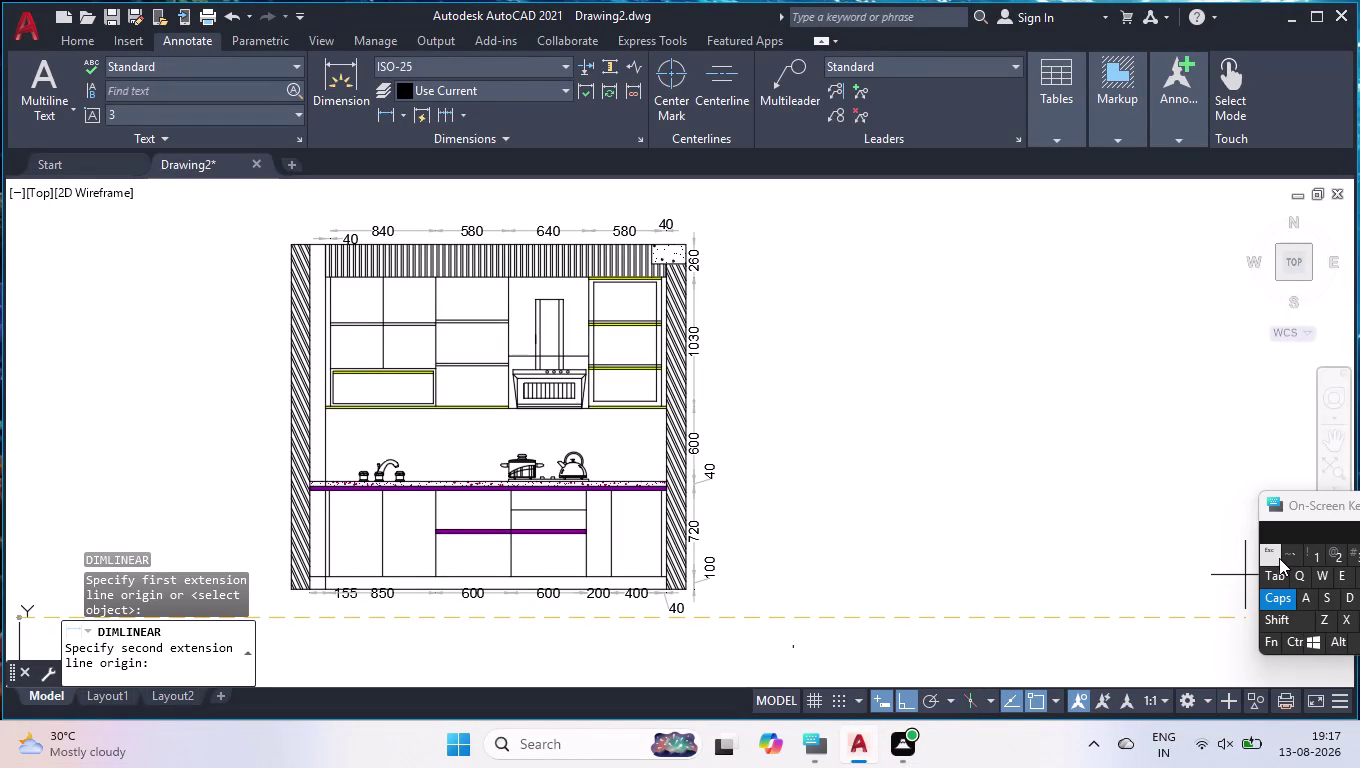
Cancel the pending dimension and start a linear dimension at the left wall's top corner.
key(Escape)
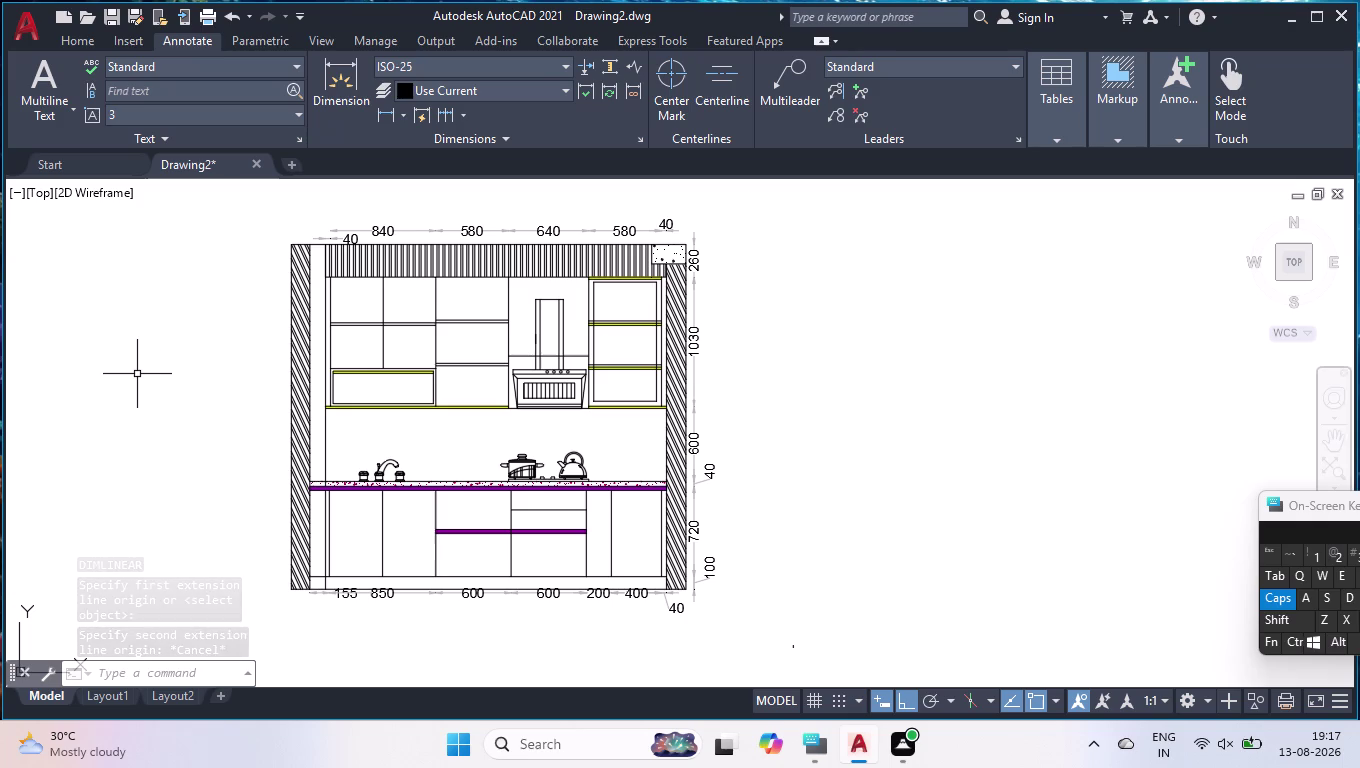
scroll(up, 3)
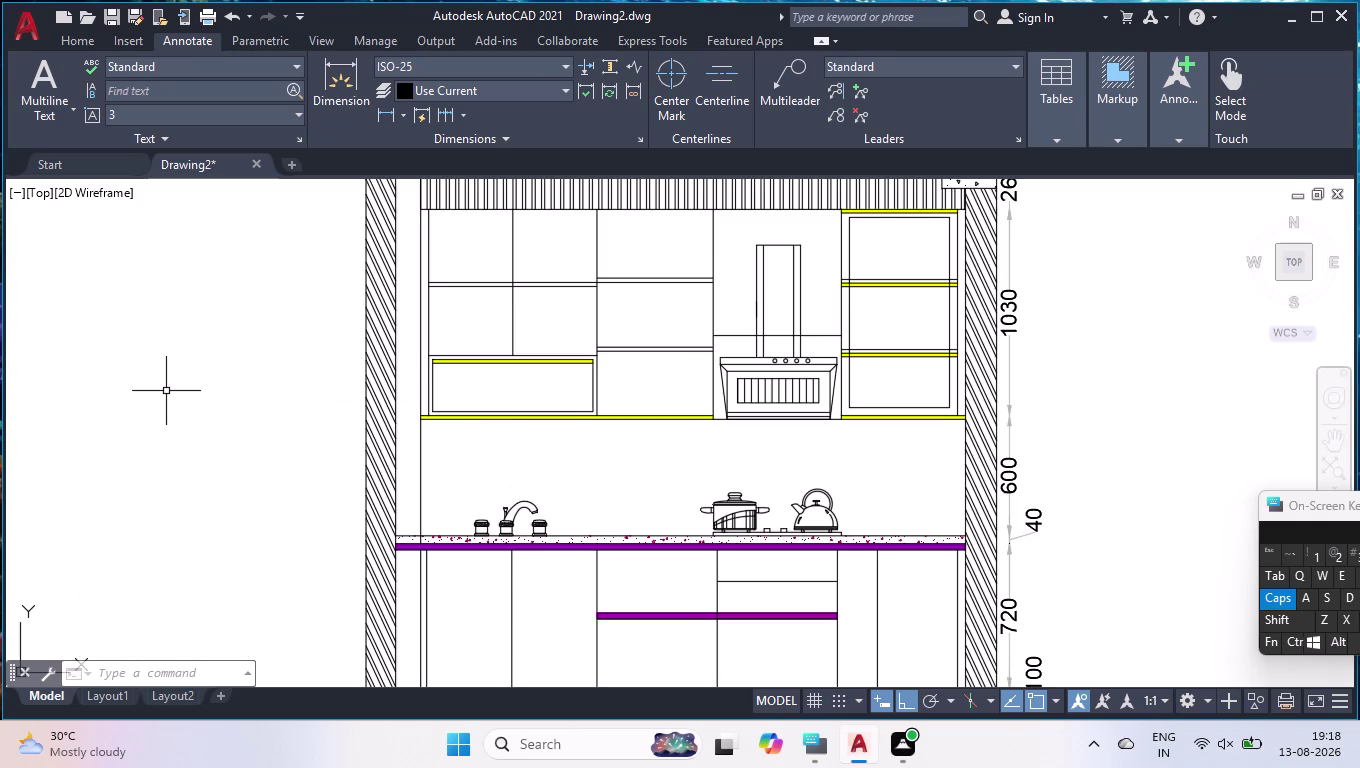
scroll(down, 3)
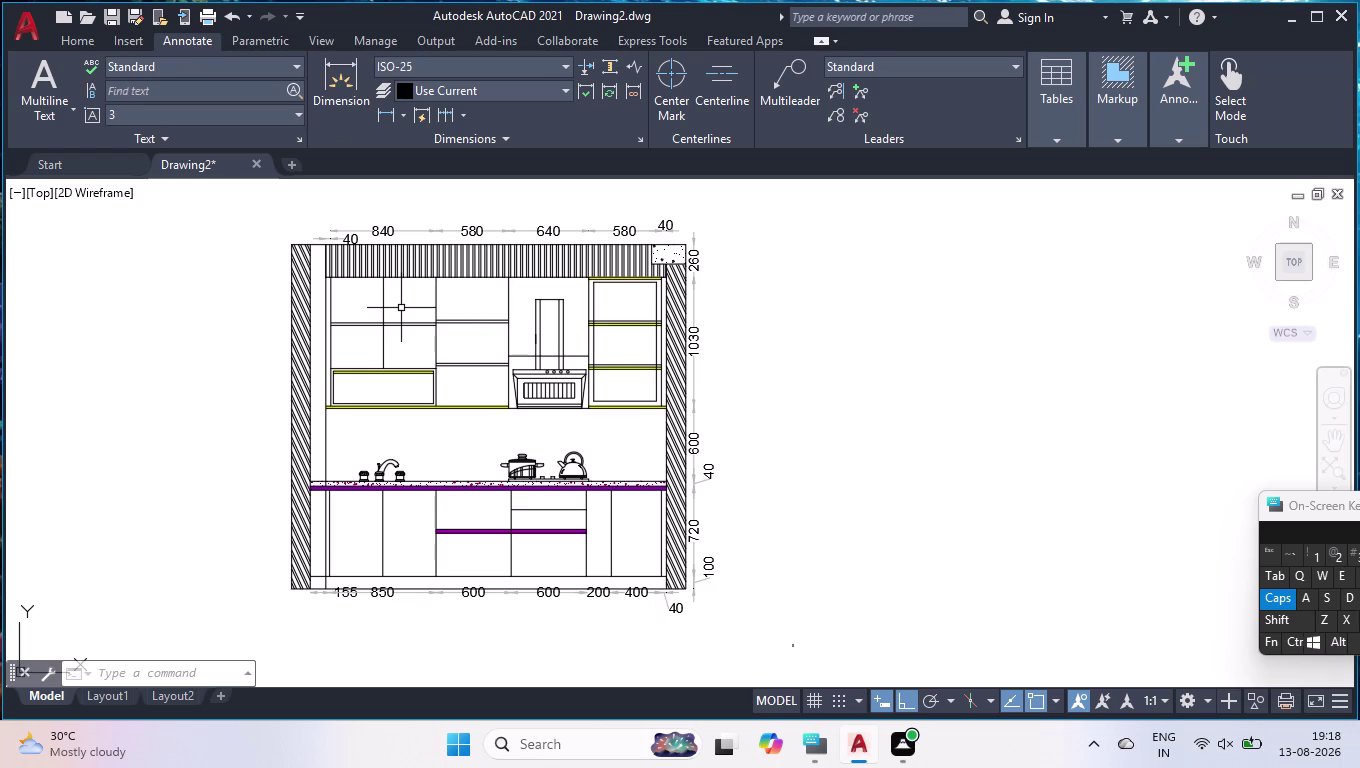
text(D)
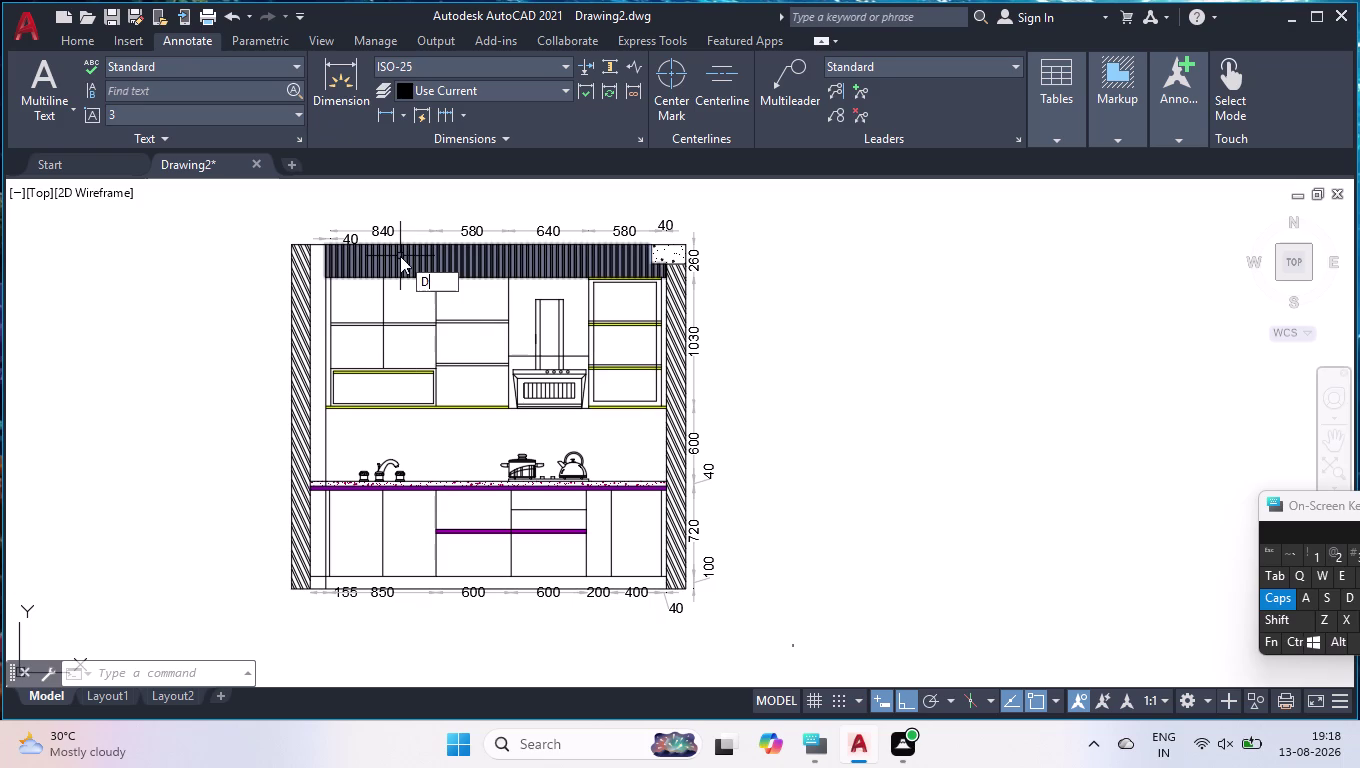
text(L)
key(i)
key(Return)
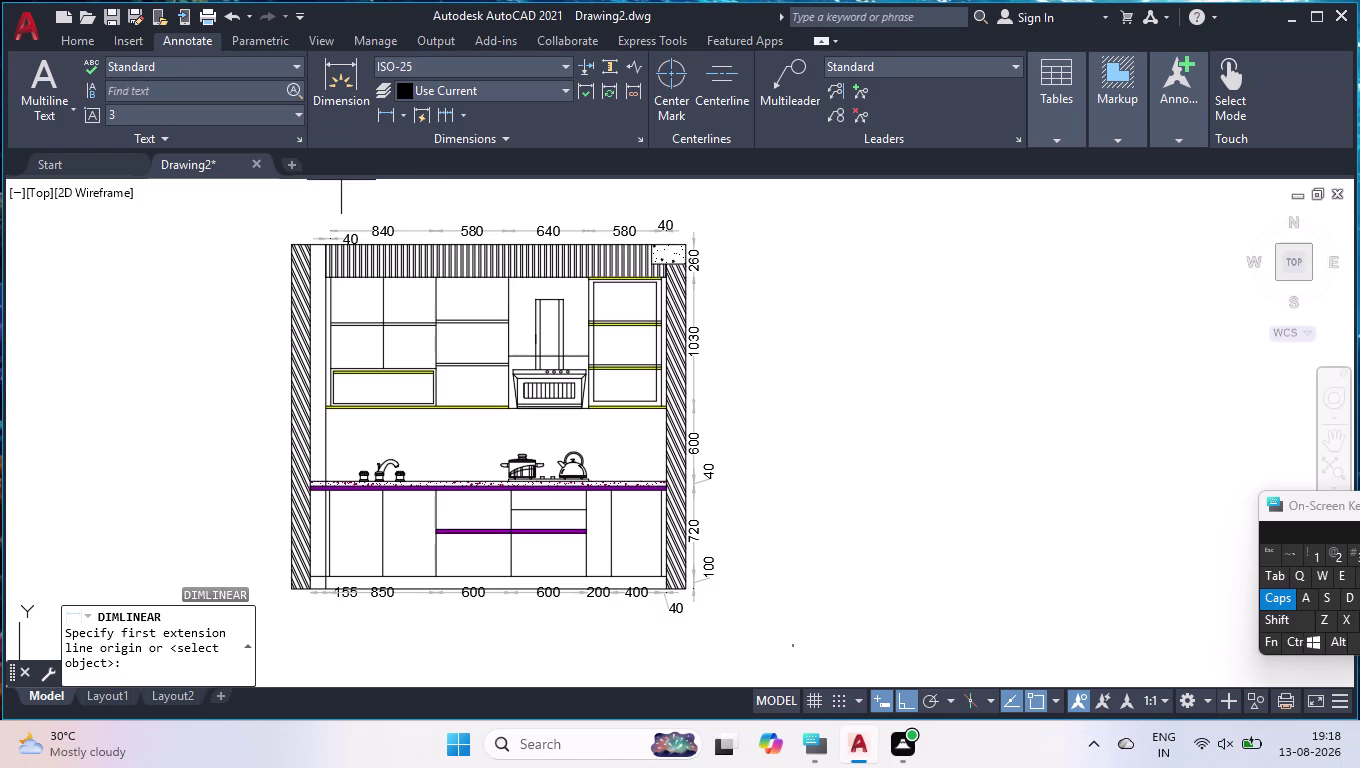
scroll(up, 3)
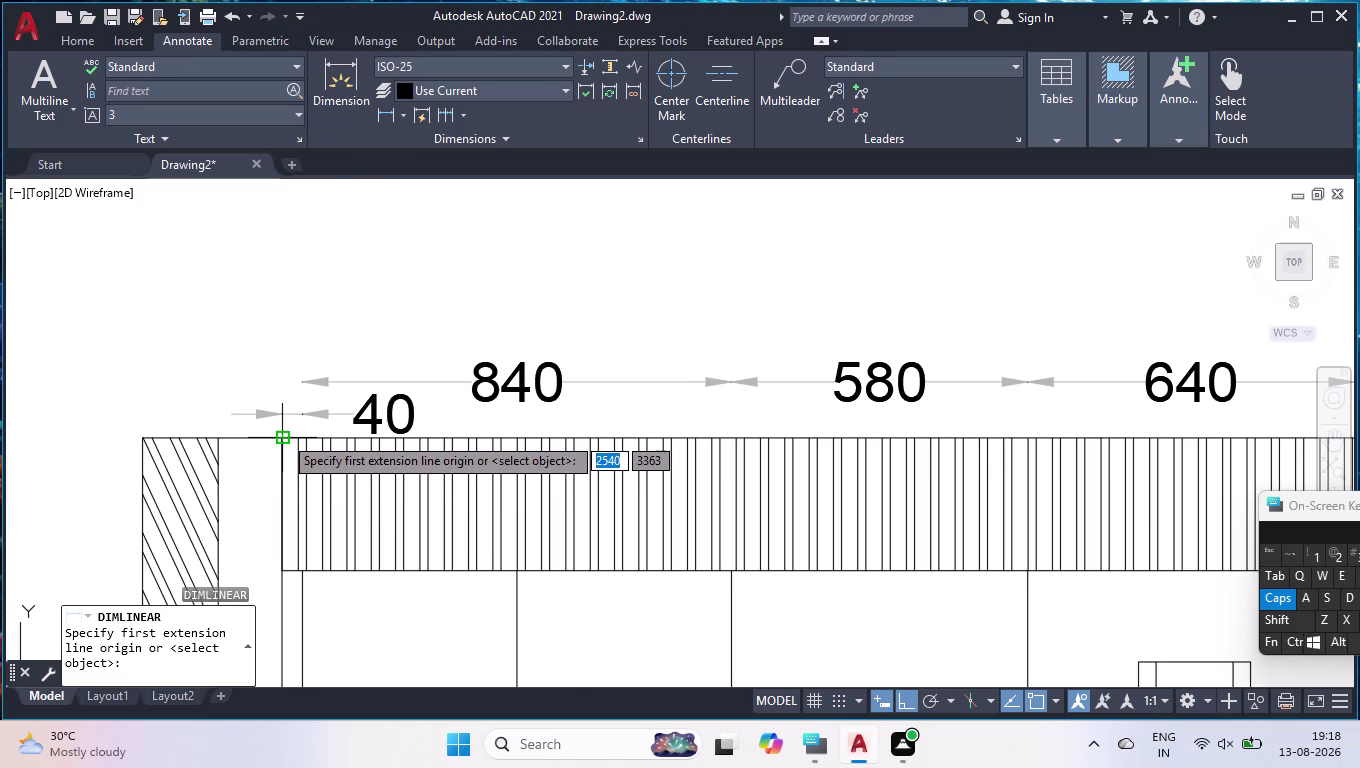
click(283, 435)
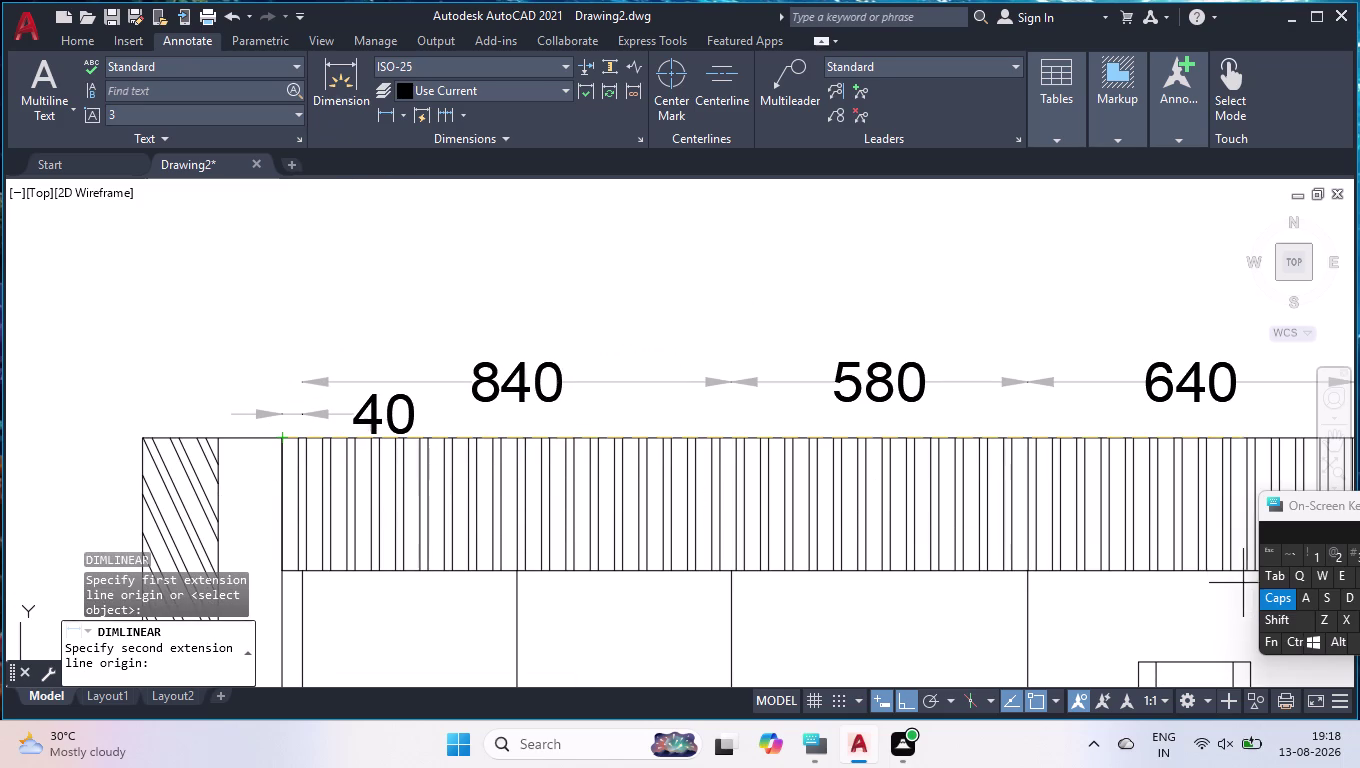
Finish at the top-right end and place the 2720 width above the segment dimensions.
scroll(down, 3)
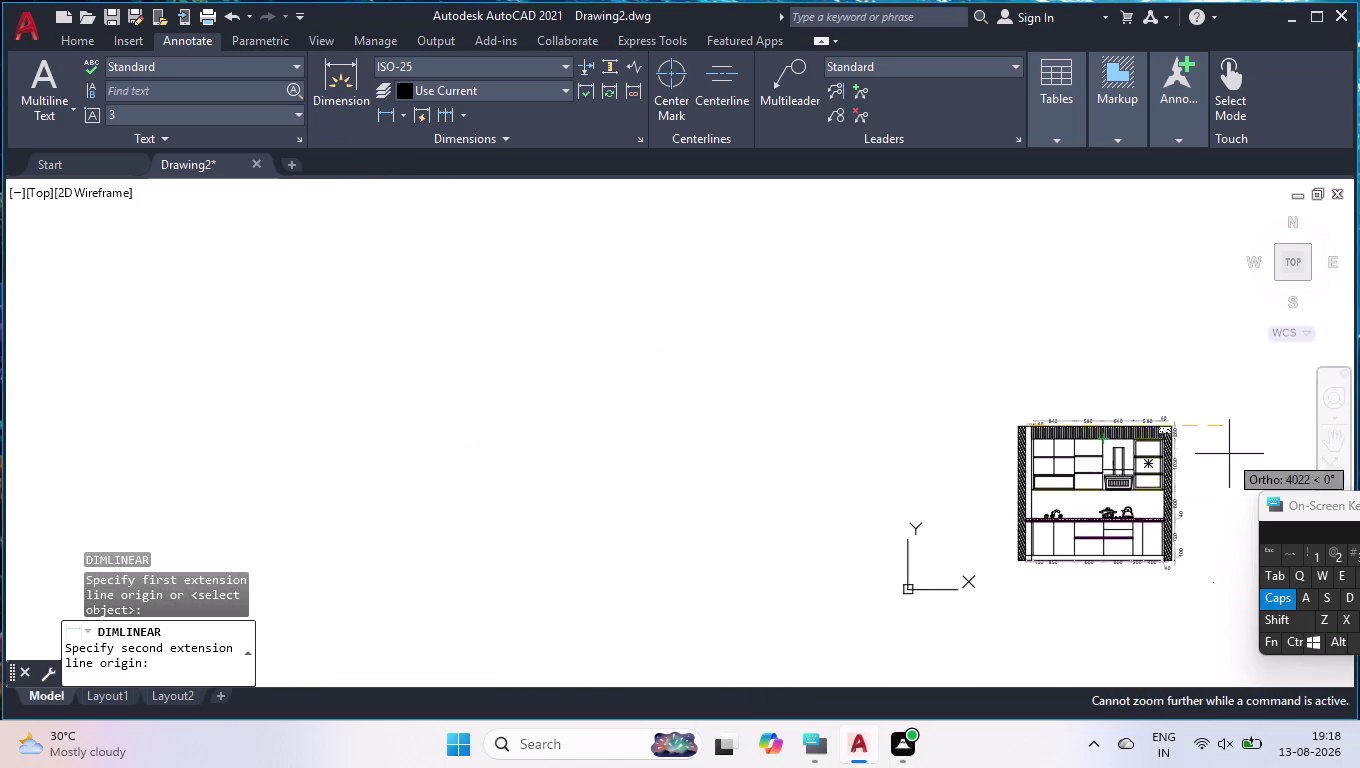
scroll(up, 3)
scroll(up, 3)
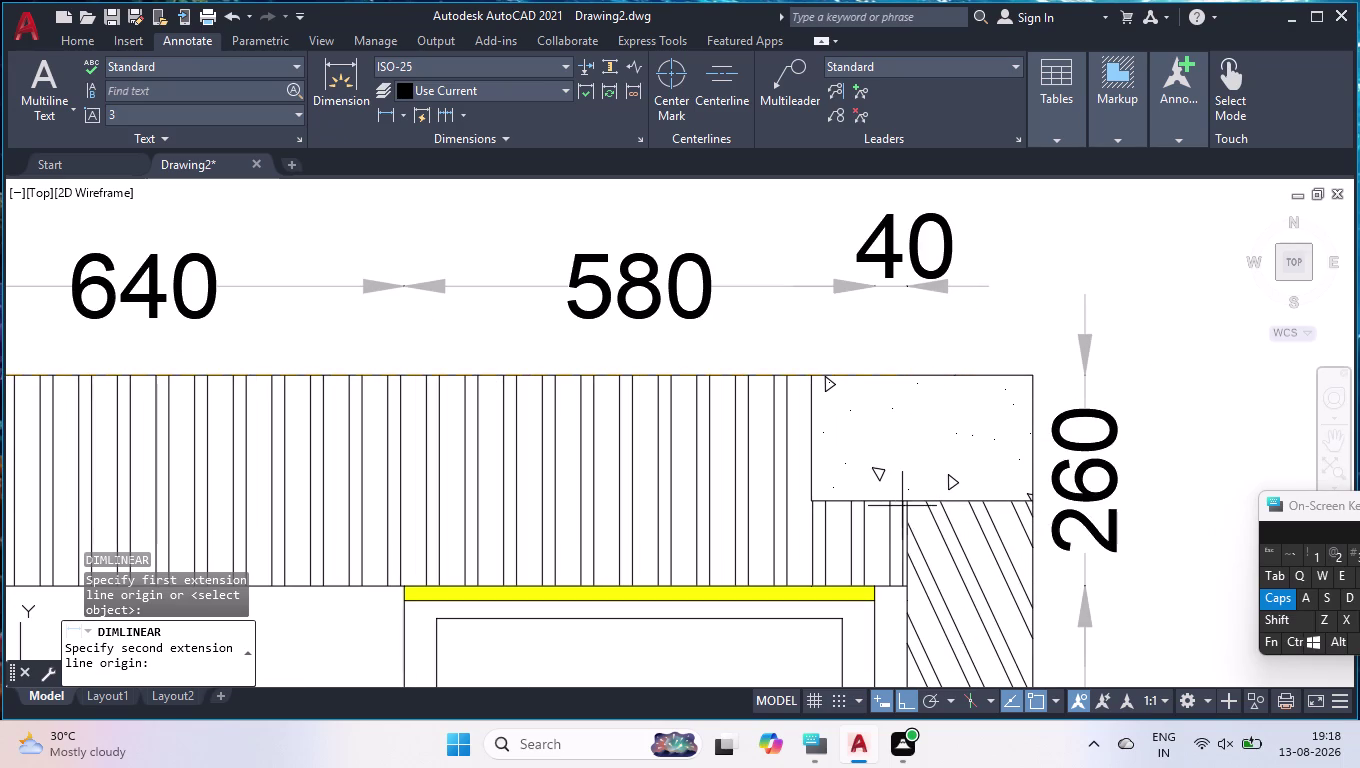
click(901, 501)
scroll(down, 3)
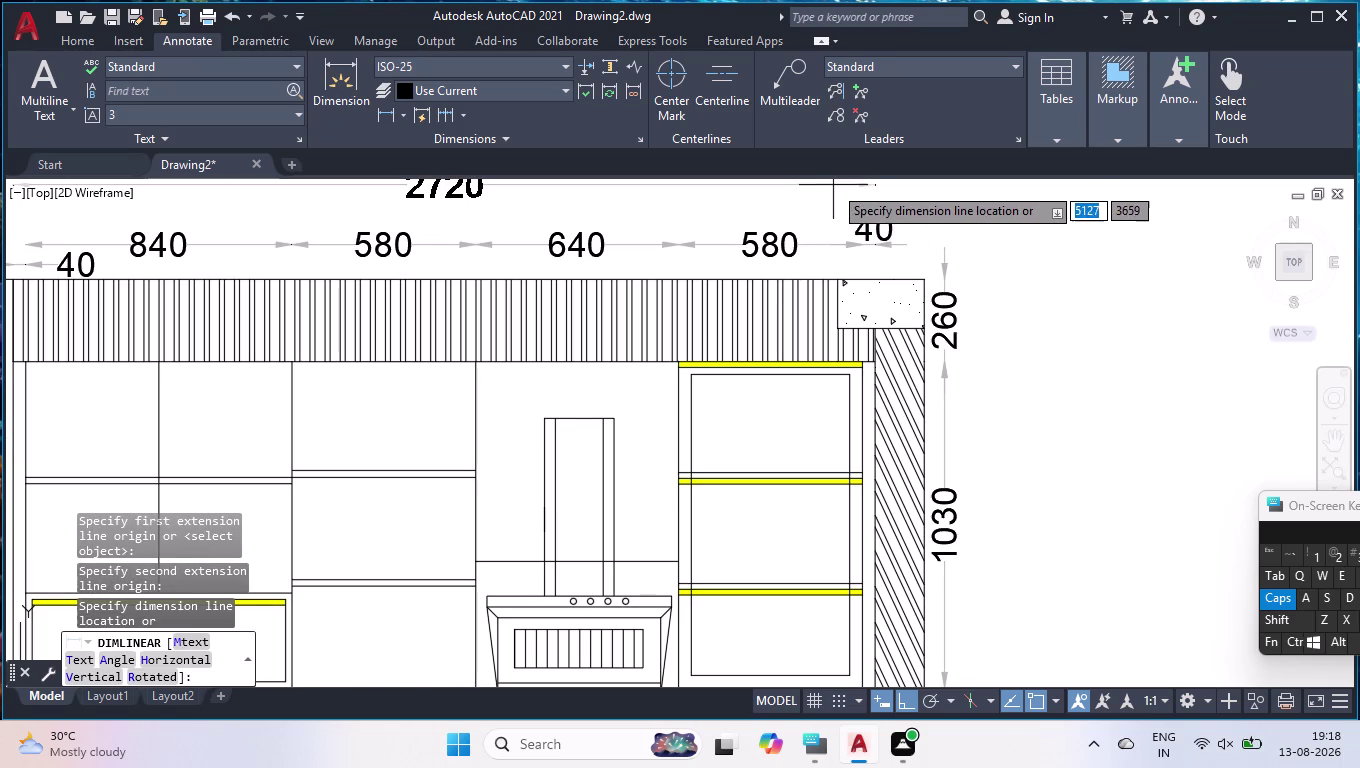
click(828, 202)
scroll(down, 3)
scroll(up, 3)
key(space)
key(space)
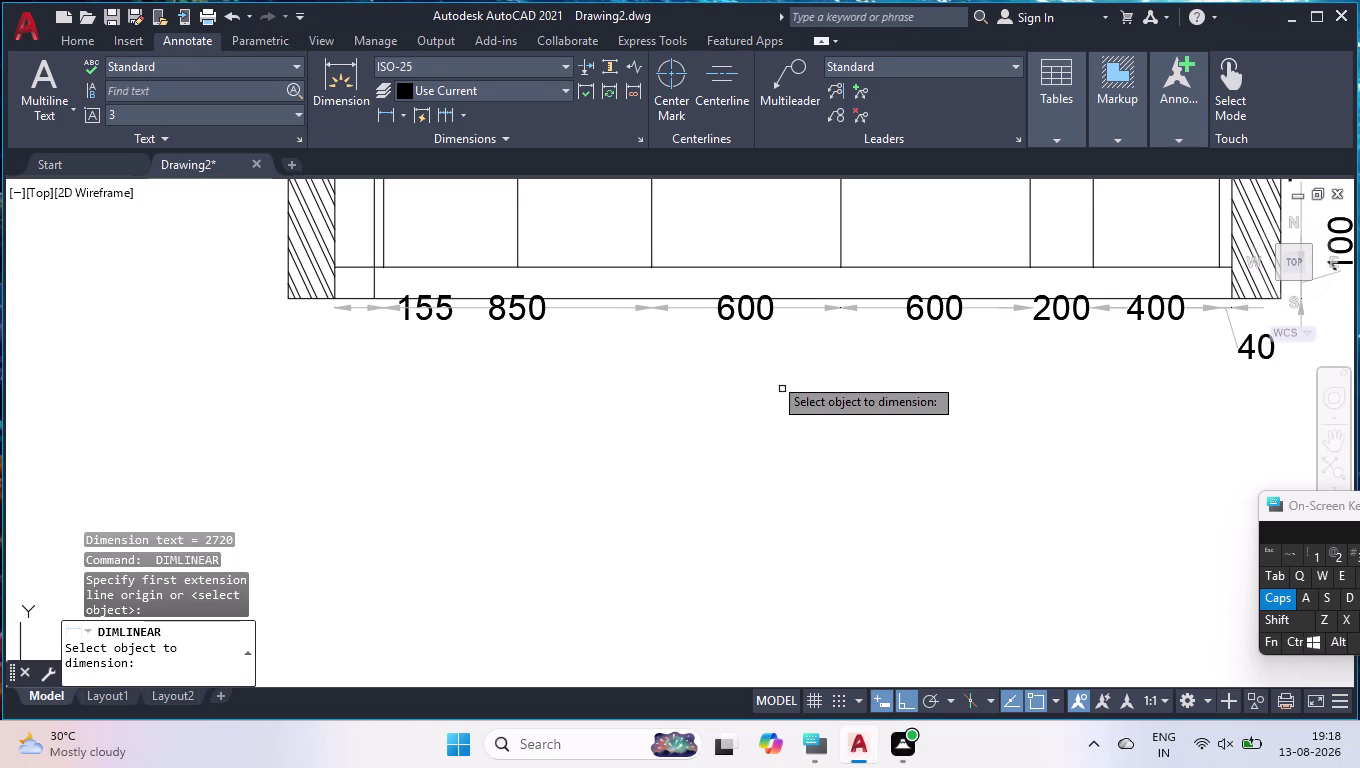
Dimension the 860 floor-to-countertop height on the right side.
key(space)
key(space)
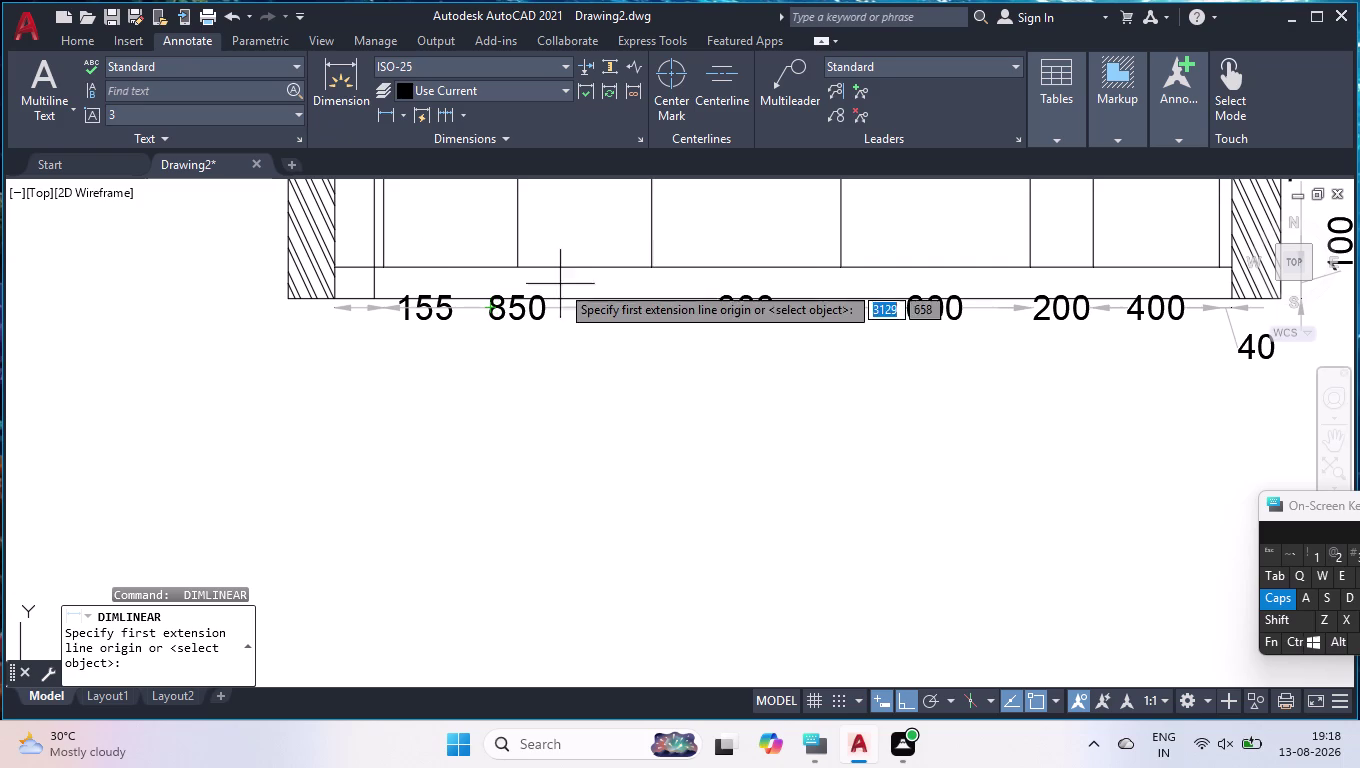
scroll(down, 3)
scroll(up, 3)
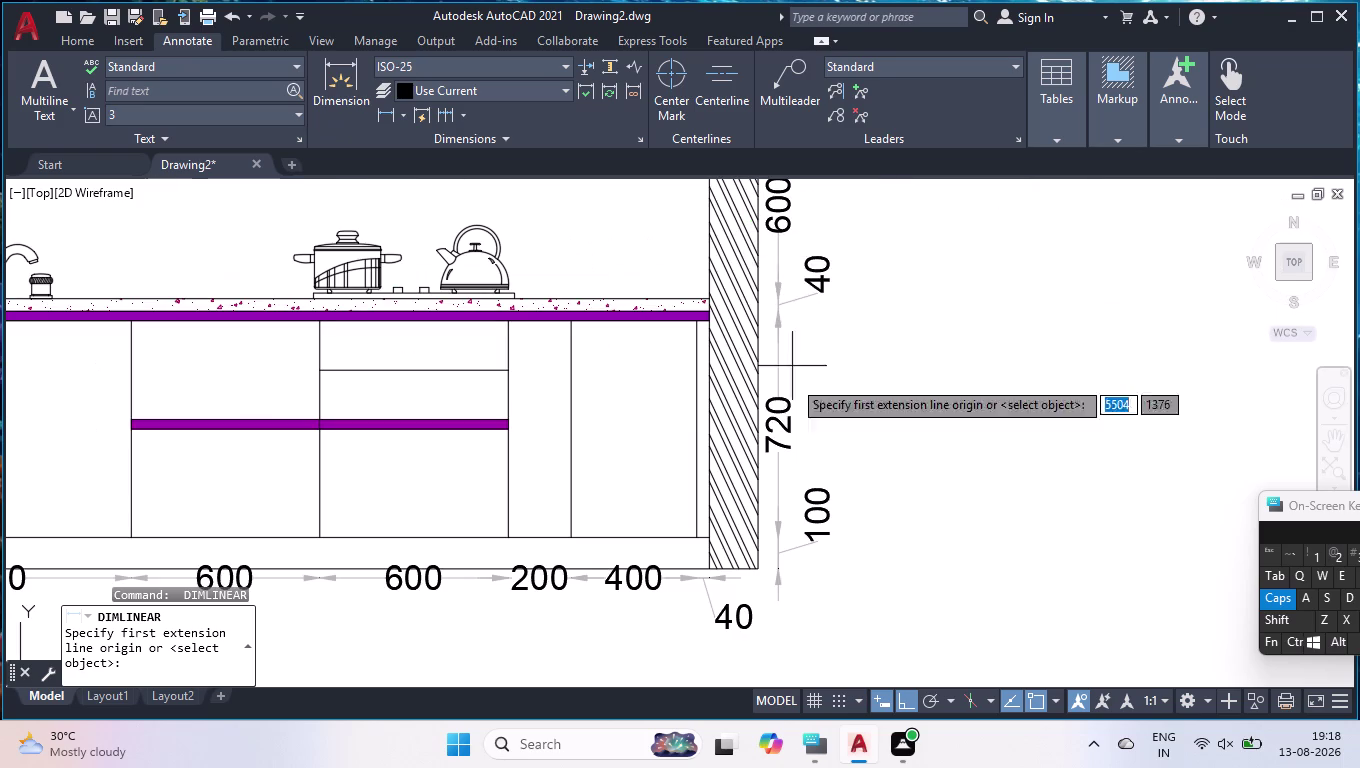
click(761, 570)
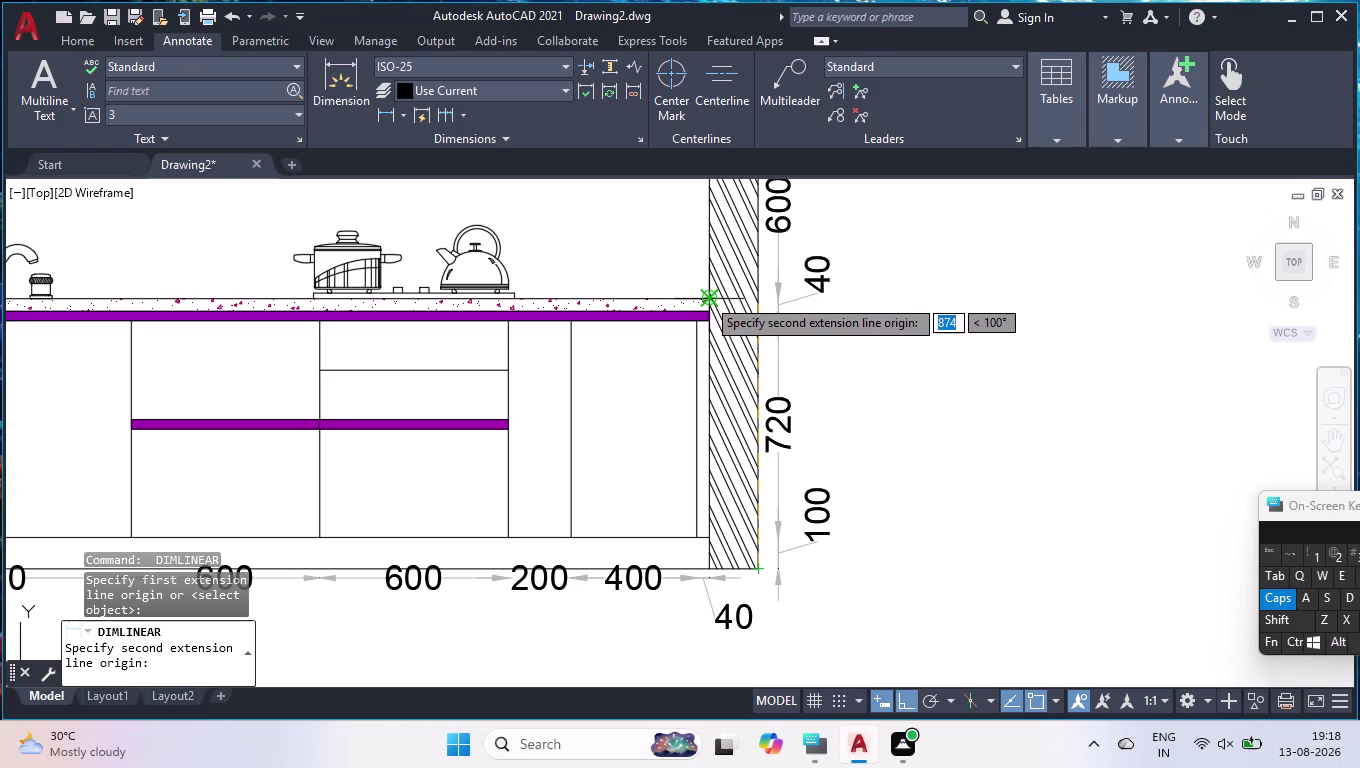
click(706, 297)
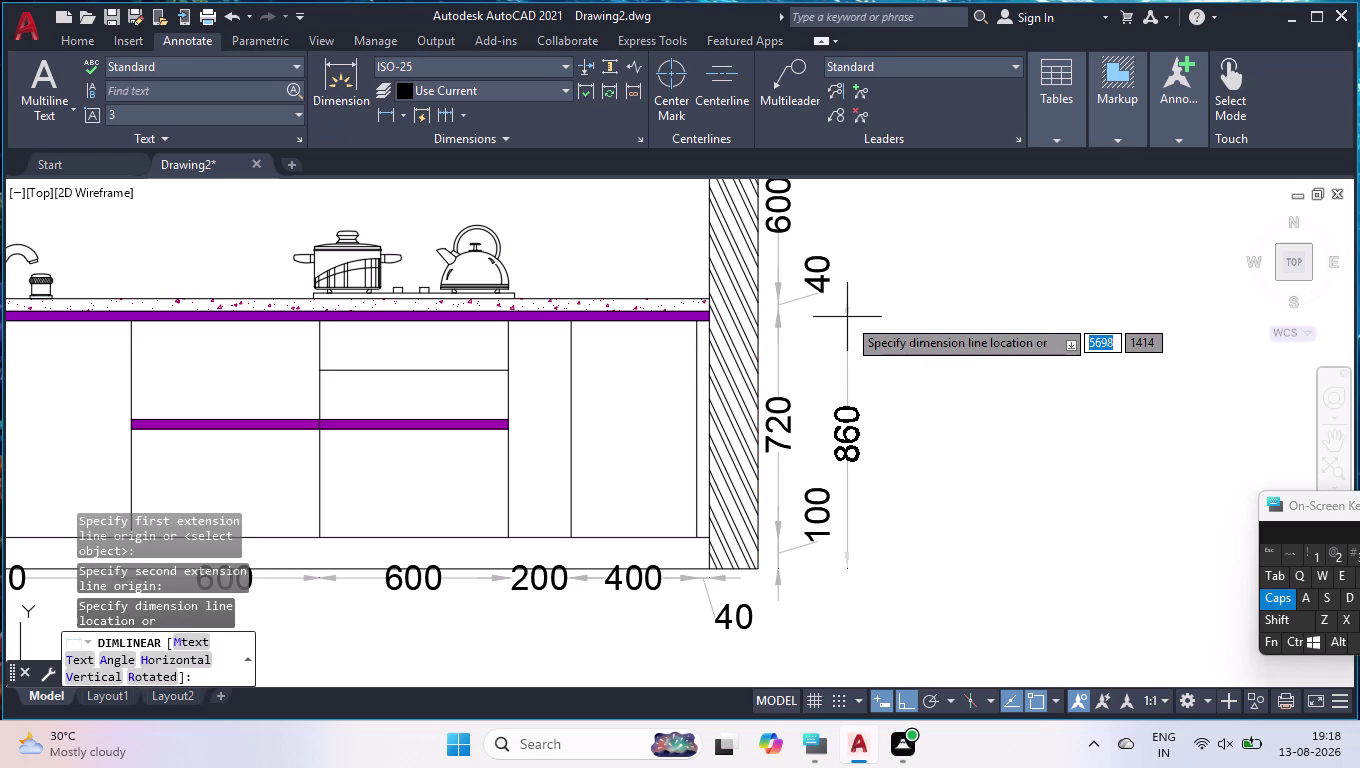
click(852, 317)
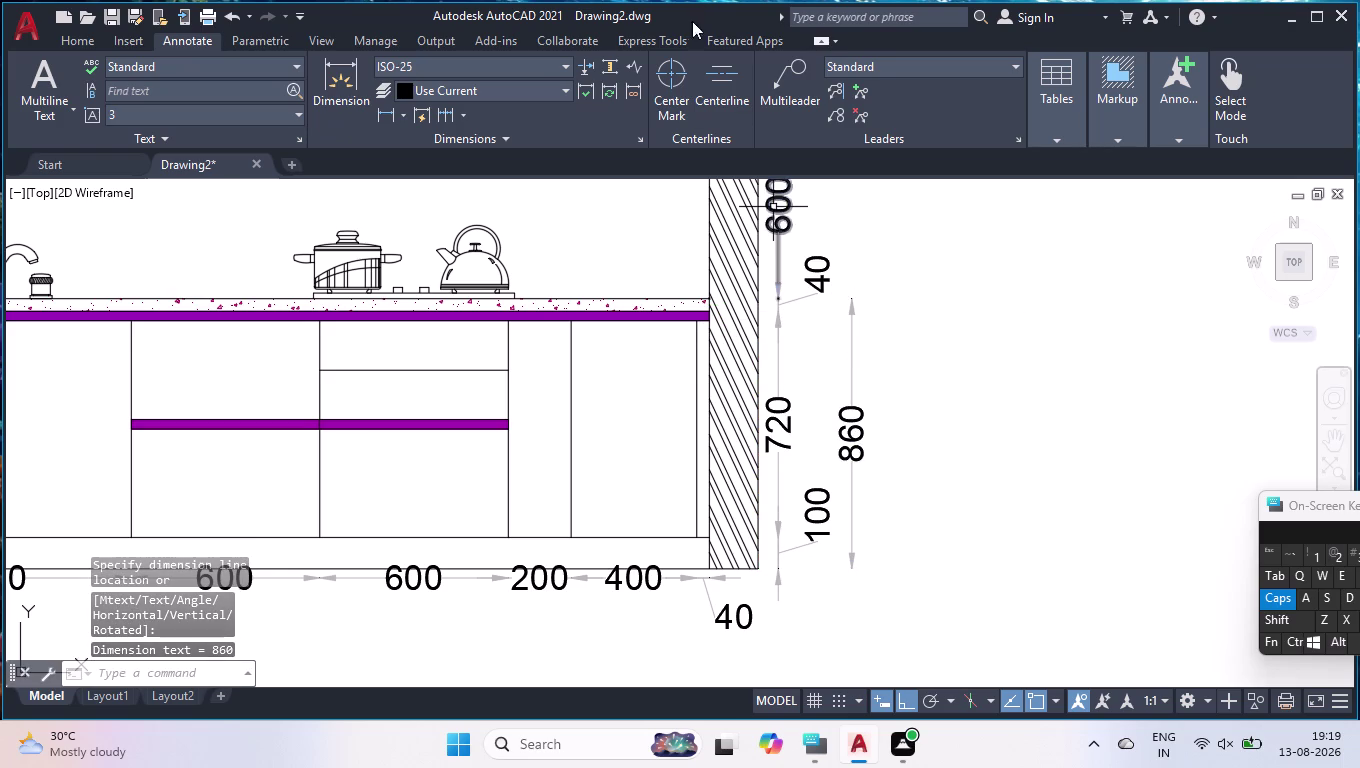
click(450, 111)
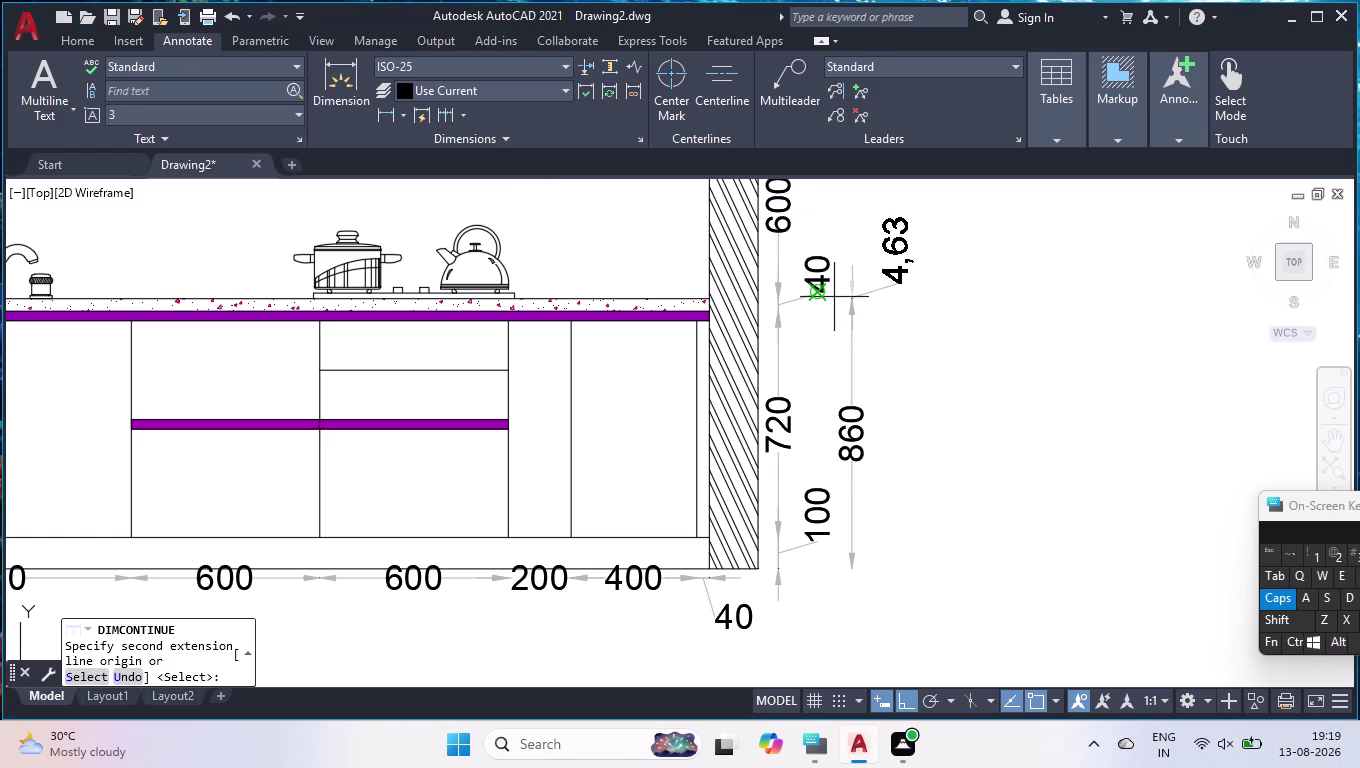
key(Return)
key(Return)
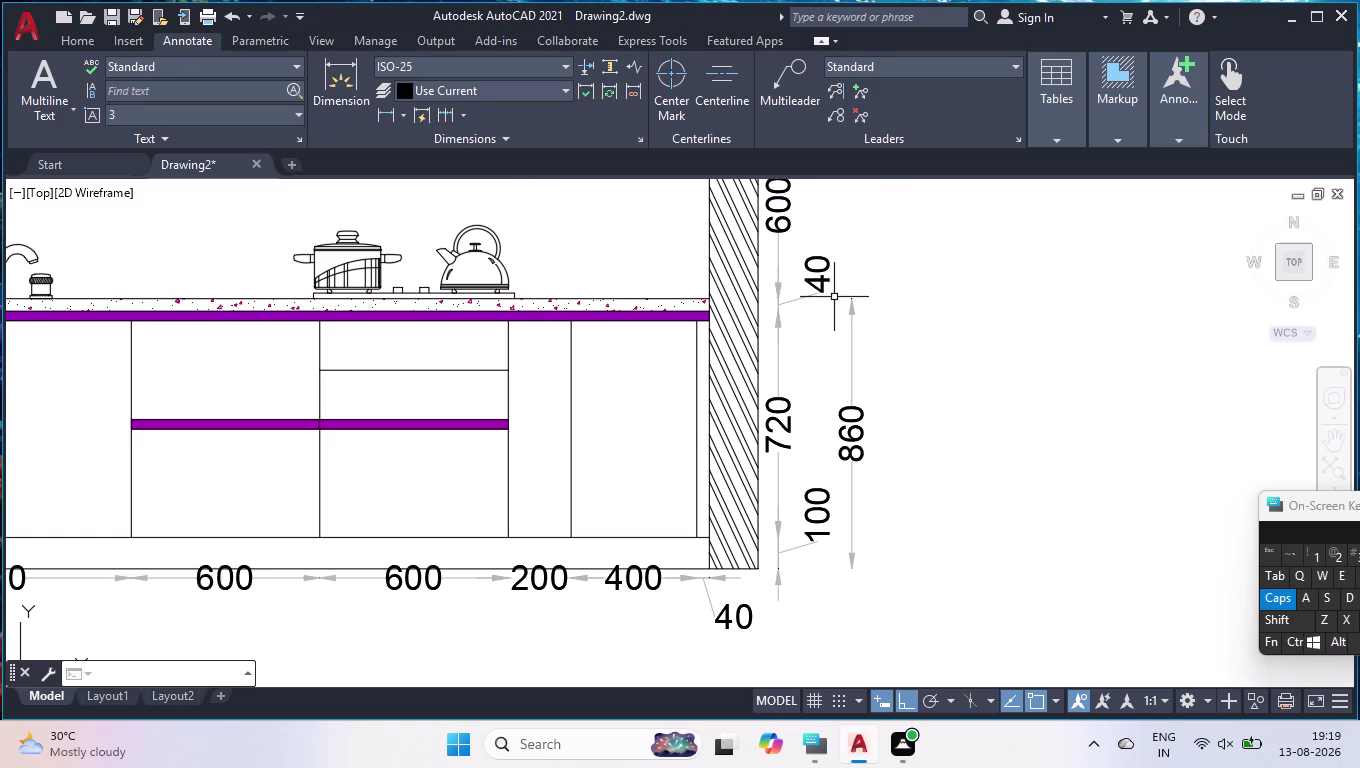
key(d)
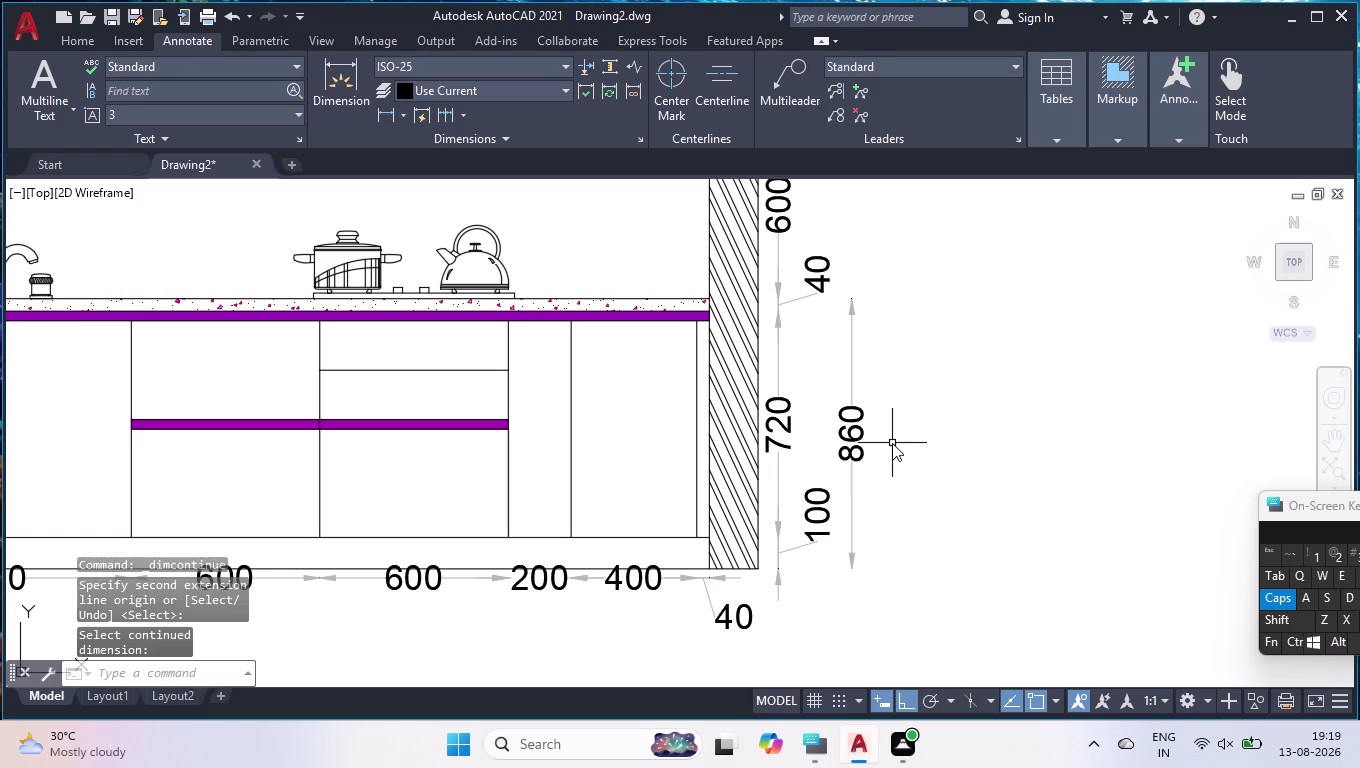
Add the 2750 overall height from the floor to the right wall's top.
text(LI)
key(Return)
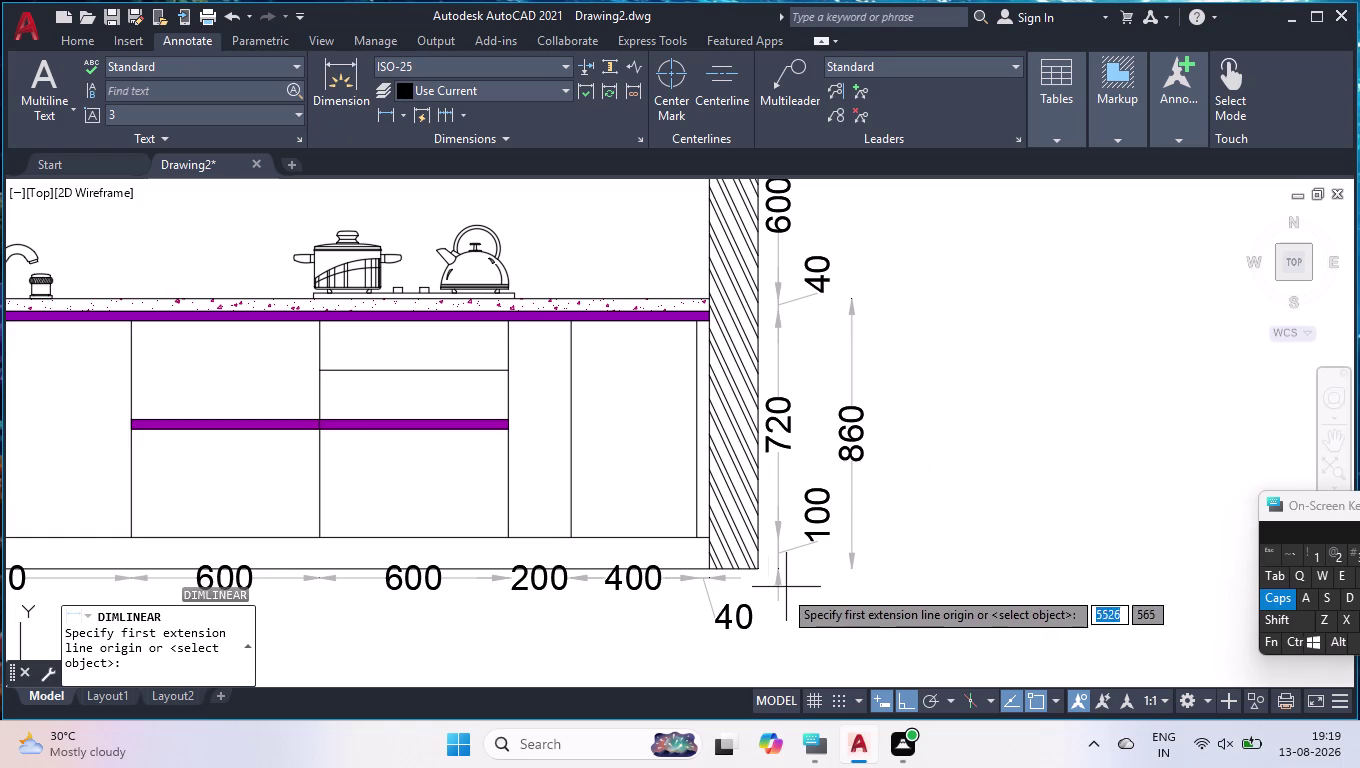
click(759, 569)
scroll(down, 3)
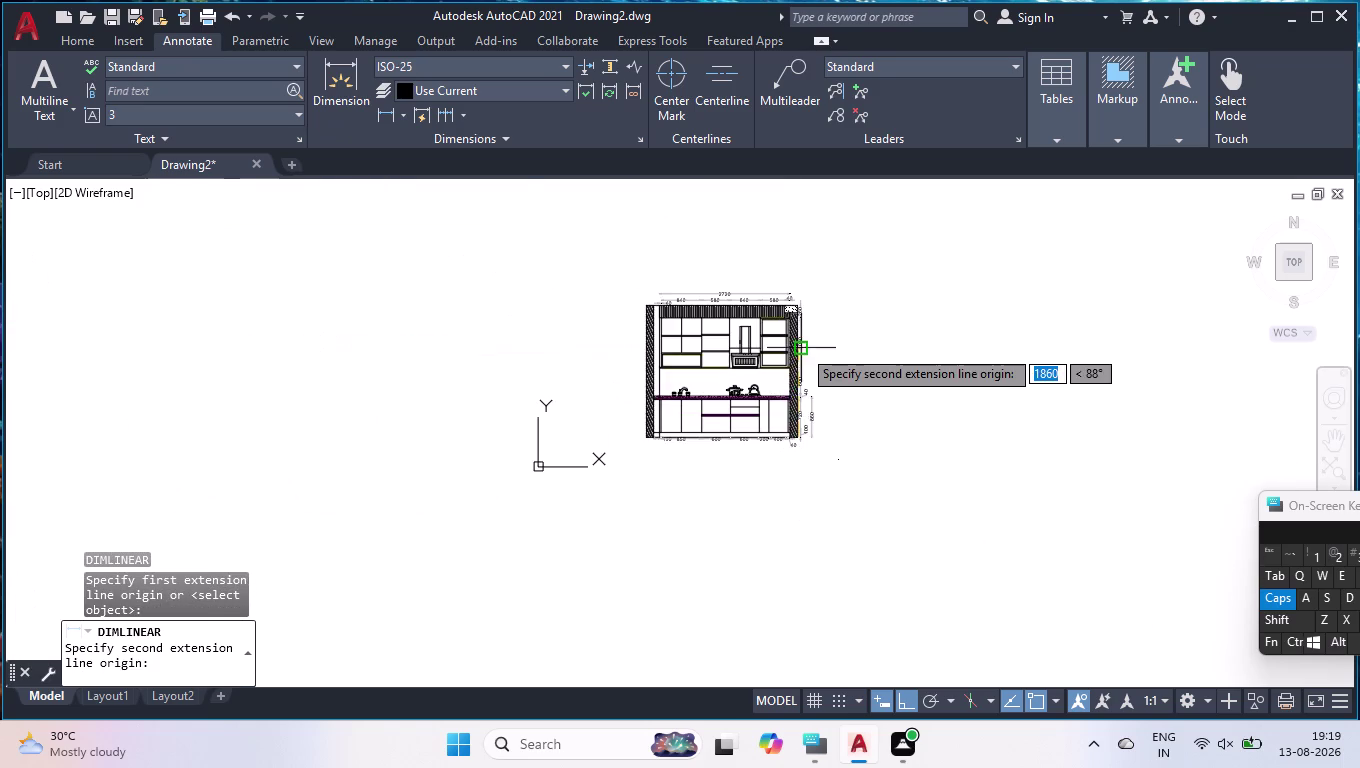
scroll(up, 3)
click(794, 205)
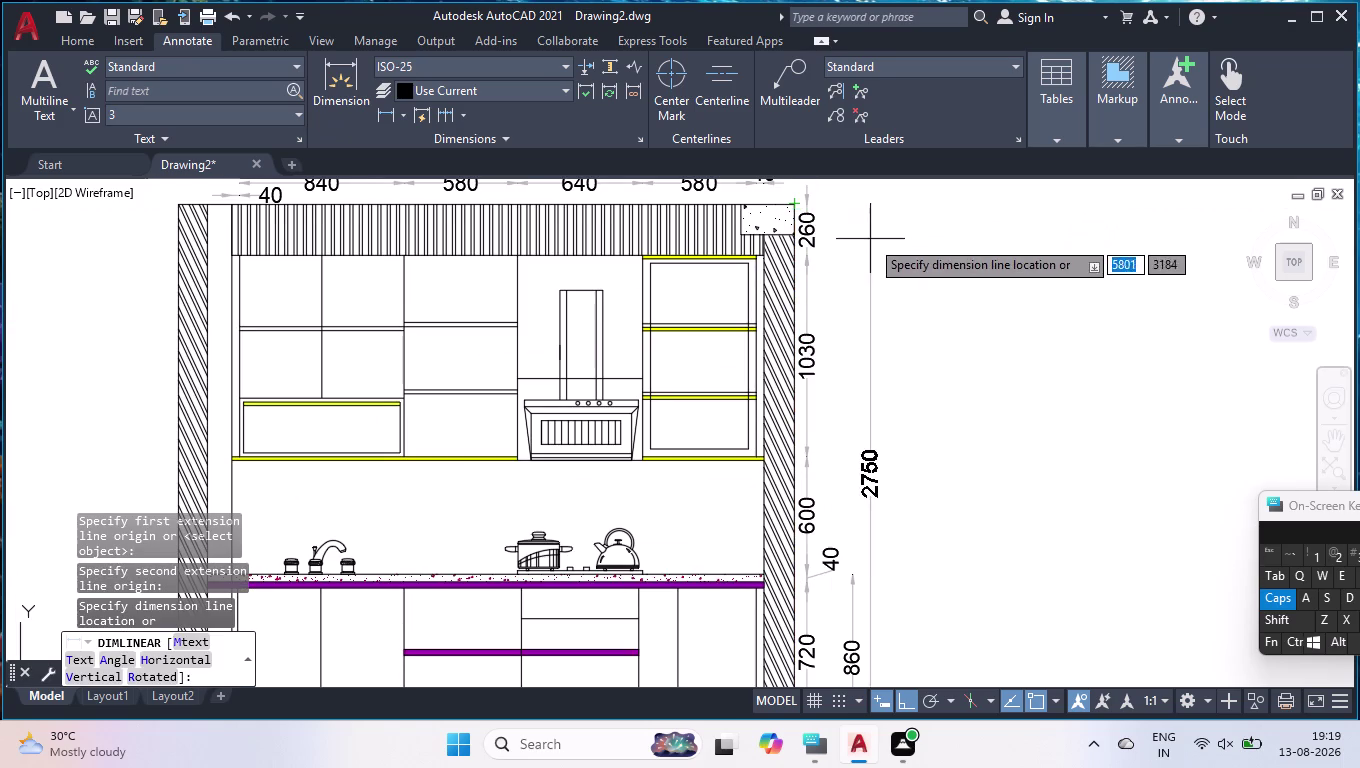
click(869, 252)
scroll(down, 3)
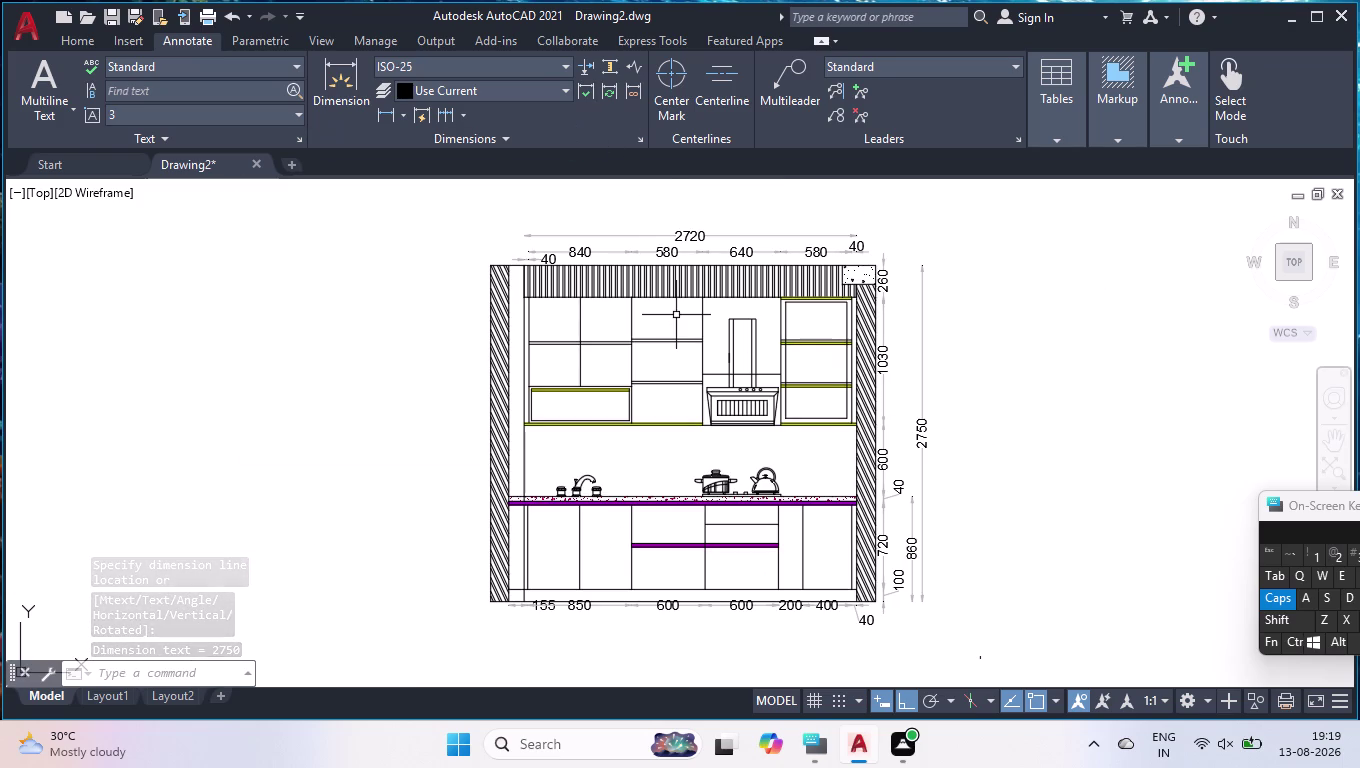
Set the ISO-25 dimension style's text color to Red and make ISO-25 current.
key(d)
key(Return)
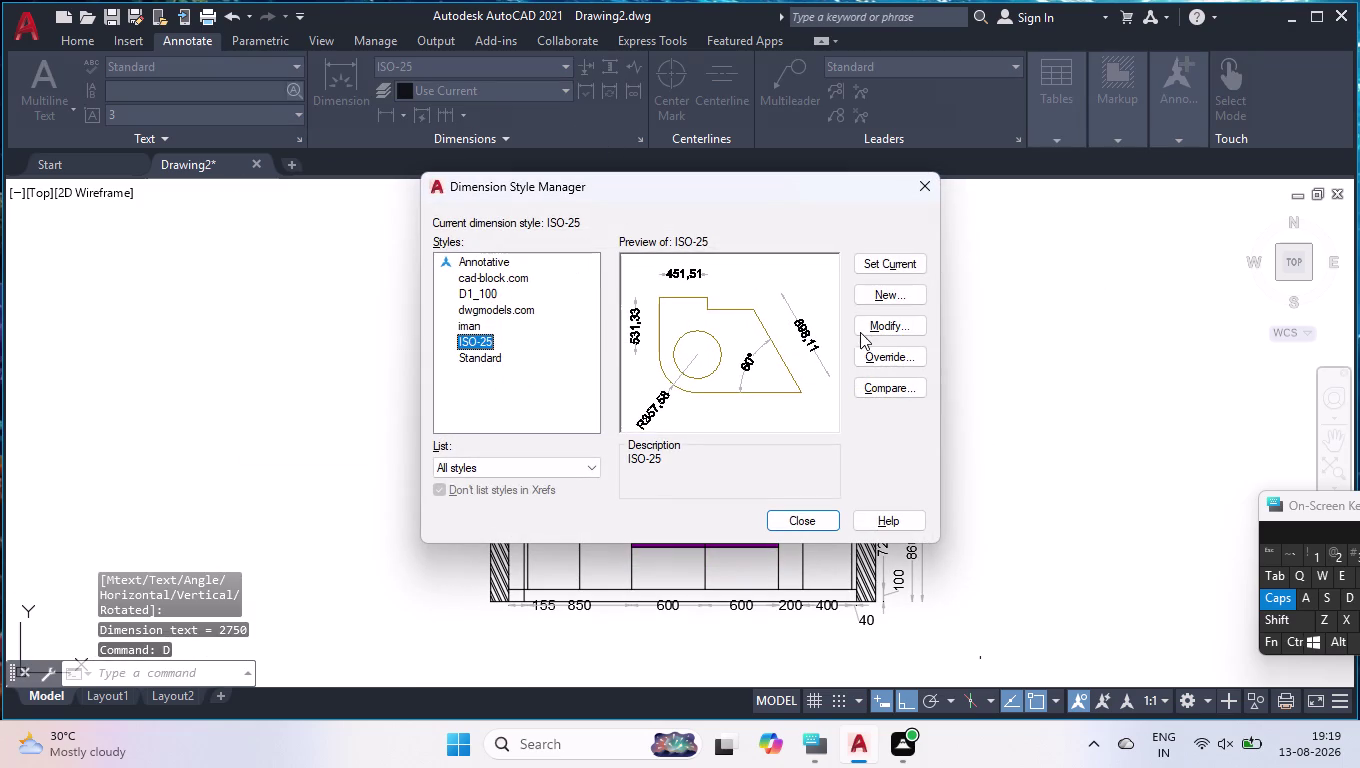
click(867, 332)
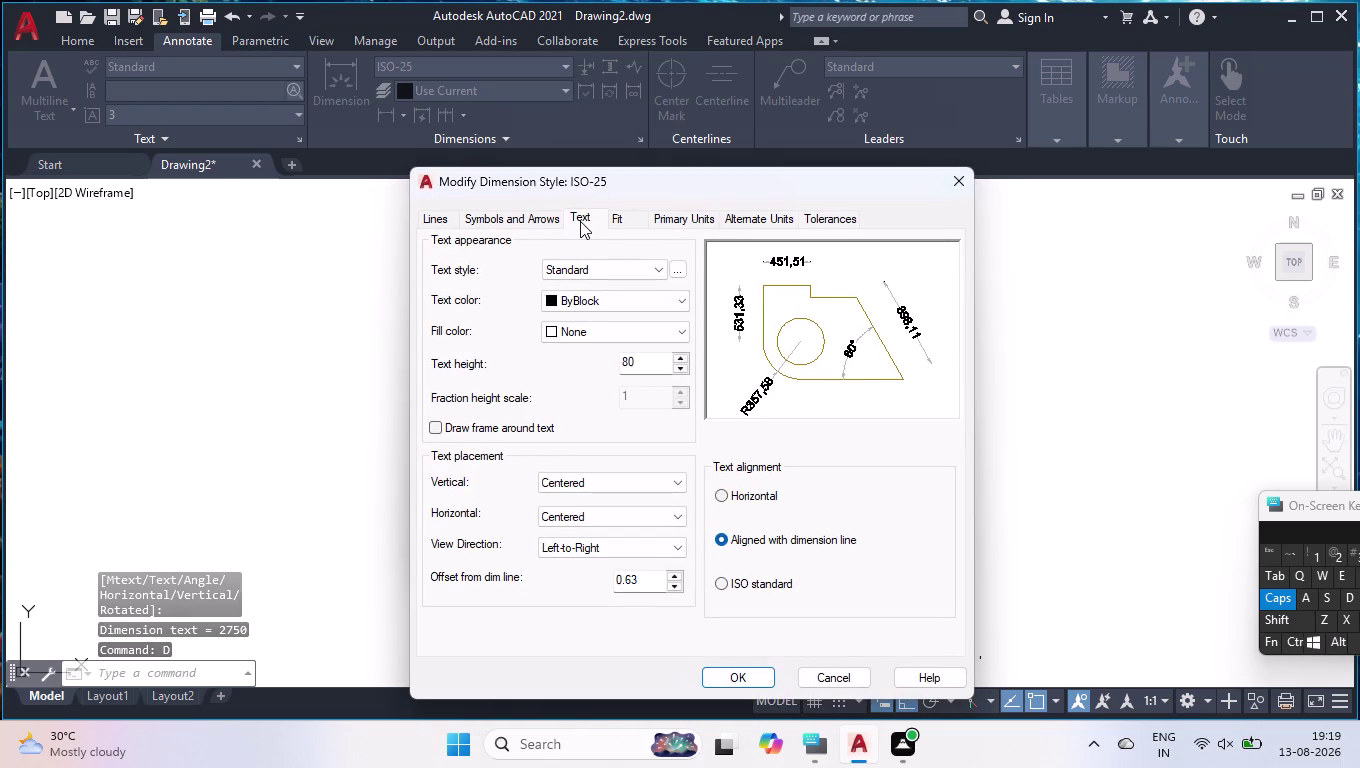
click(582, 296)
click(573, 350)
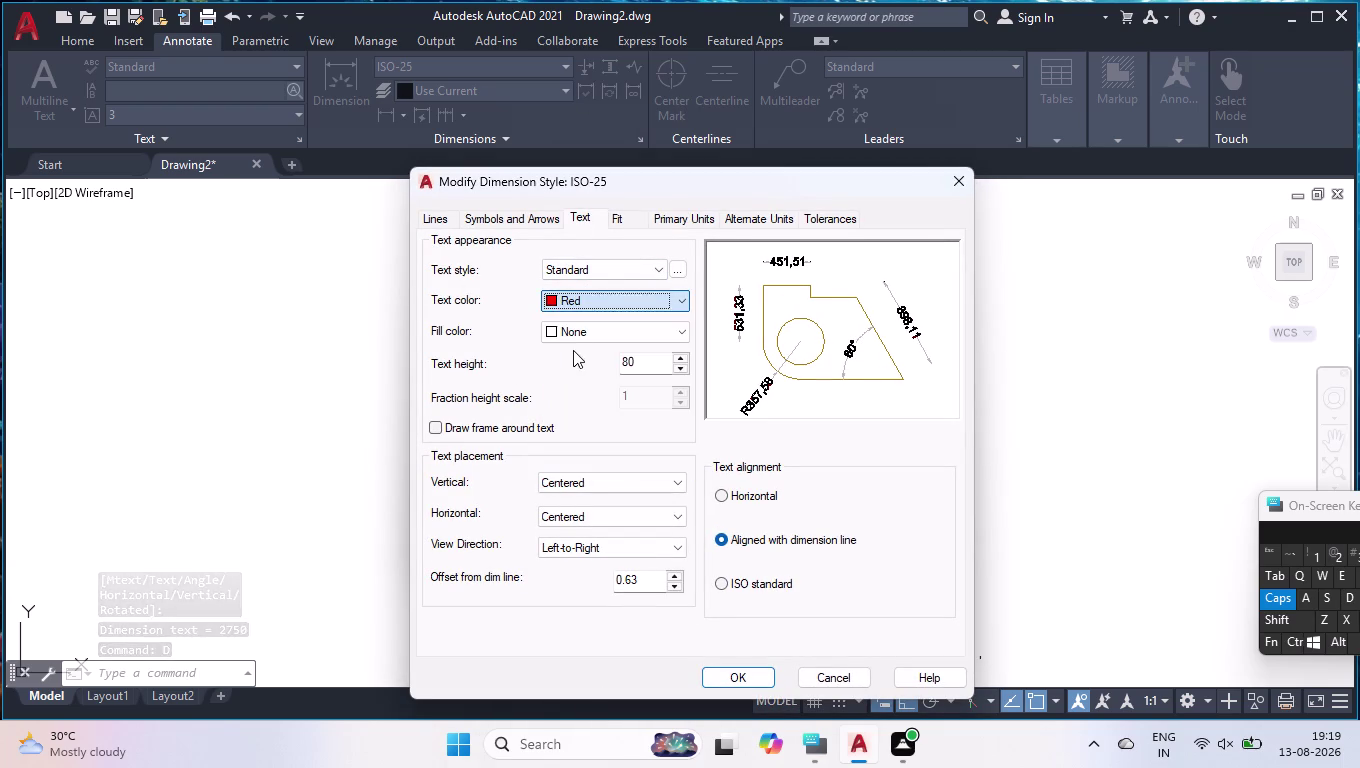
click(753, 683)
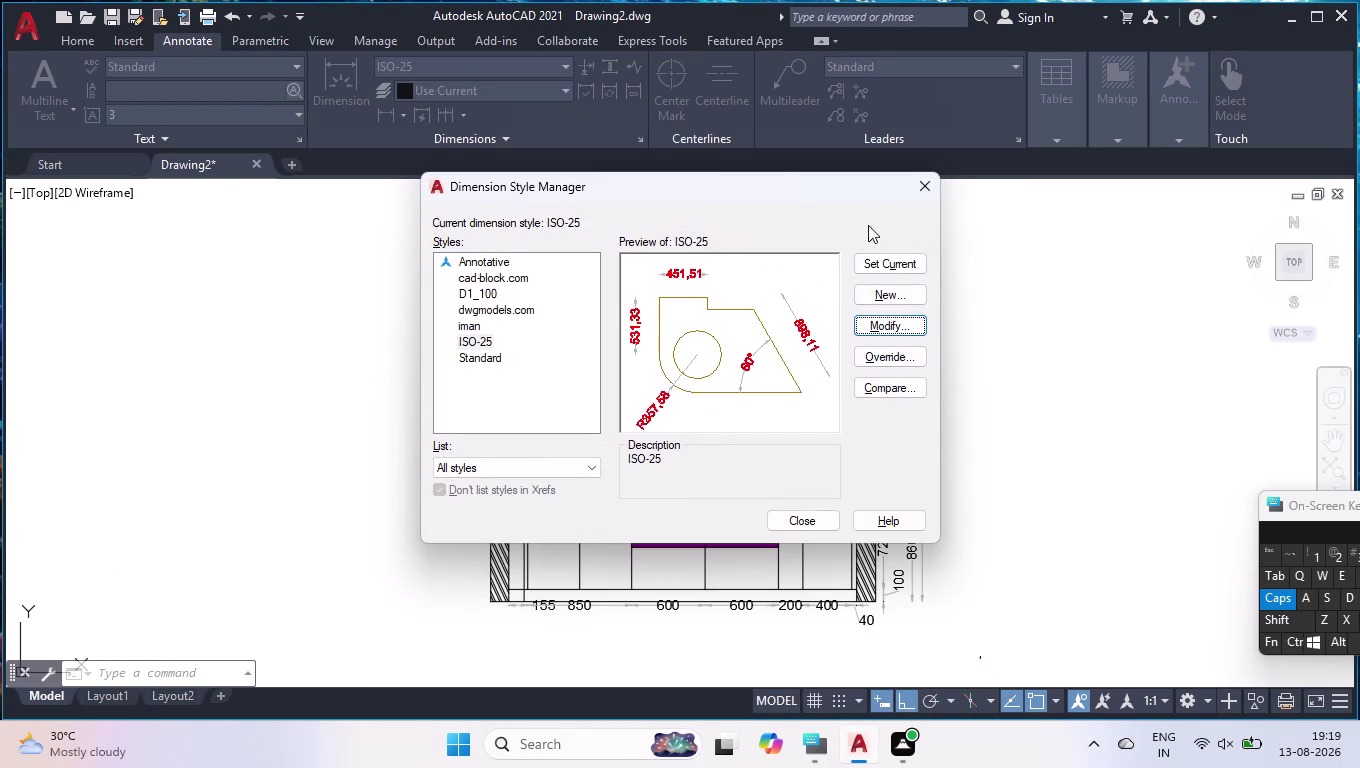
click(883, 260)
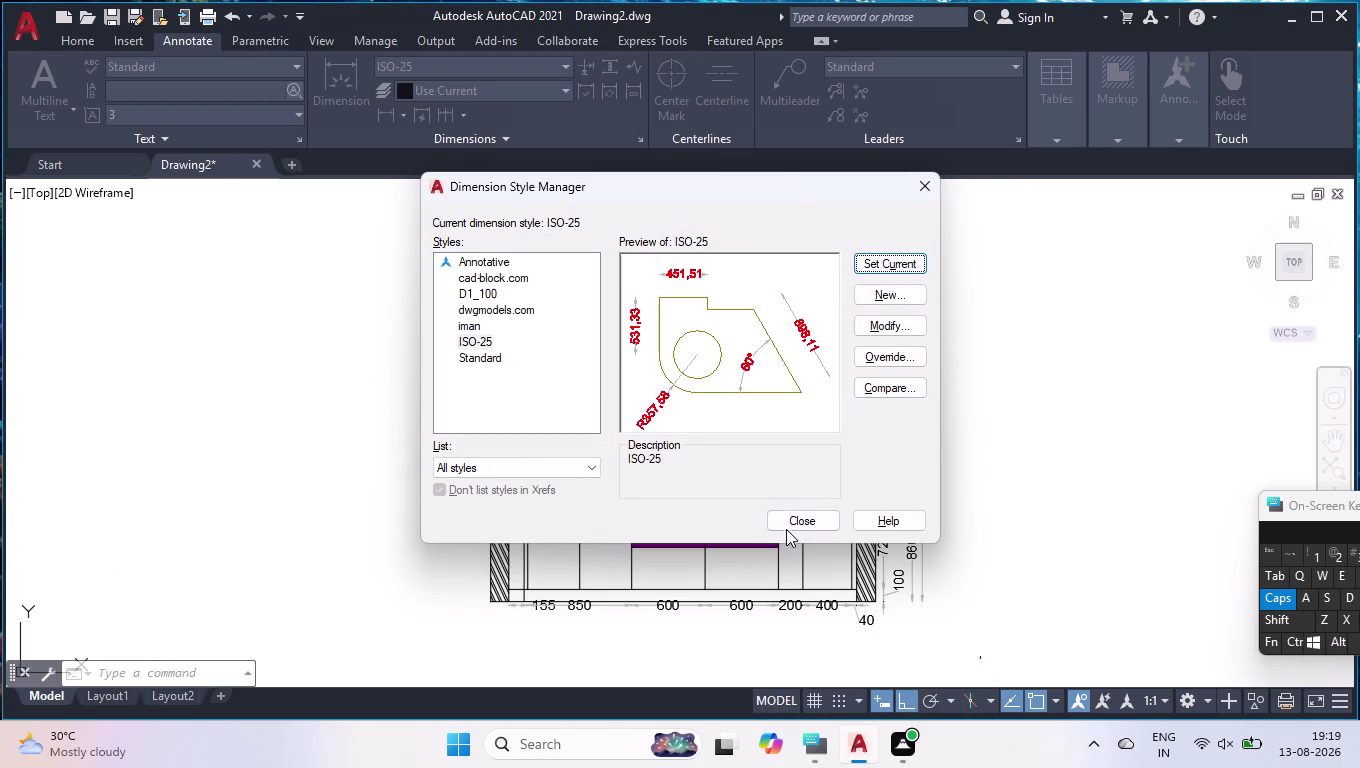
click(788, 525)
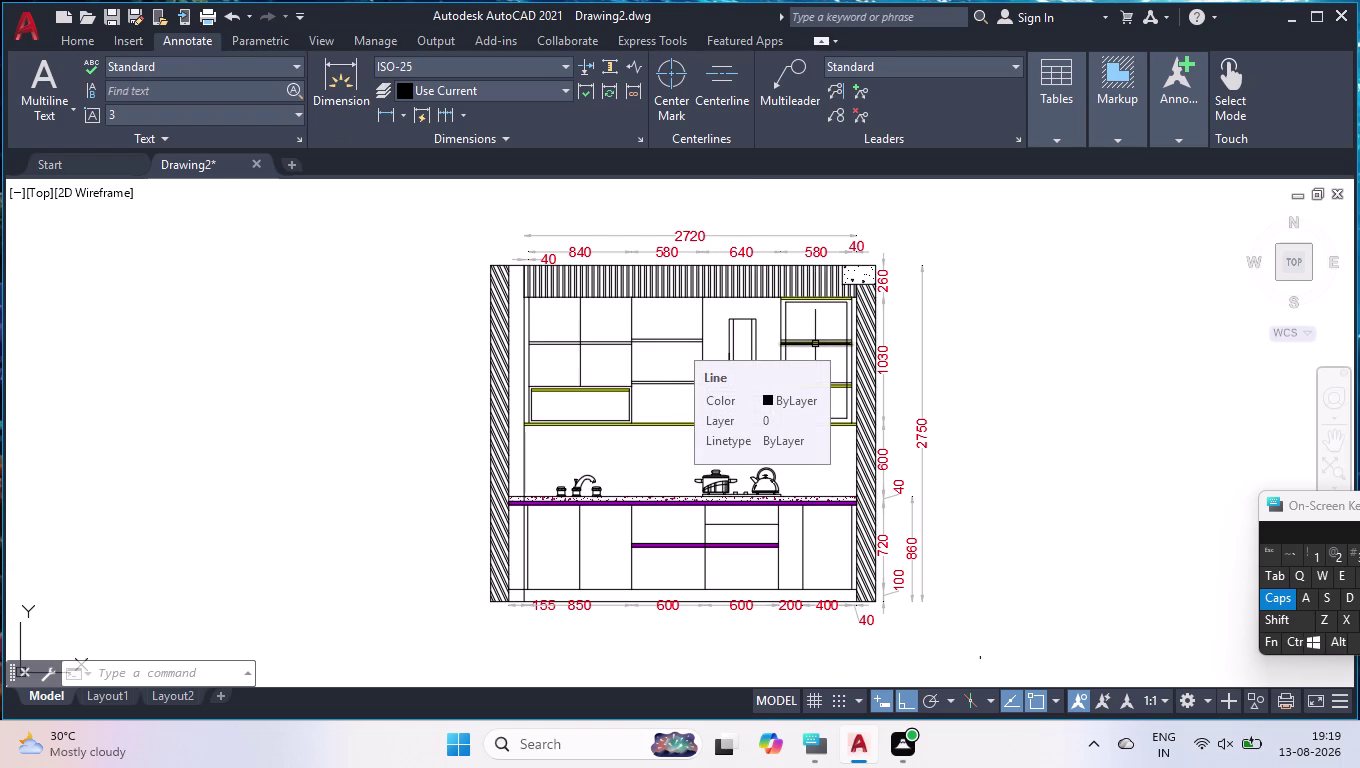
Dimension the wall cabinets' left height at 1030.
scroll(up, 3)
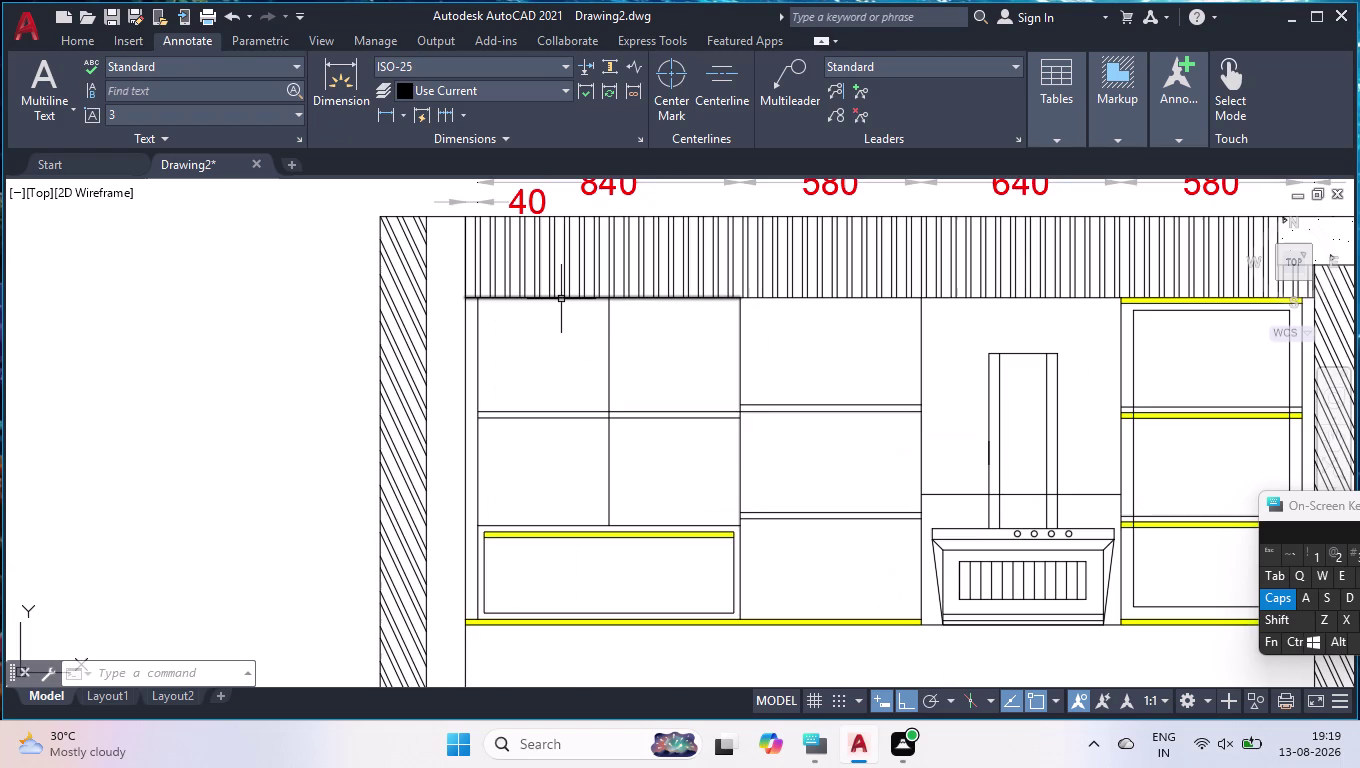
text(DLI)
key(Return)
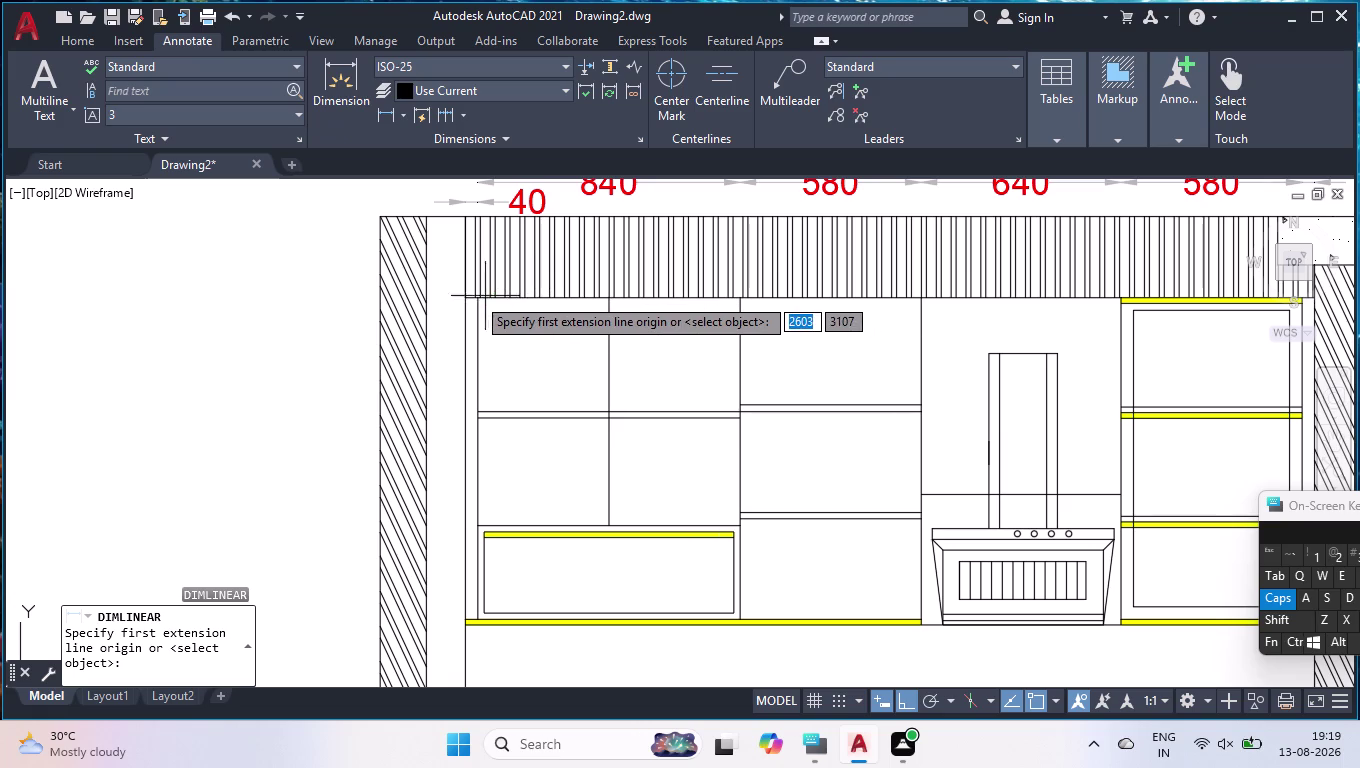
click(467, 298)
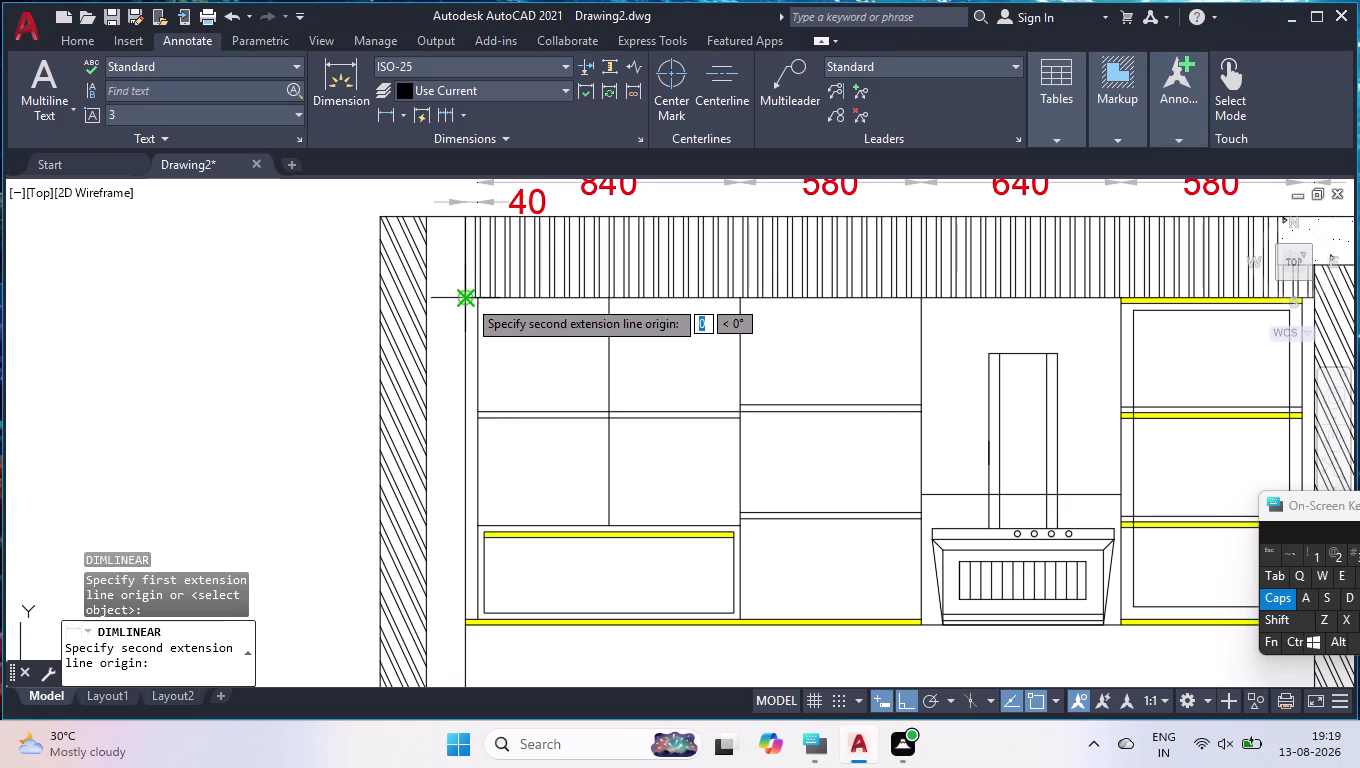
click(464, 616)
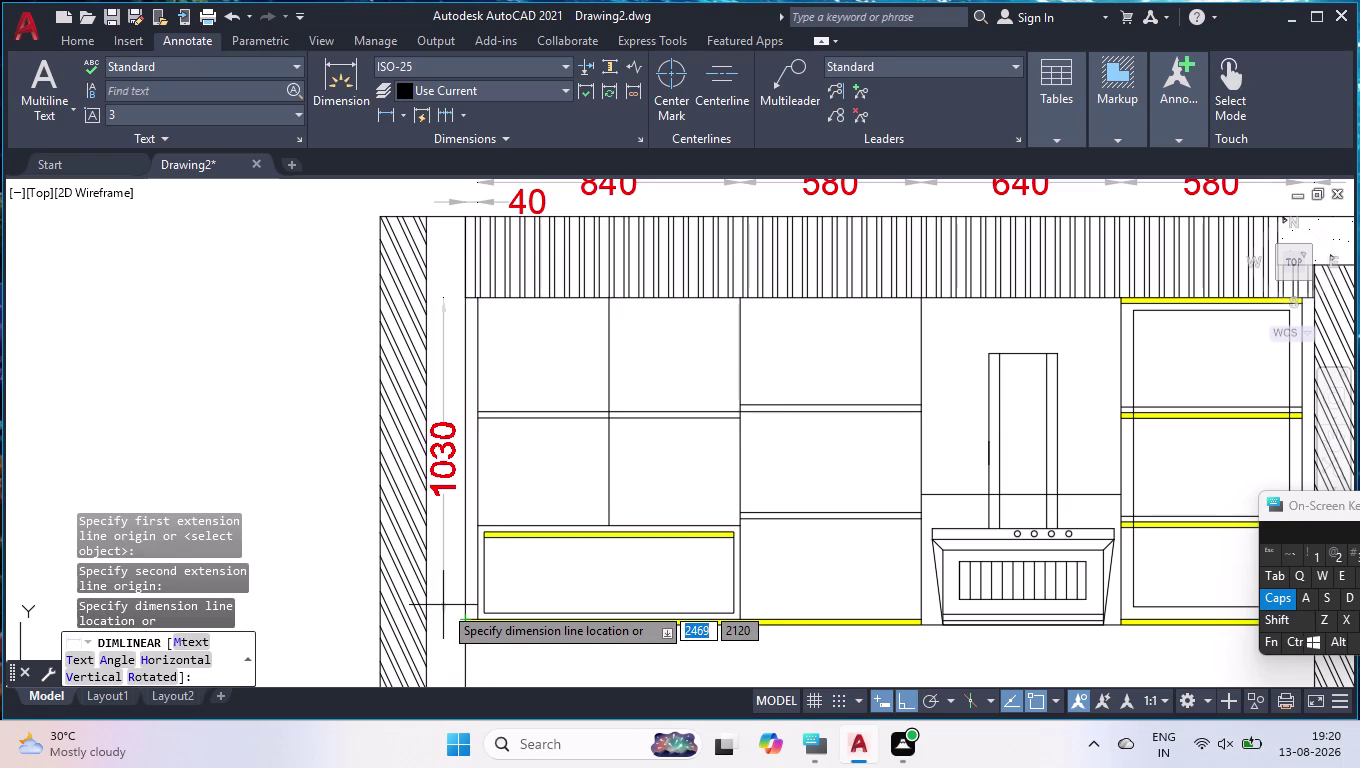
click(443, 605)
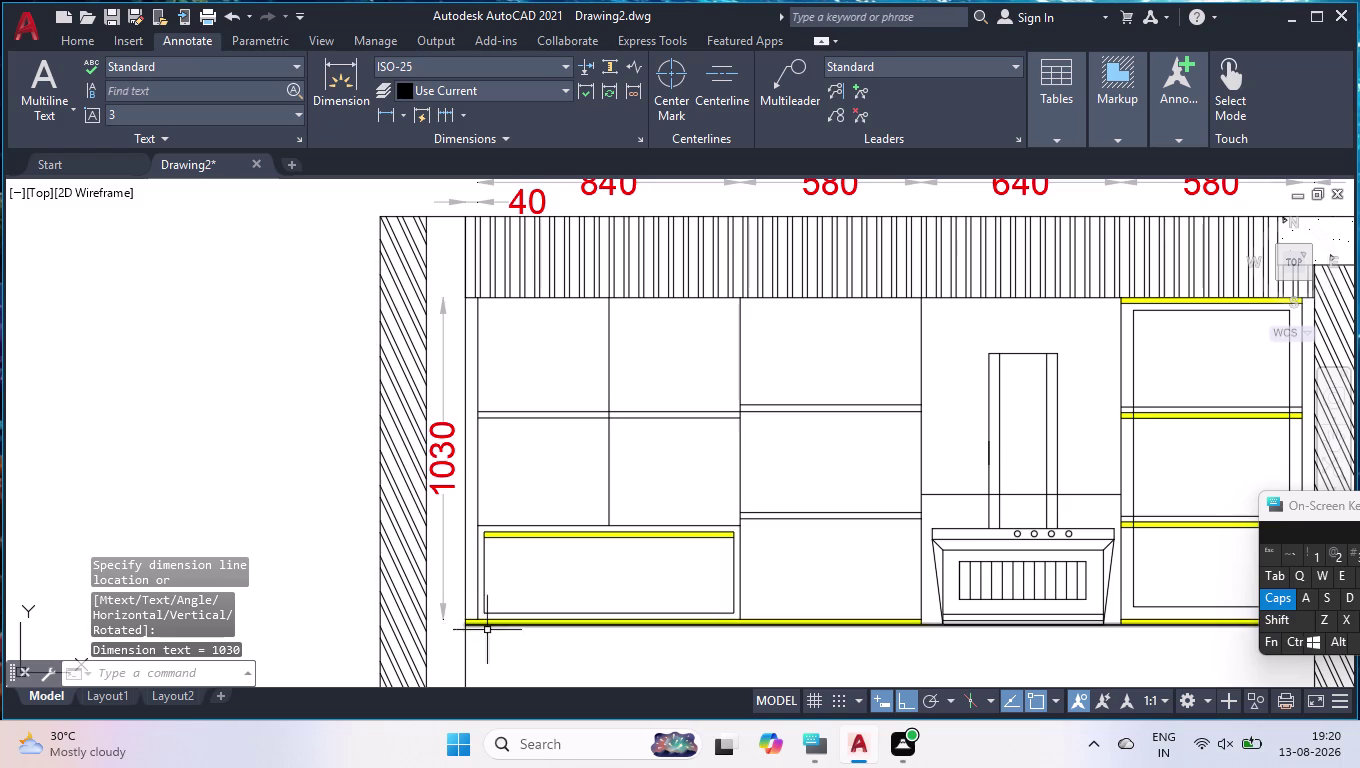
Add the 40 dimension from the wall corner to the cabinet's left edge.
key(space)
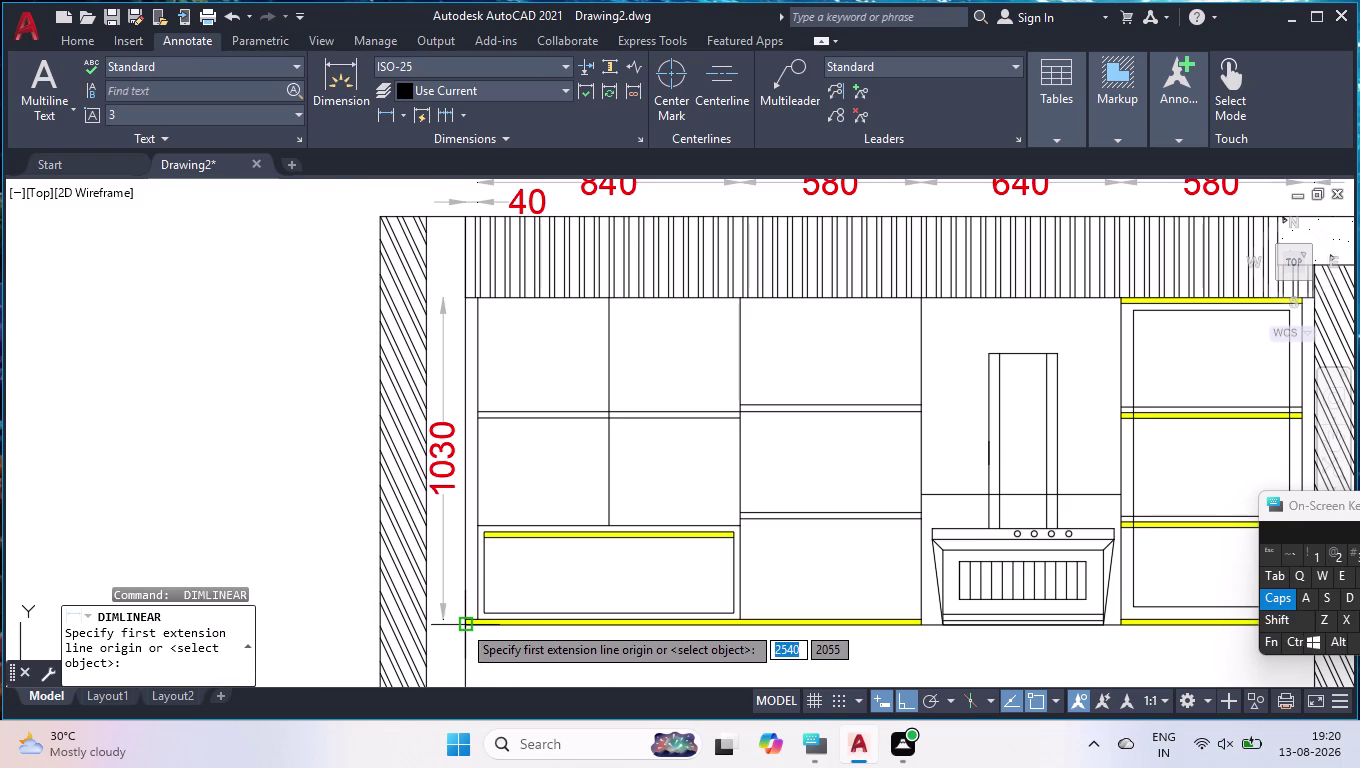
scroll(up, 3)
click(469, 610)
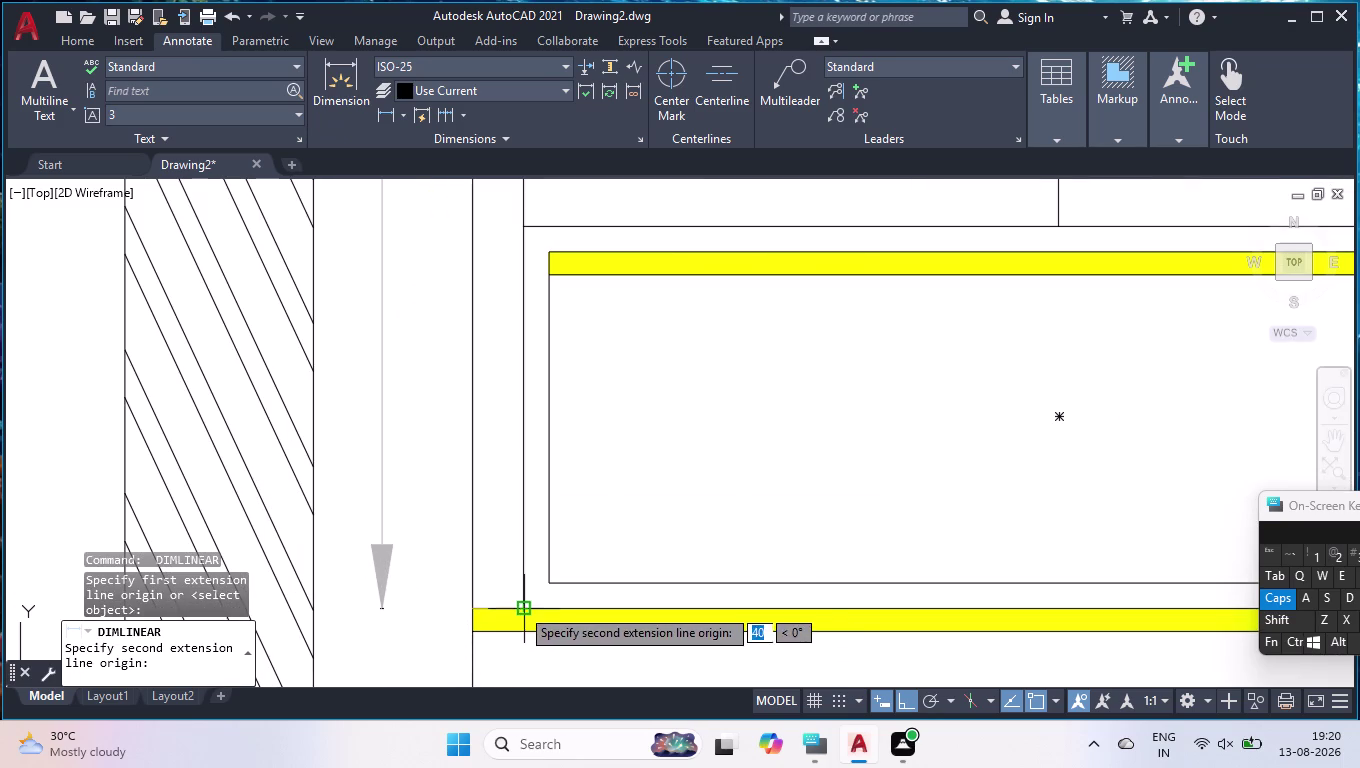
click(520, 607)
click(519, 656)
scroll(down, 3)
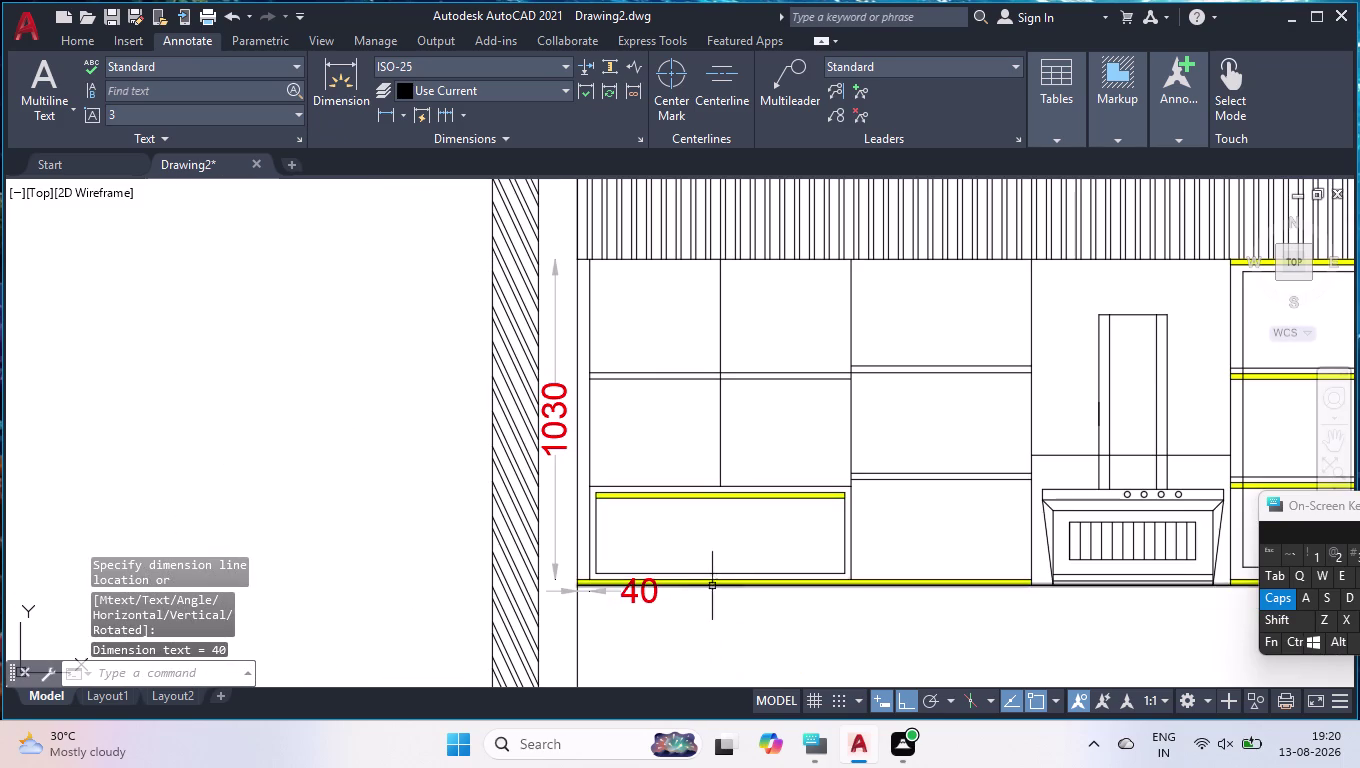
Continue the dimension chain with the 840 and 580 cabinet widths.
key(space)
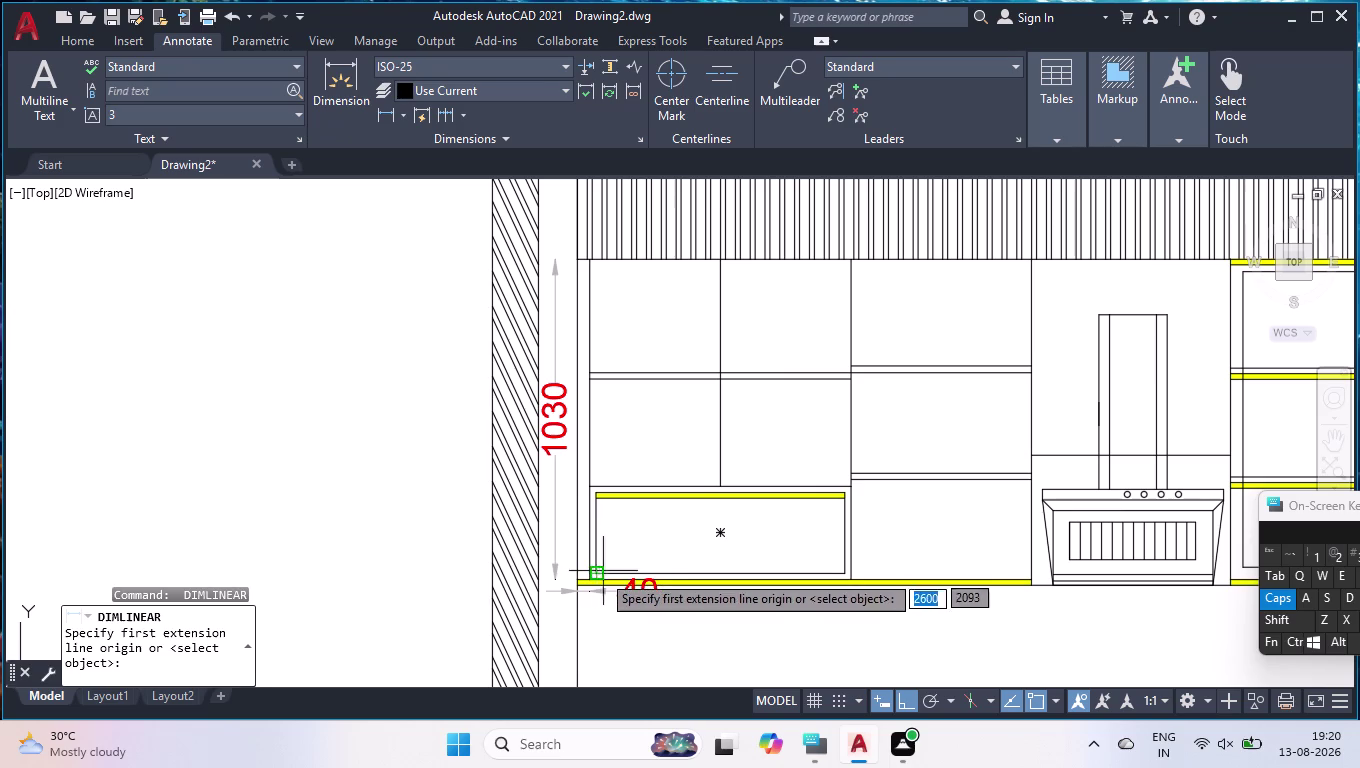
click(446, 116)
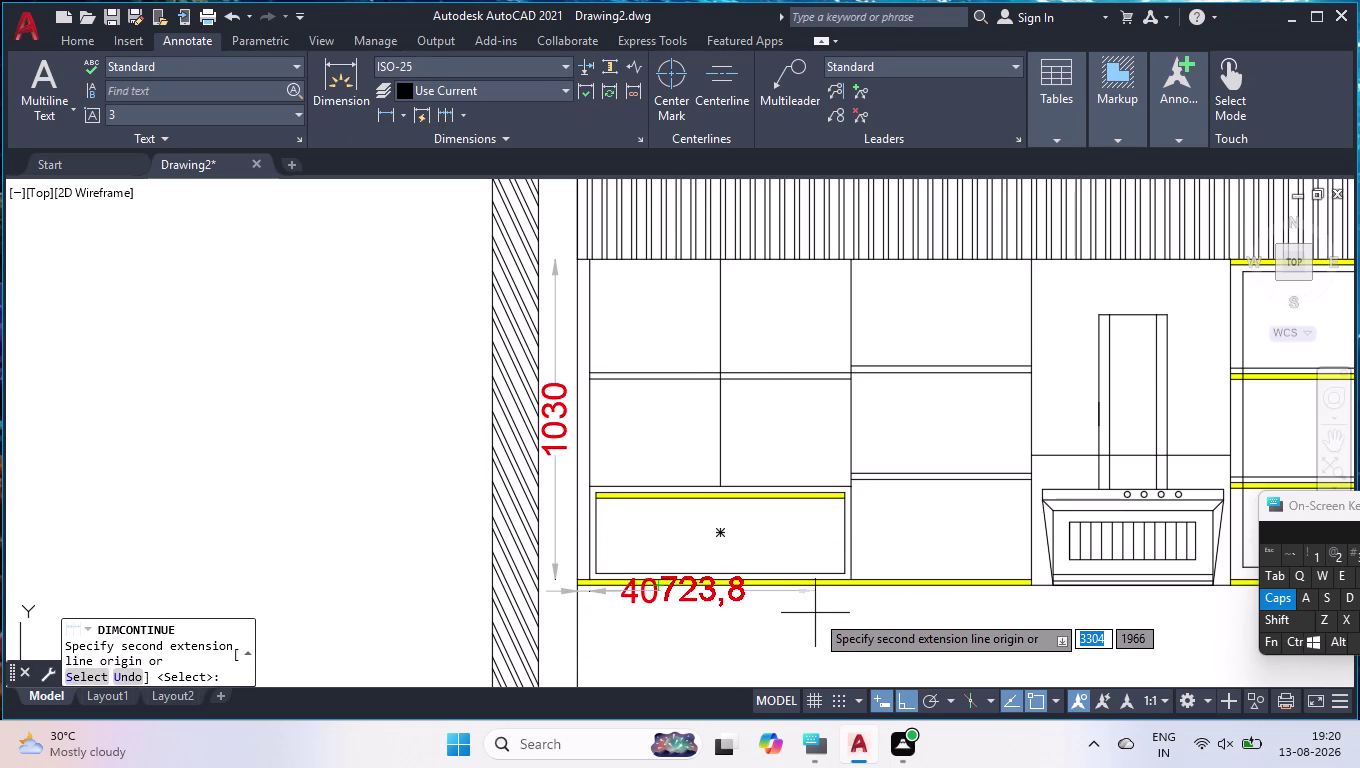
click(851, 575)
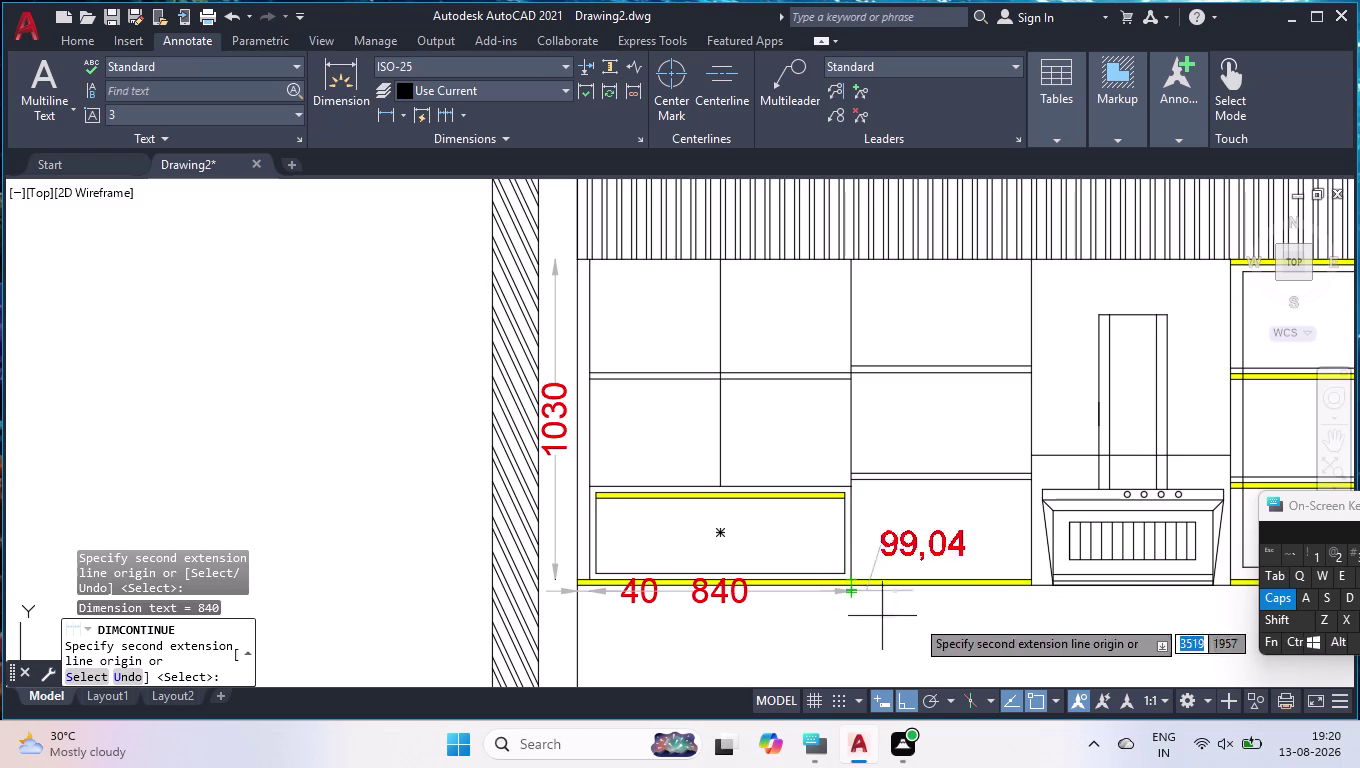
click(1029, 580)
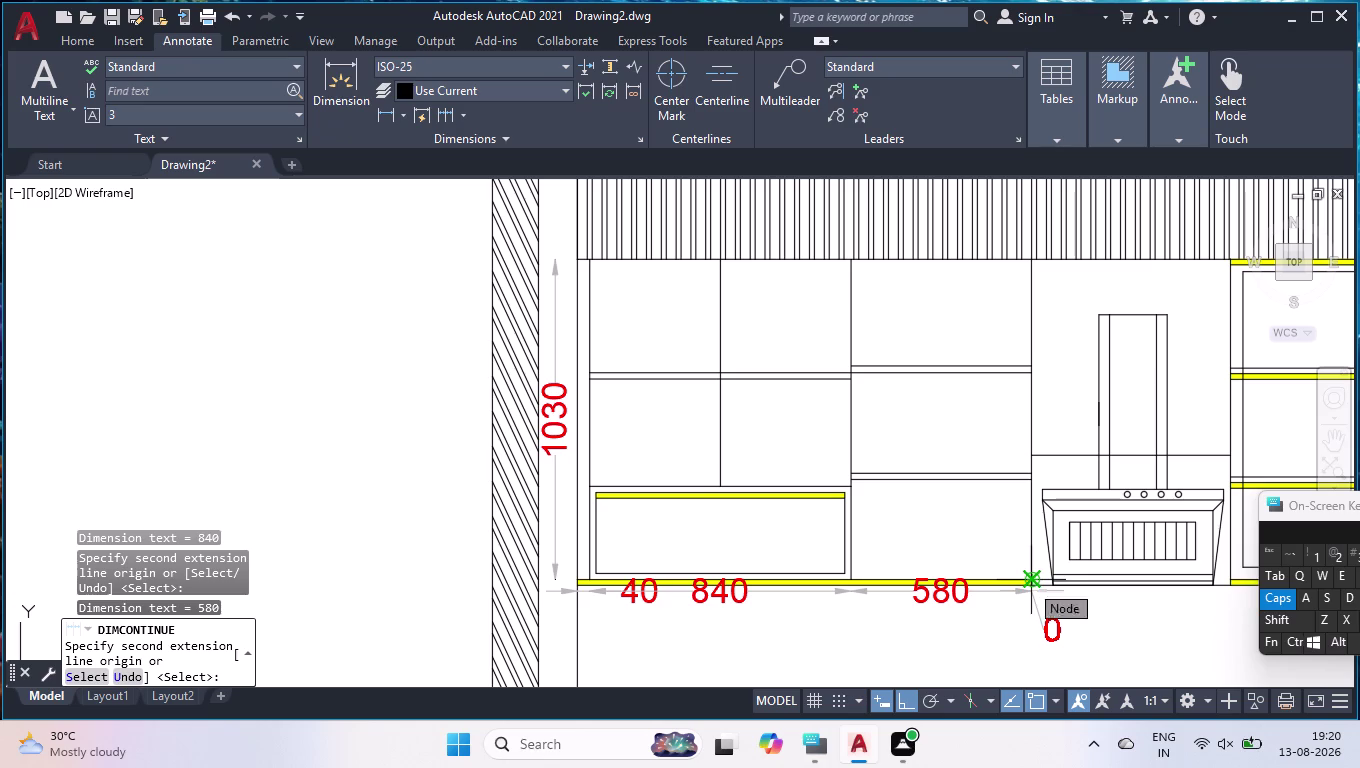
key(Return)
scroll(down, 3)
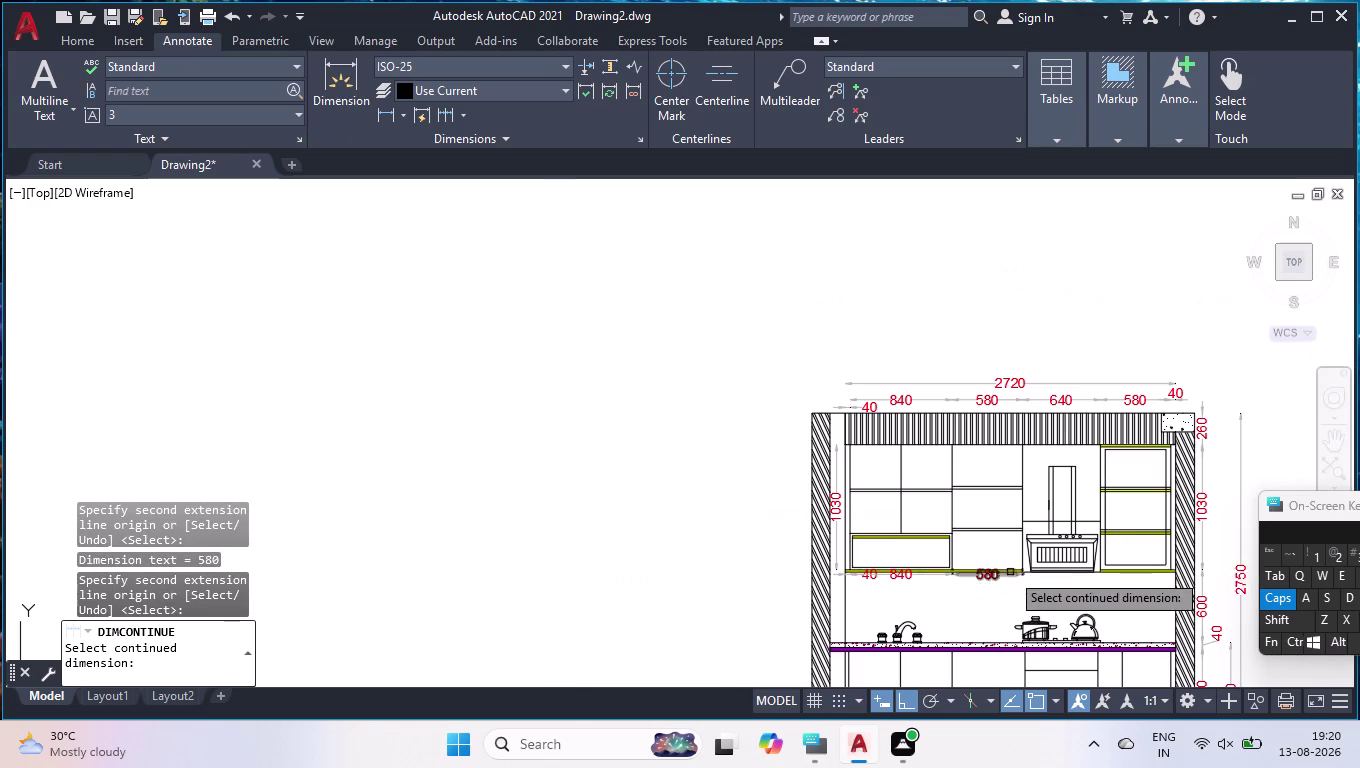
scroll(up, 3)
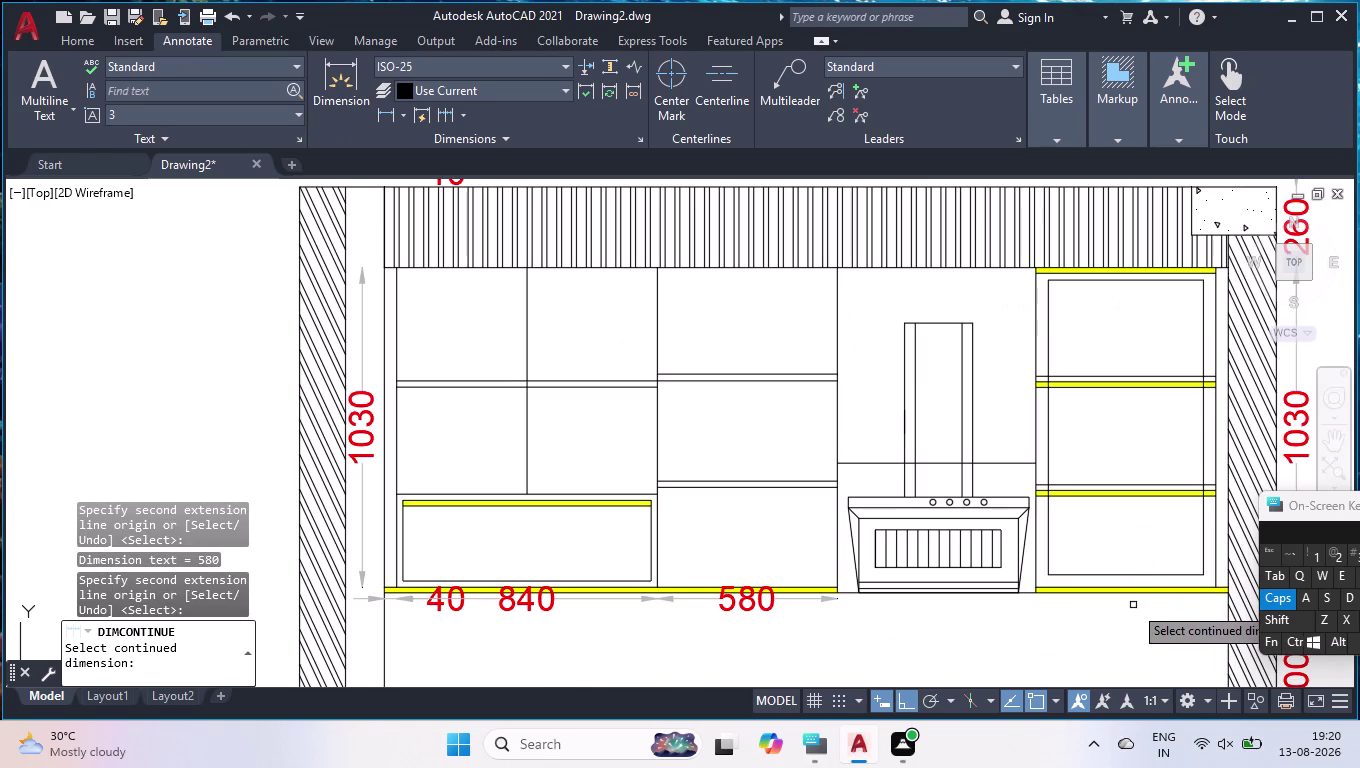
key(Return)
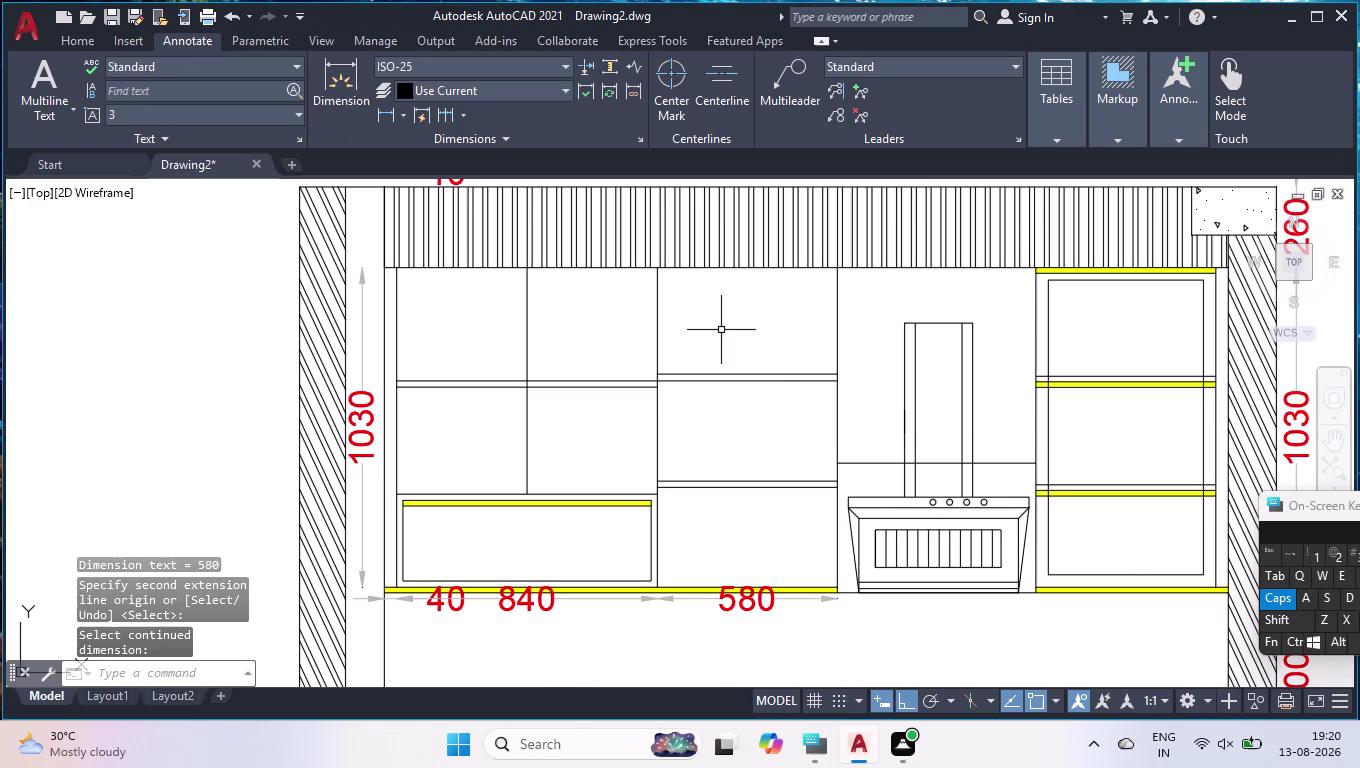
Dimension the right cabinet's 580 bottom width.
text(DLI)
key(Return)
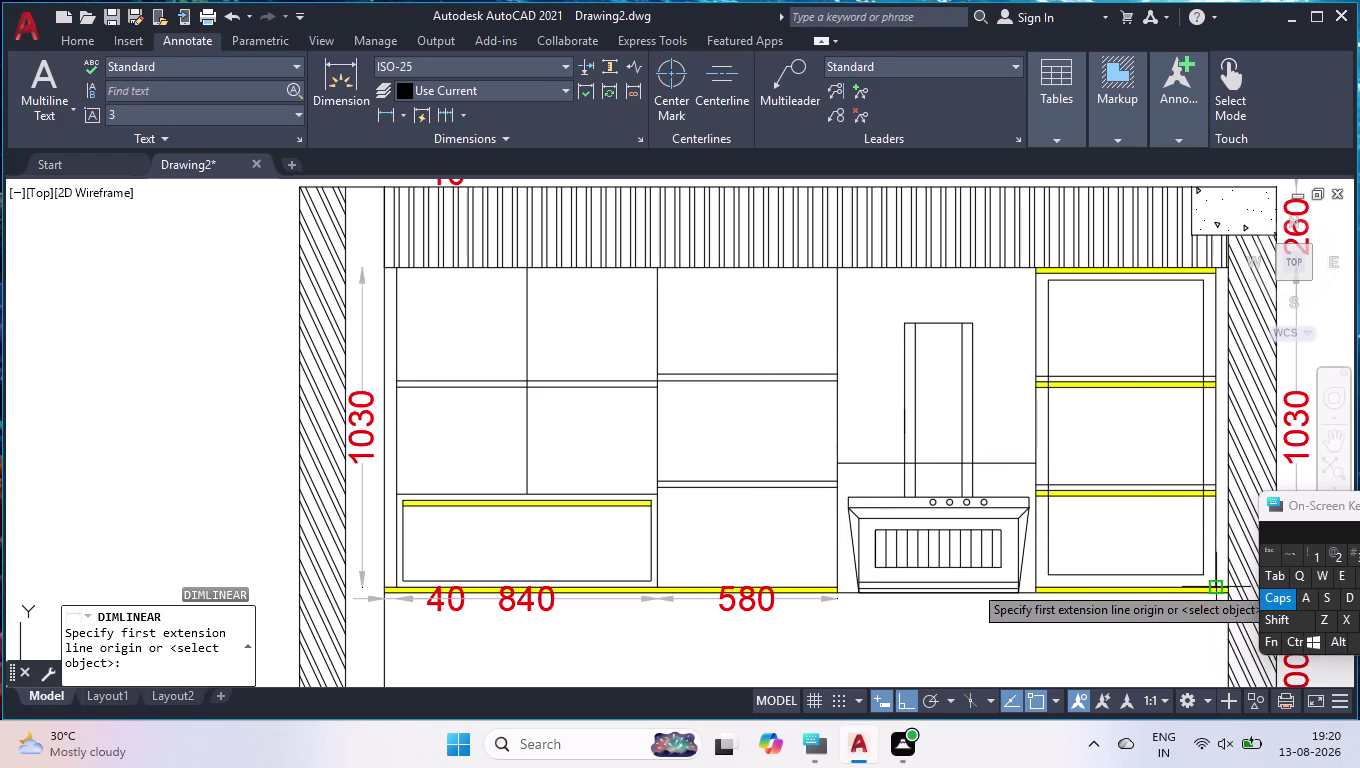
scroll(up, 3)
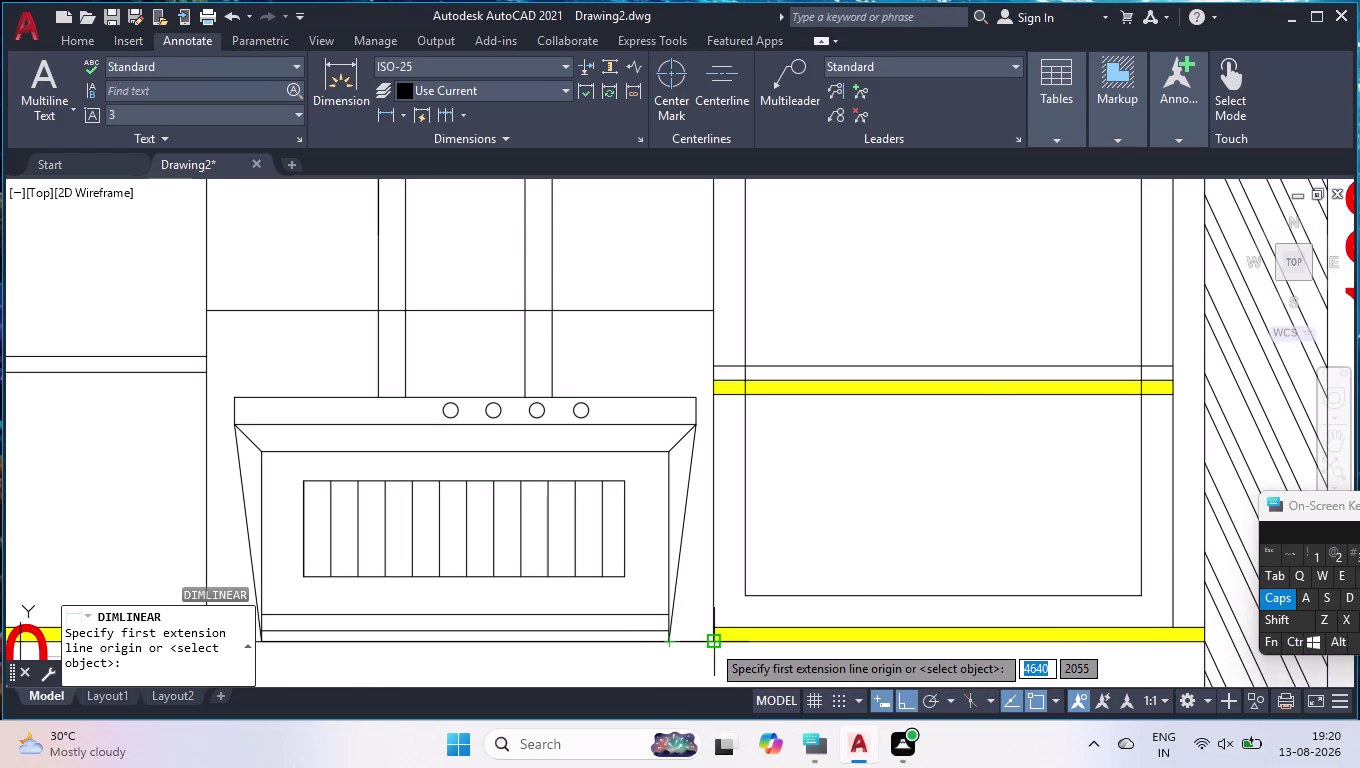
click(711, 643)
click(1175, 622)
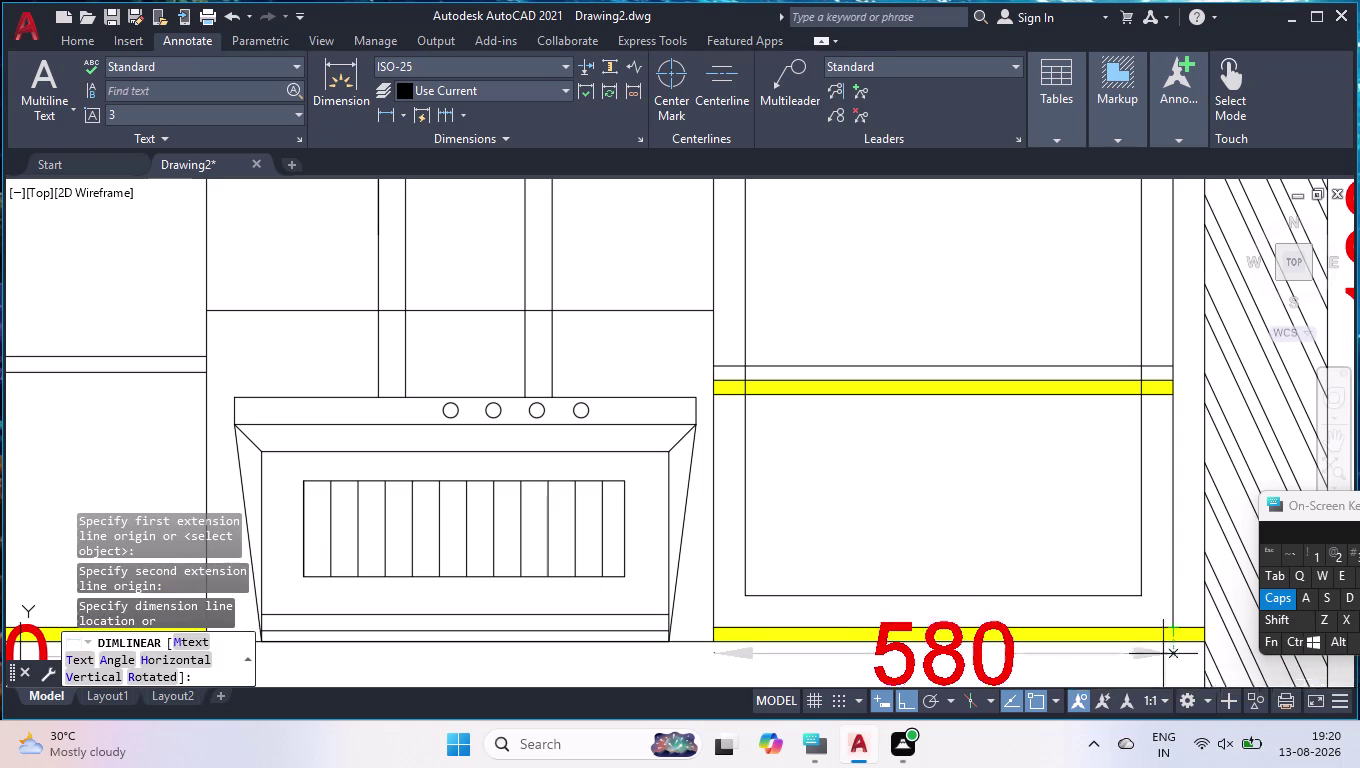
click(1157, 660)
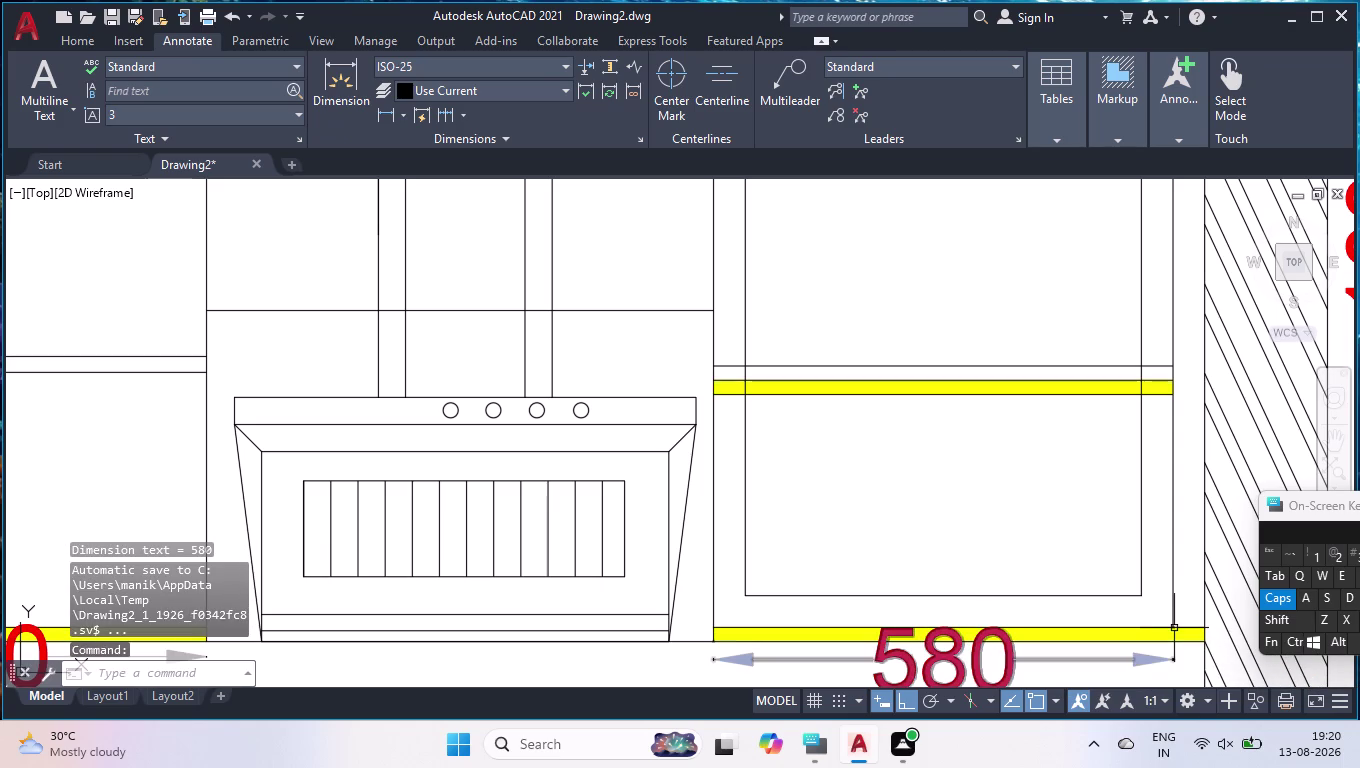
Add the 40 gap to the right wall and select that dimension.
key(space)
click(1174, 624)
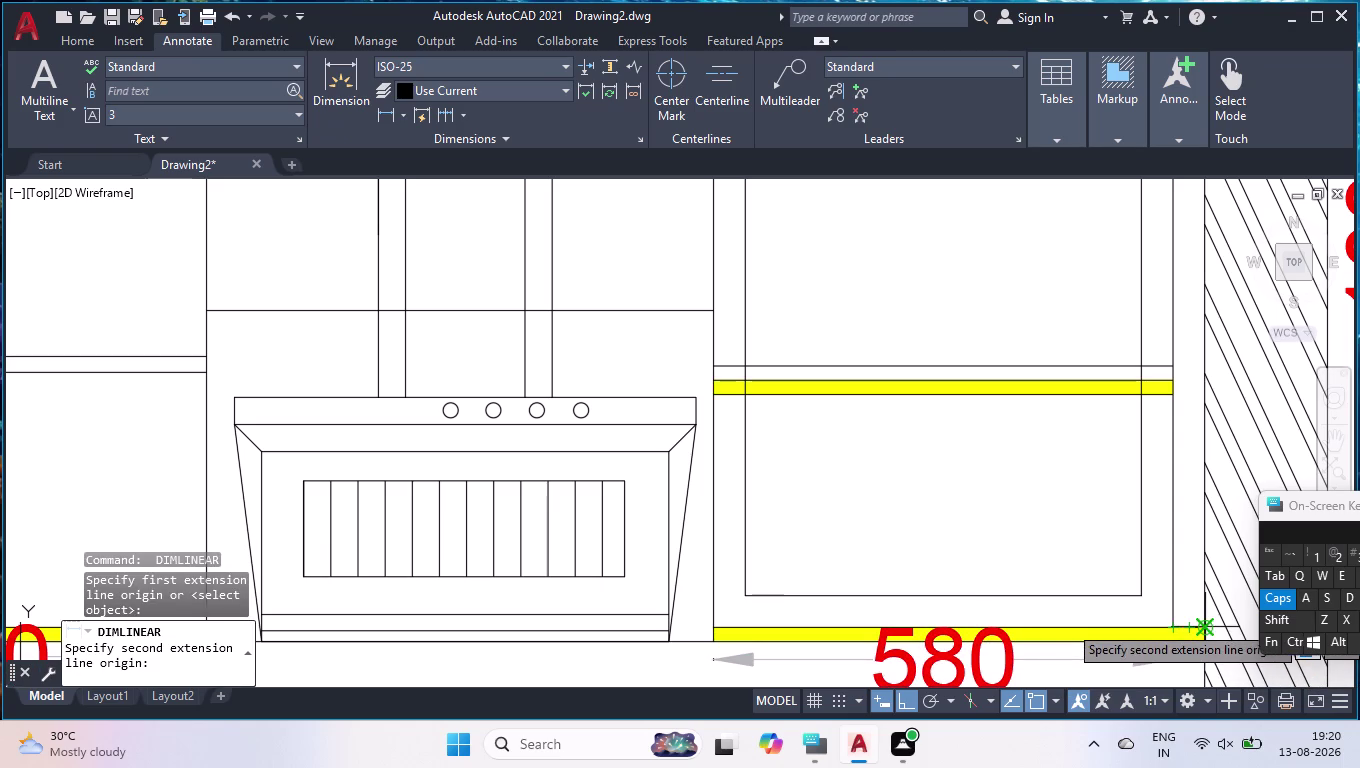
click(1208, 624)
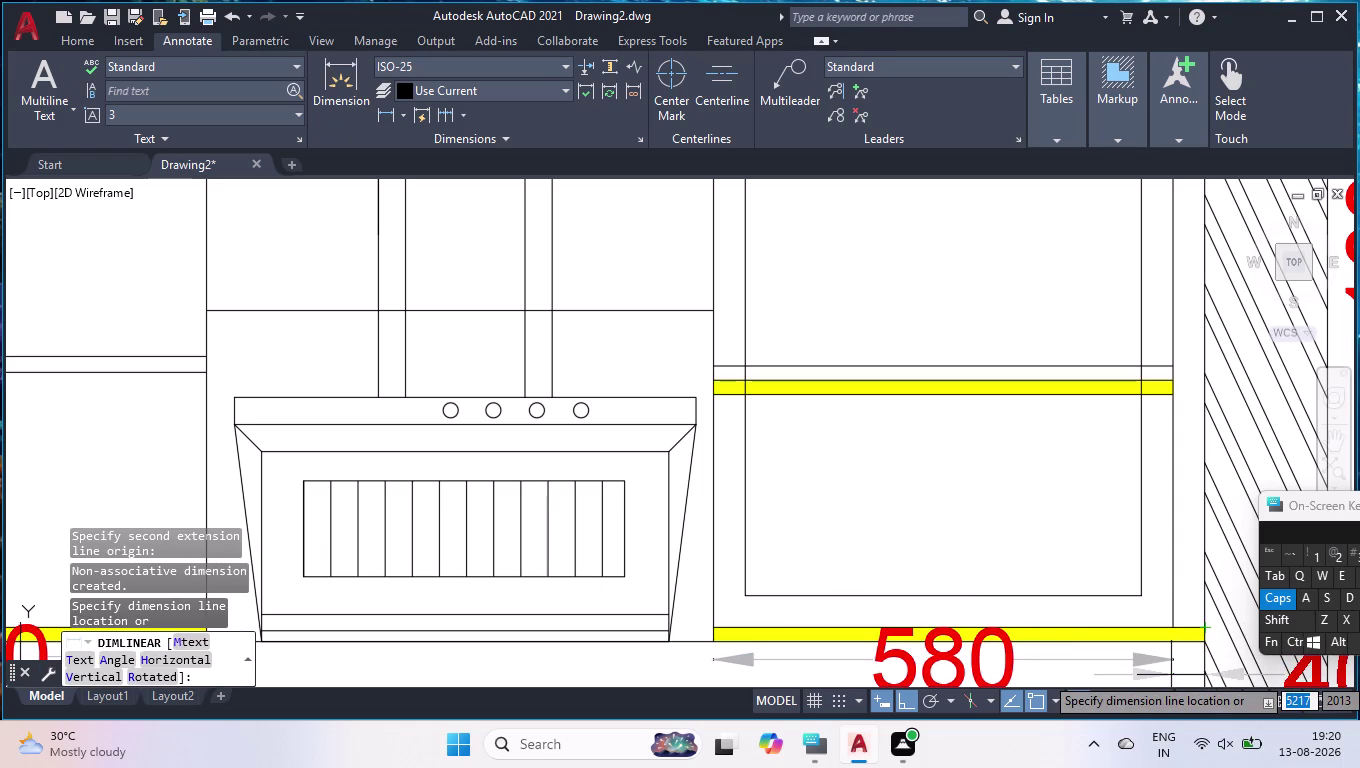
click(1171, 675)
scroll(down, 3)
scroll(down, 3)
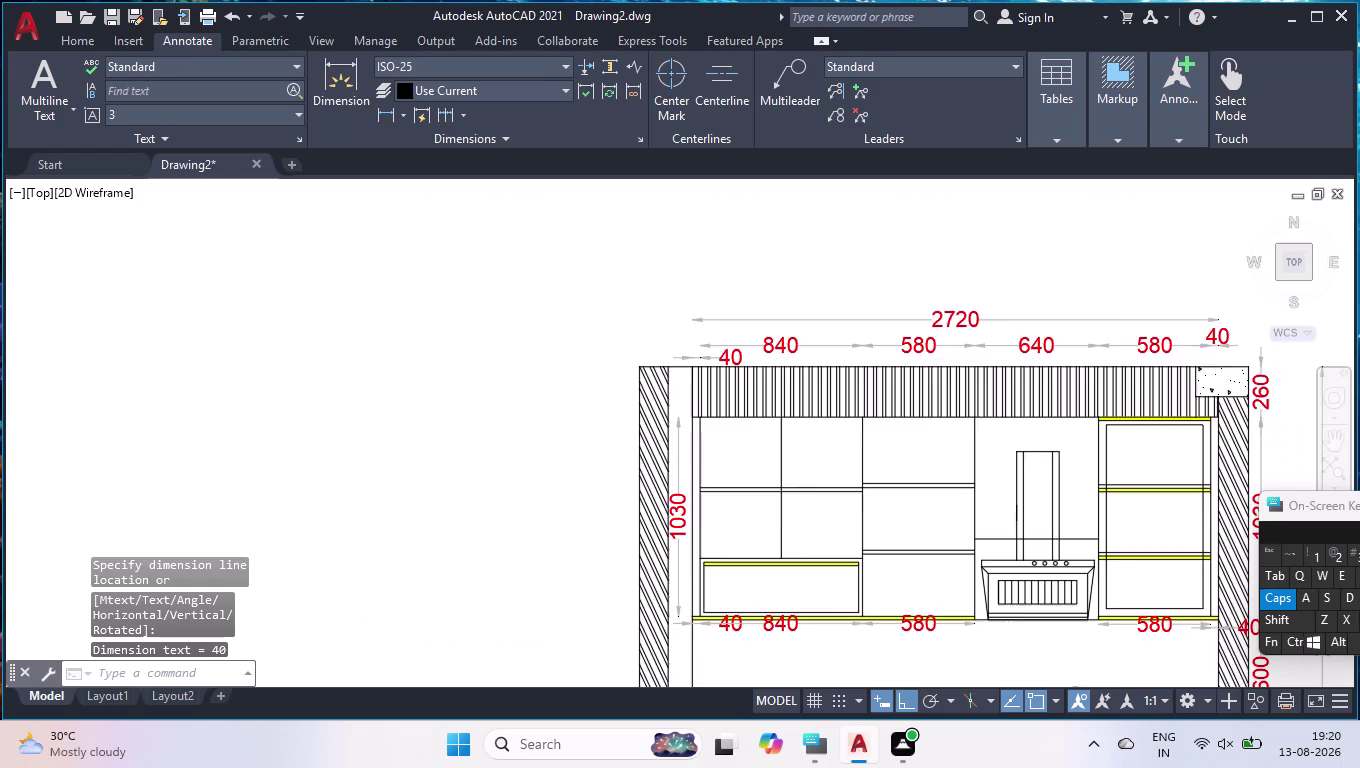
scroll(up, 3)
scroll(up, 3)
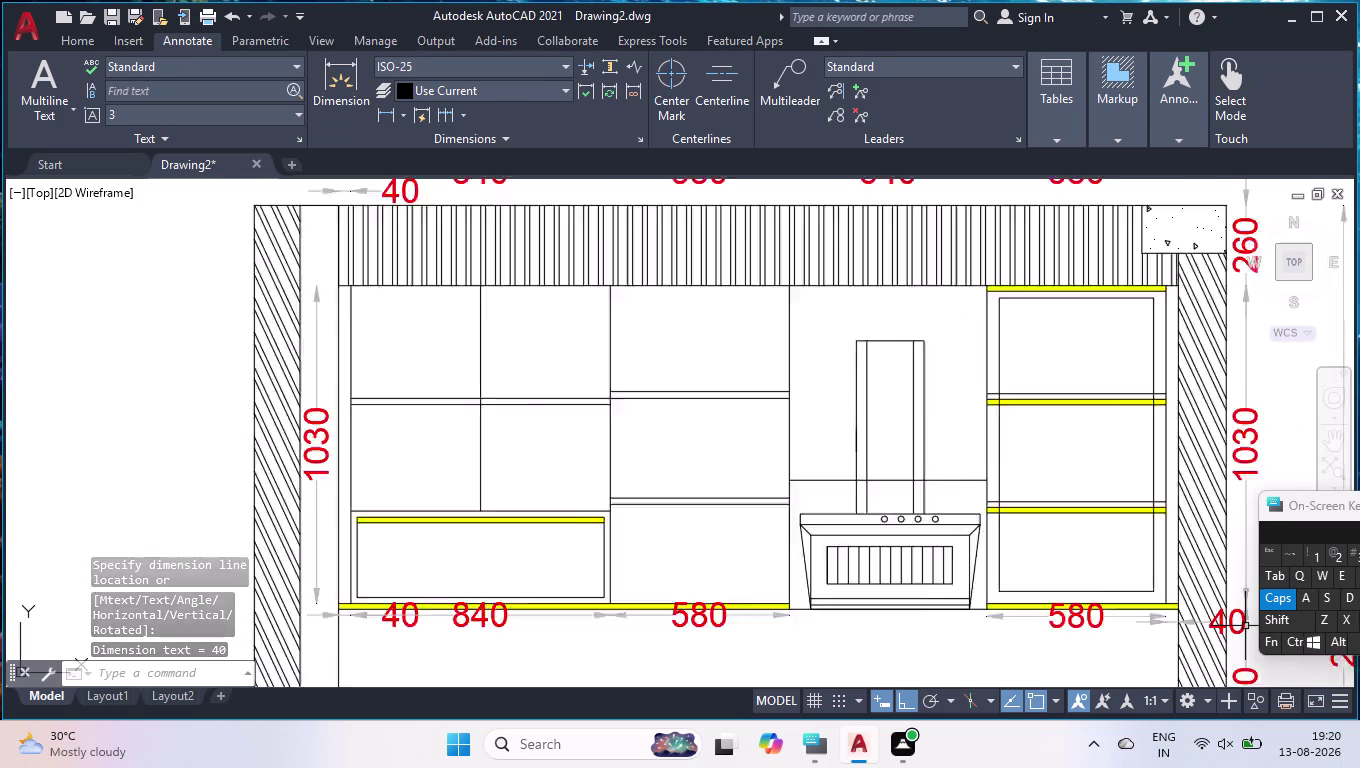
scroll(up, 3)
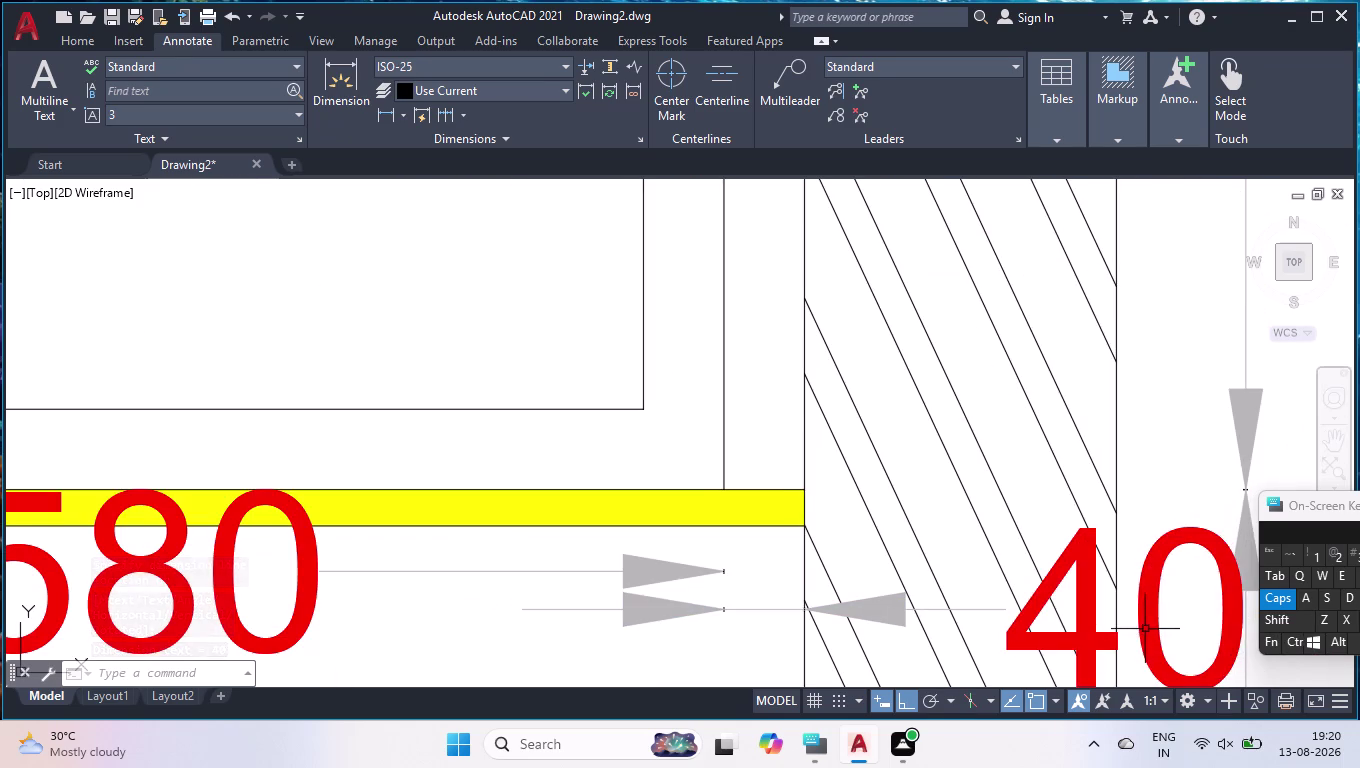
click(1138, 631)
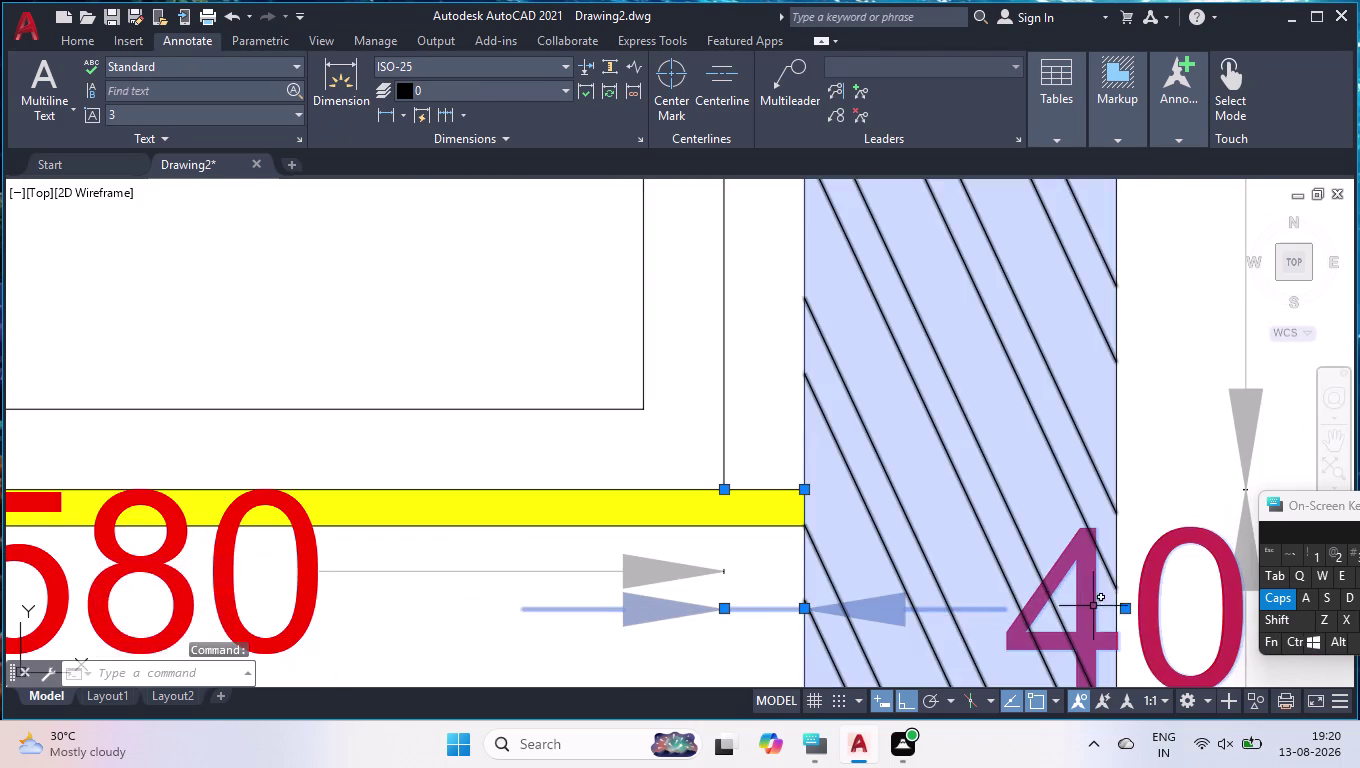
click(1125, 607)
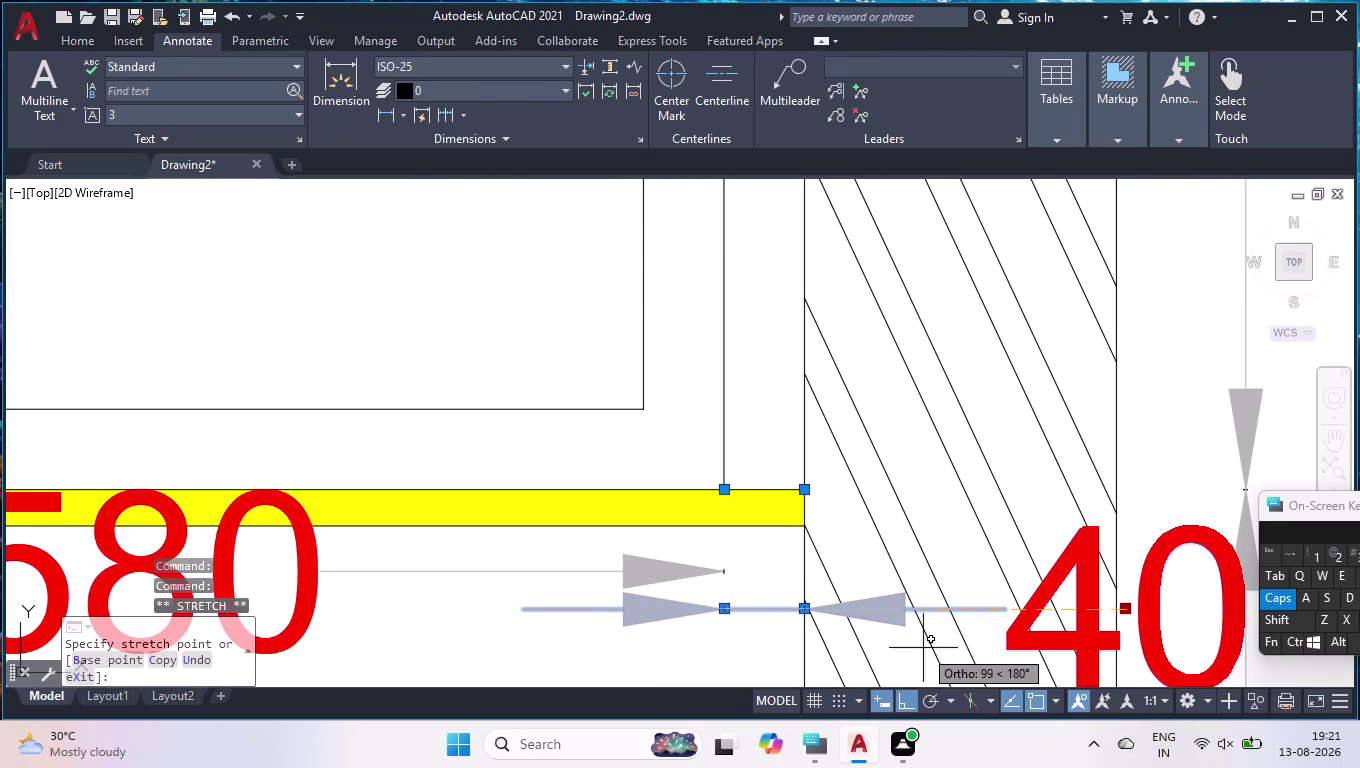
click(936, 698)
scroll(down, 3)
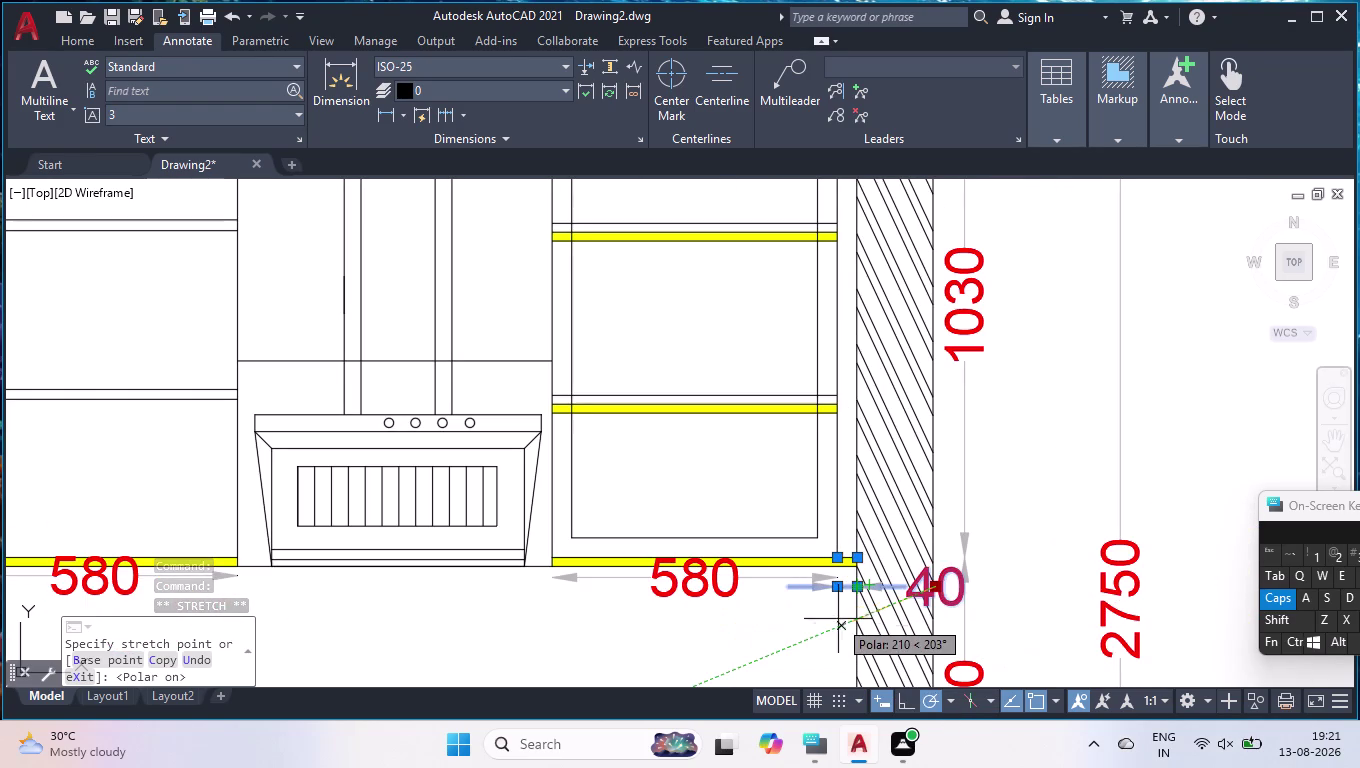
click(842, 620)
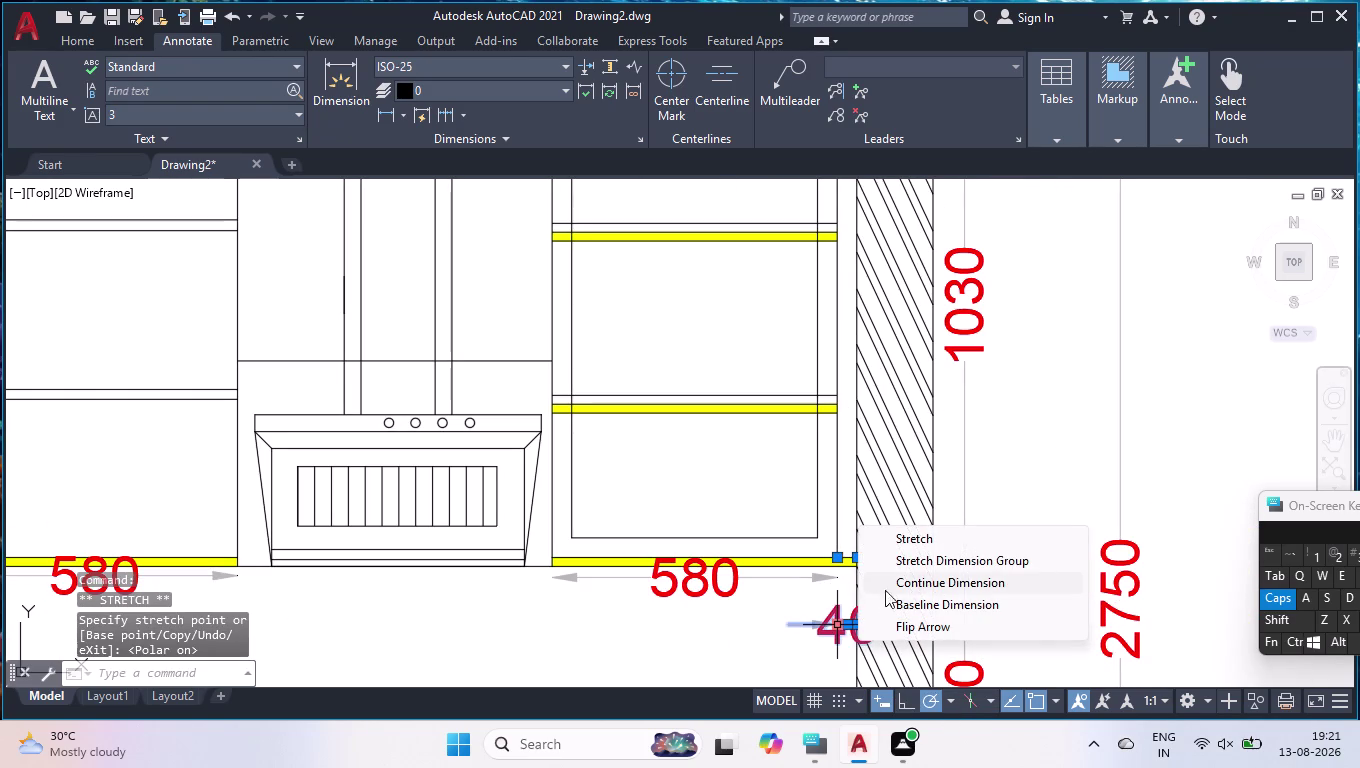
key(Return)
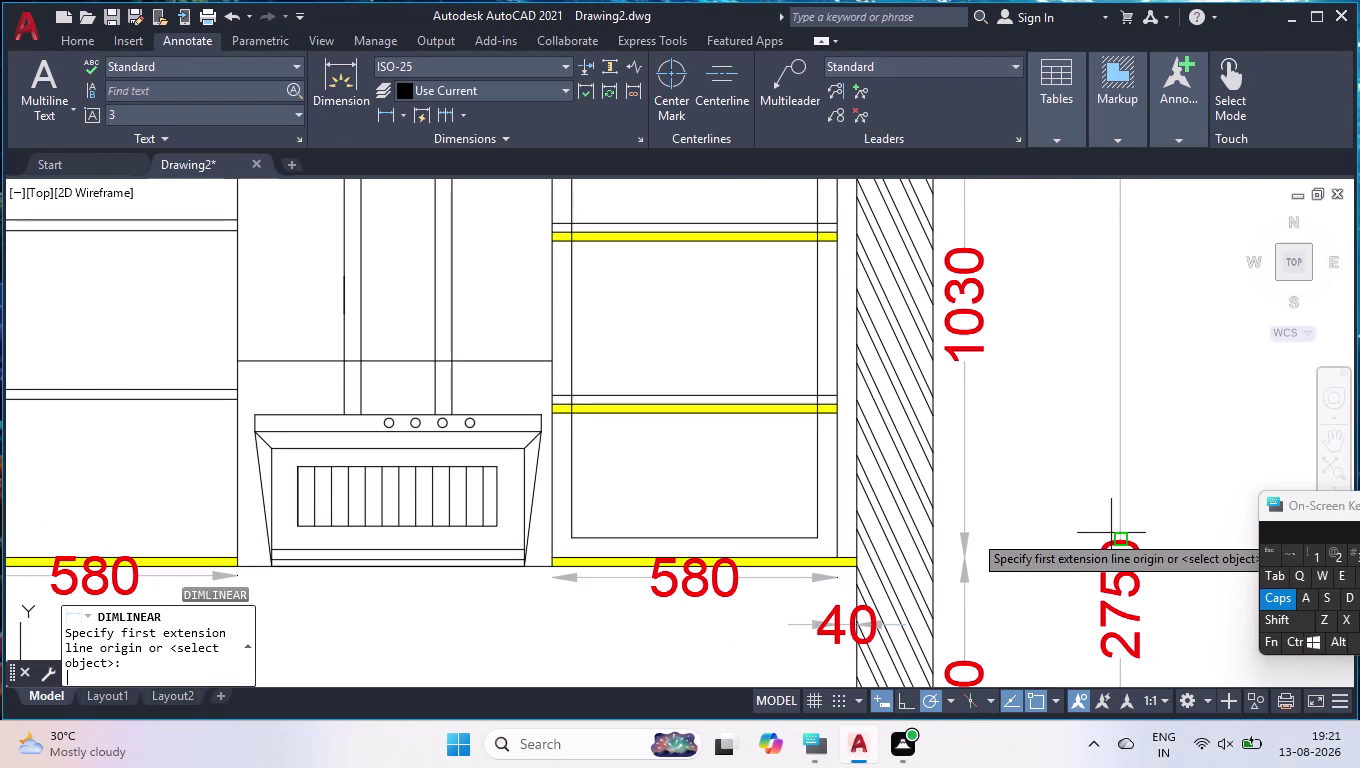
scroll(up, 3)
scroll(down, 3)
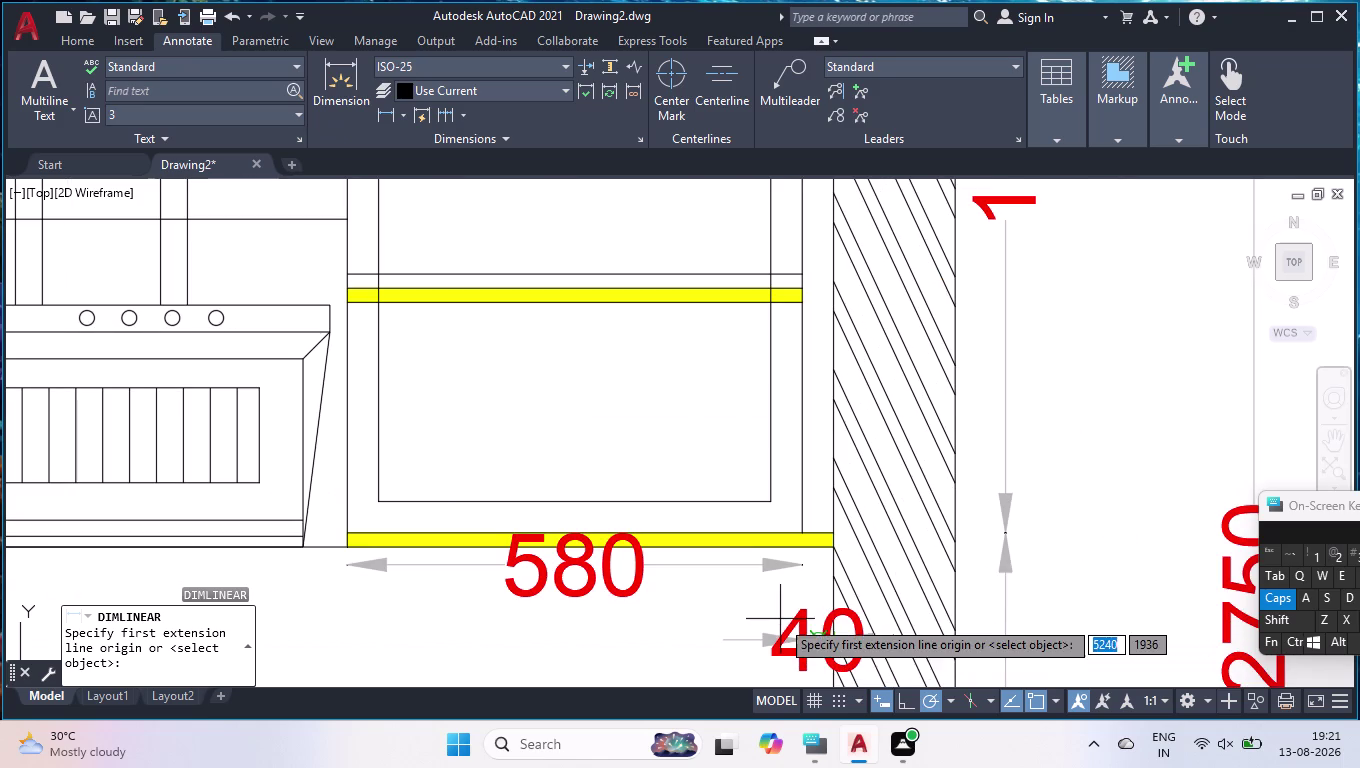
key(Return)
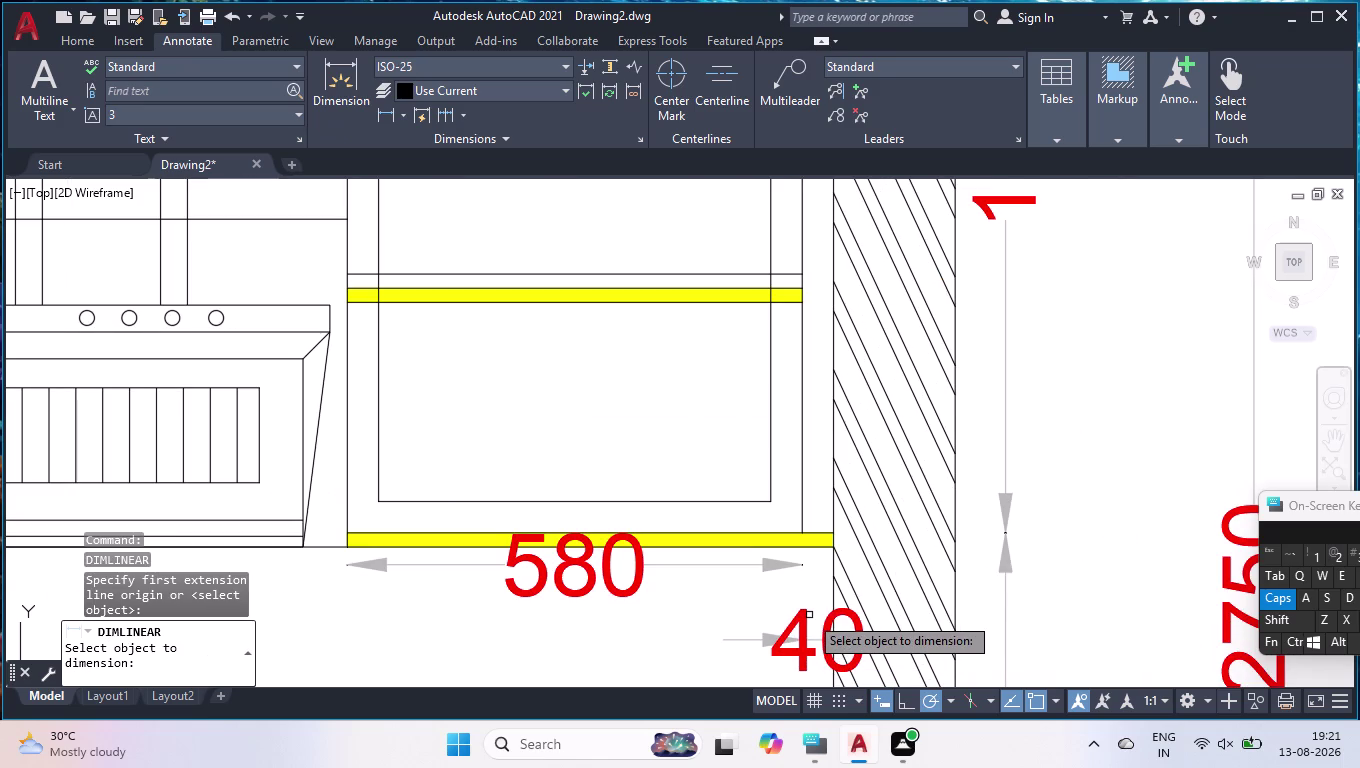
key(Escape)
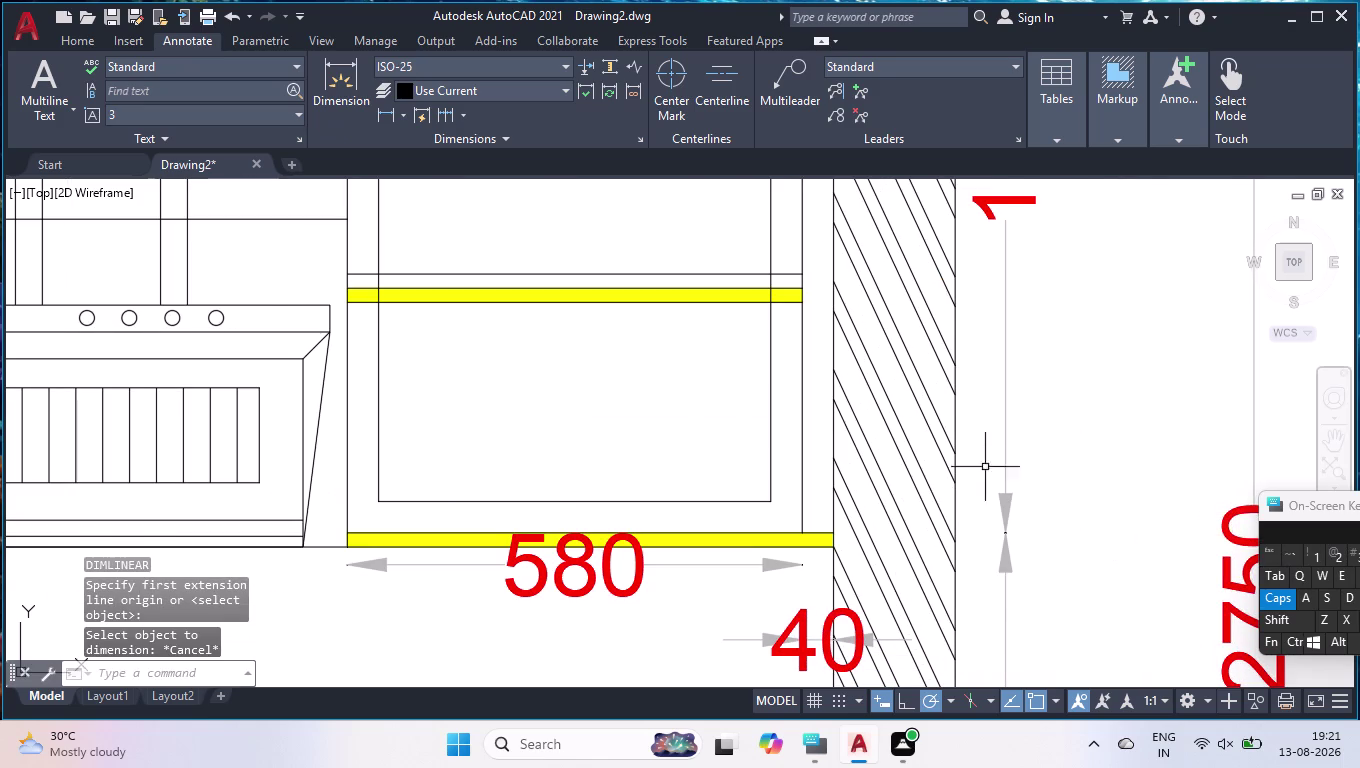
scroll(down, 3)
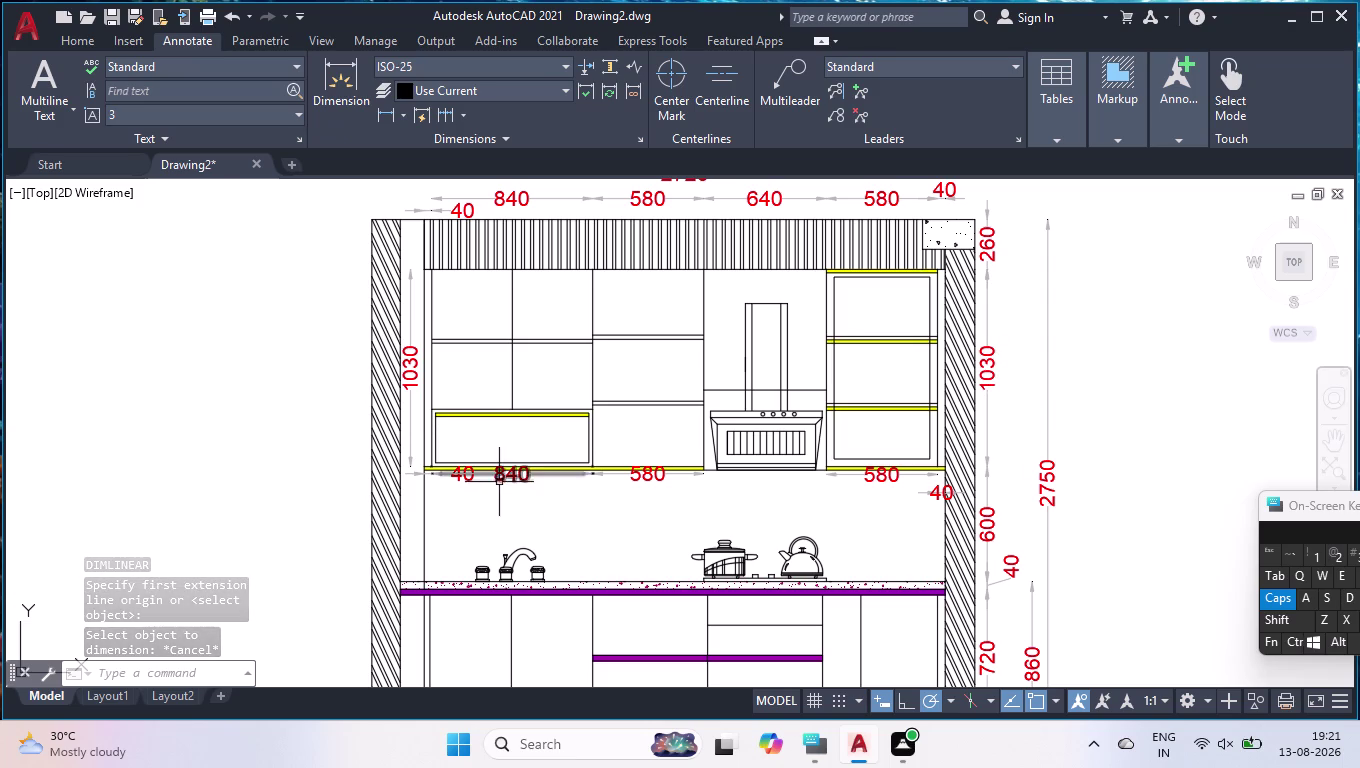
scroll(up, 3)
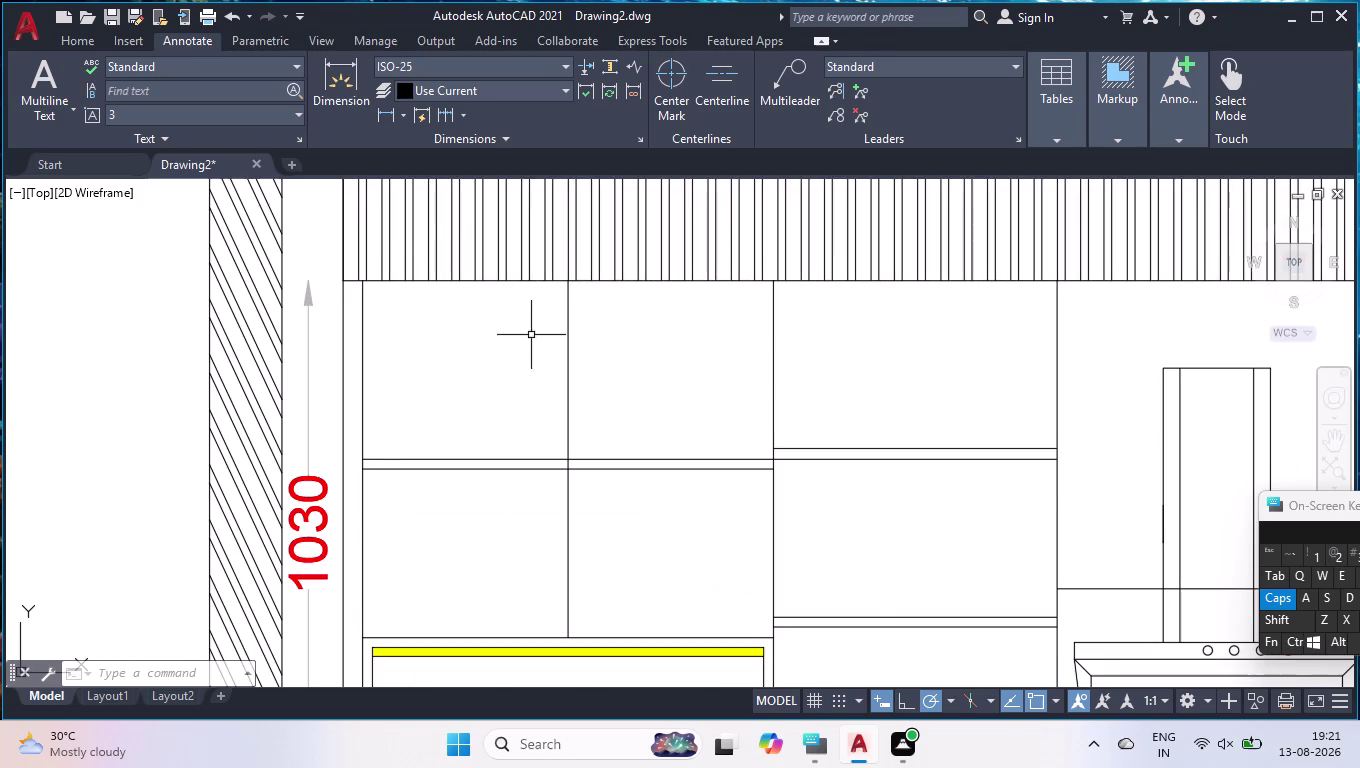
scroll(down, 3)
Dimension the 300 lower panel height from the cabinet bottom to the yellow strip top.
click(393, 110)
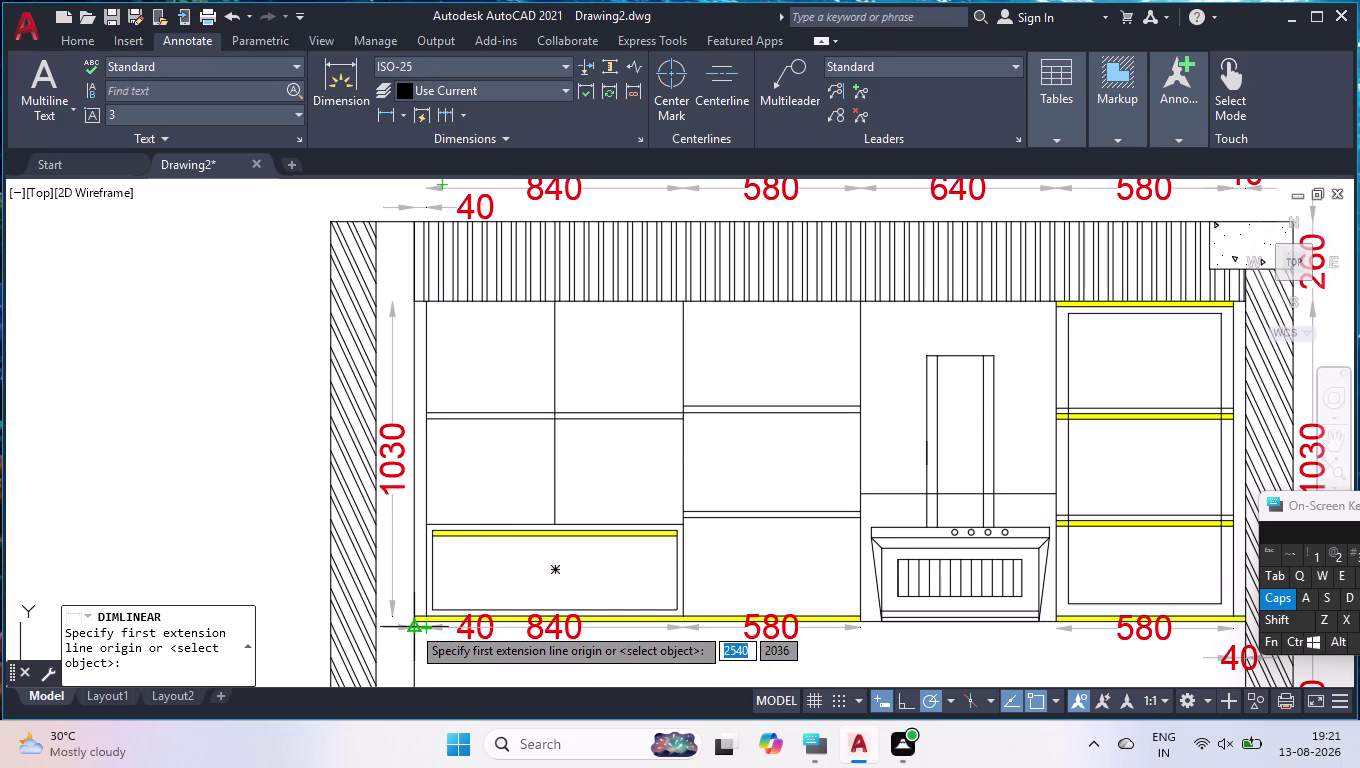
scroll(up, 3)
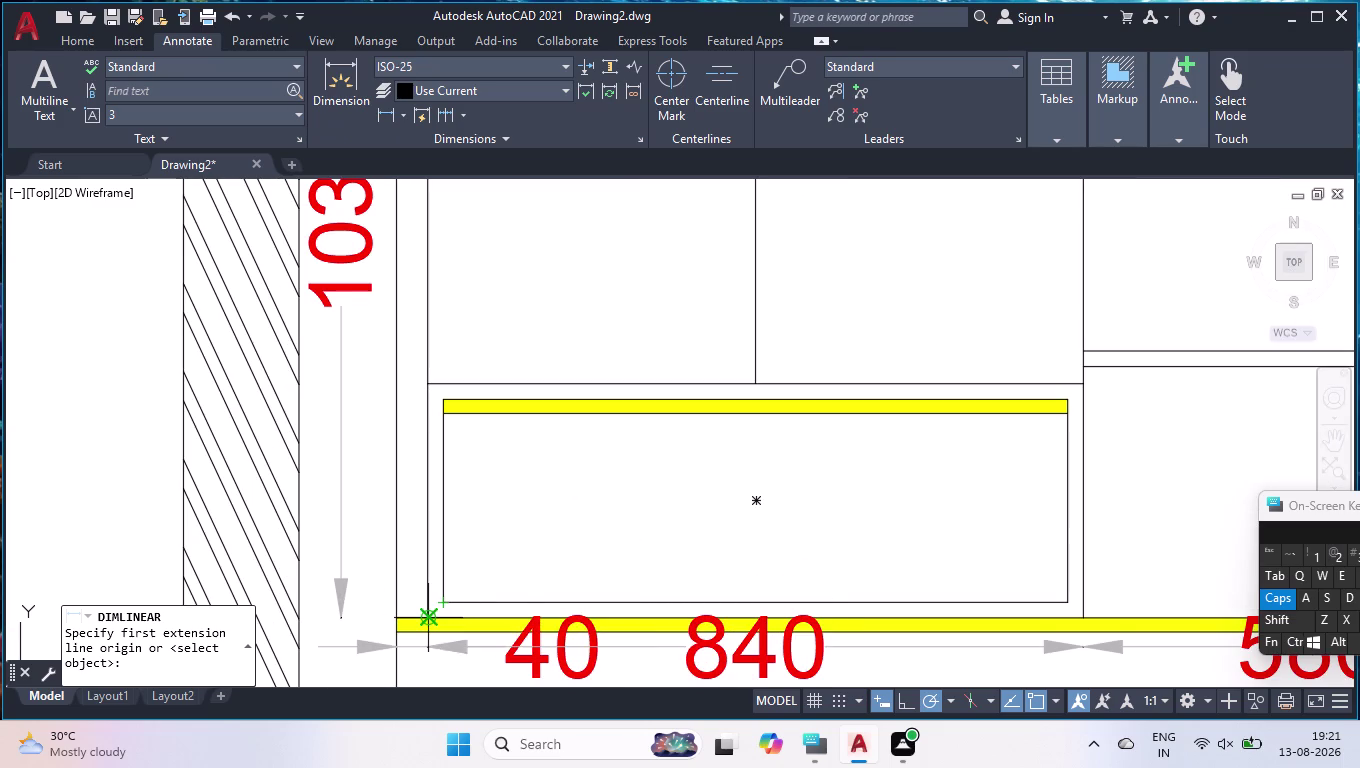
click(424, 613)
click(424, 382)
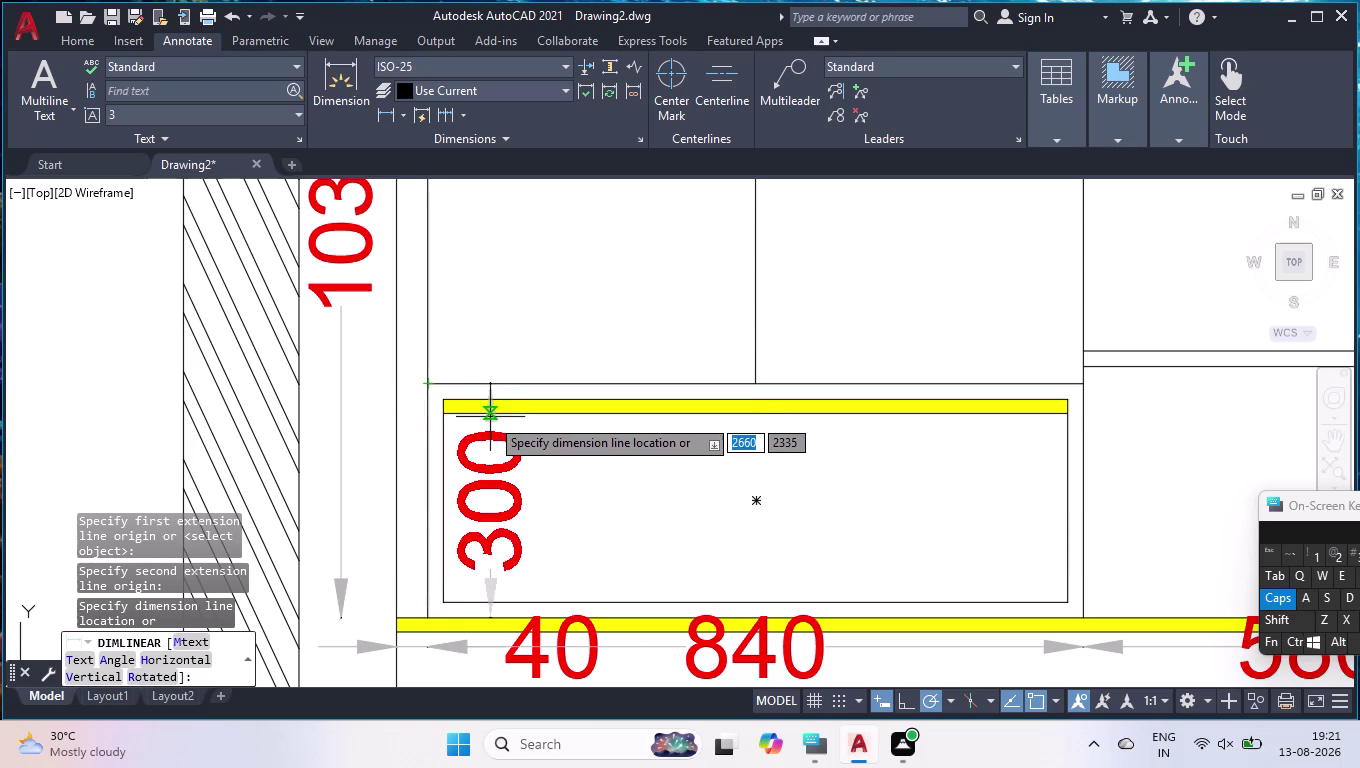
click(490, 417)
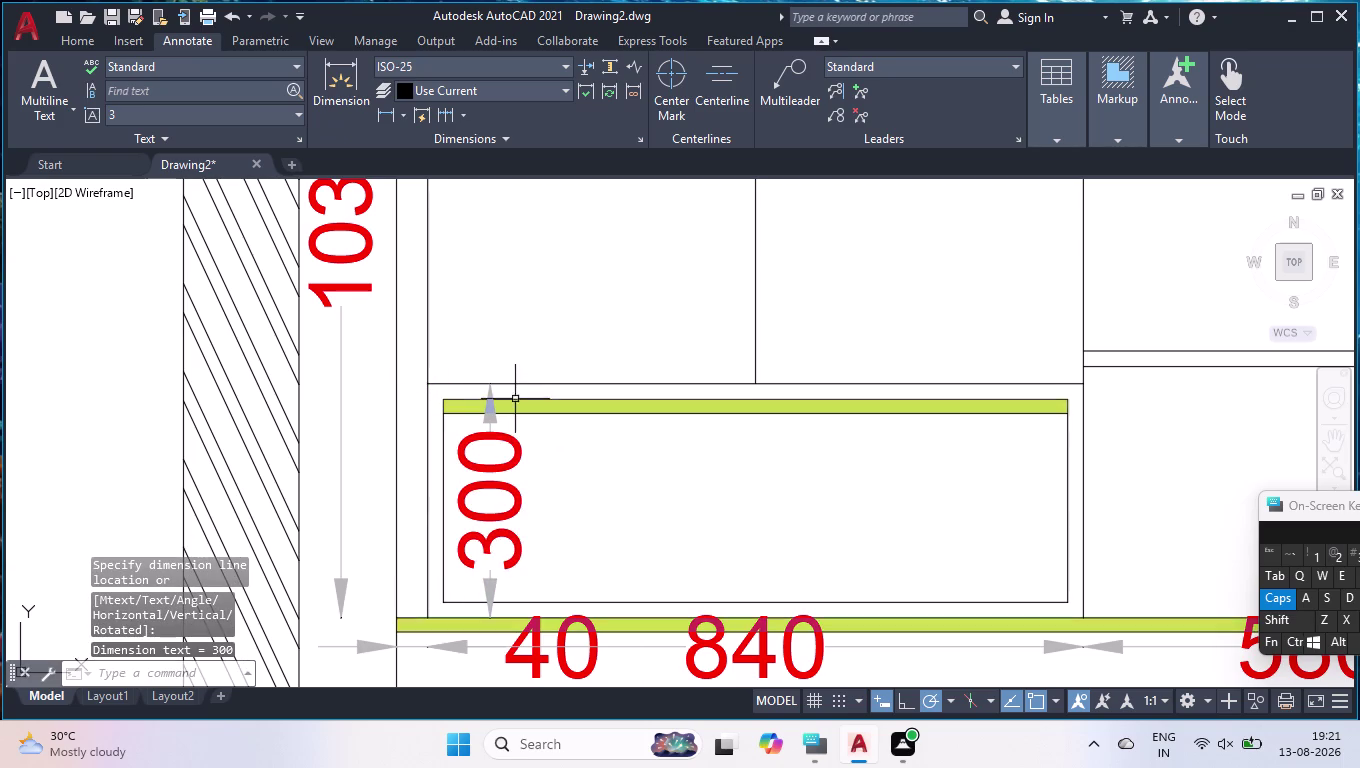
Dimension the 730 upper section from the panel top to the cabinet's top edge.
key(space)
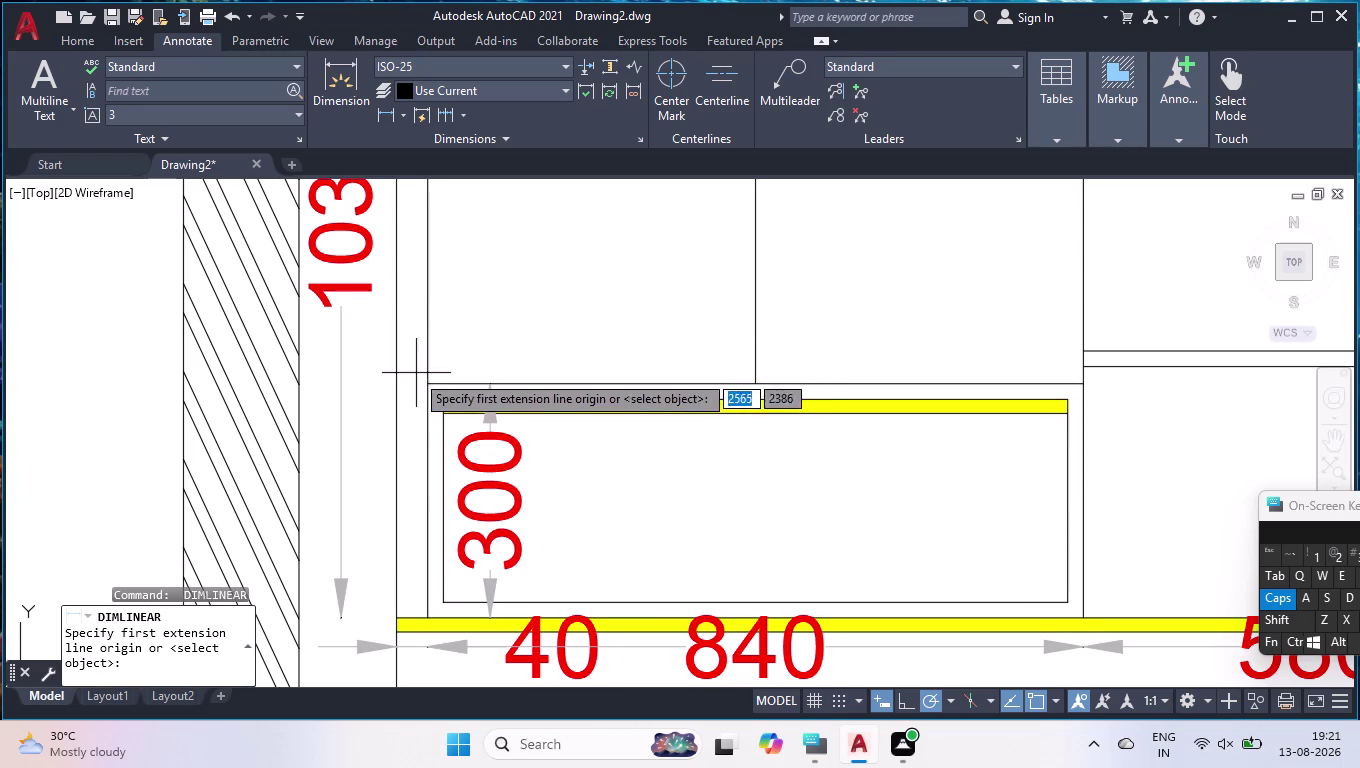
click(425, 384)
scroll(down, 3)
scroll(up, 3)
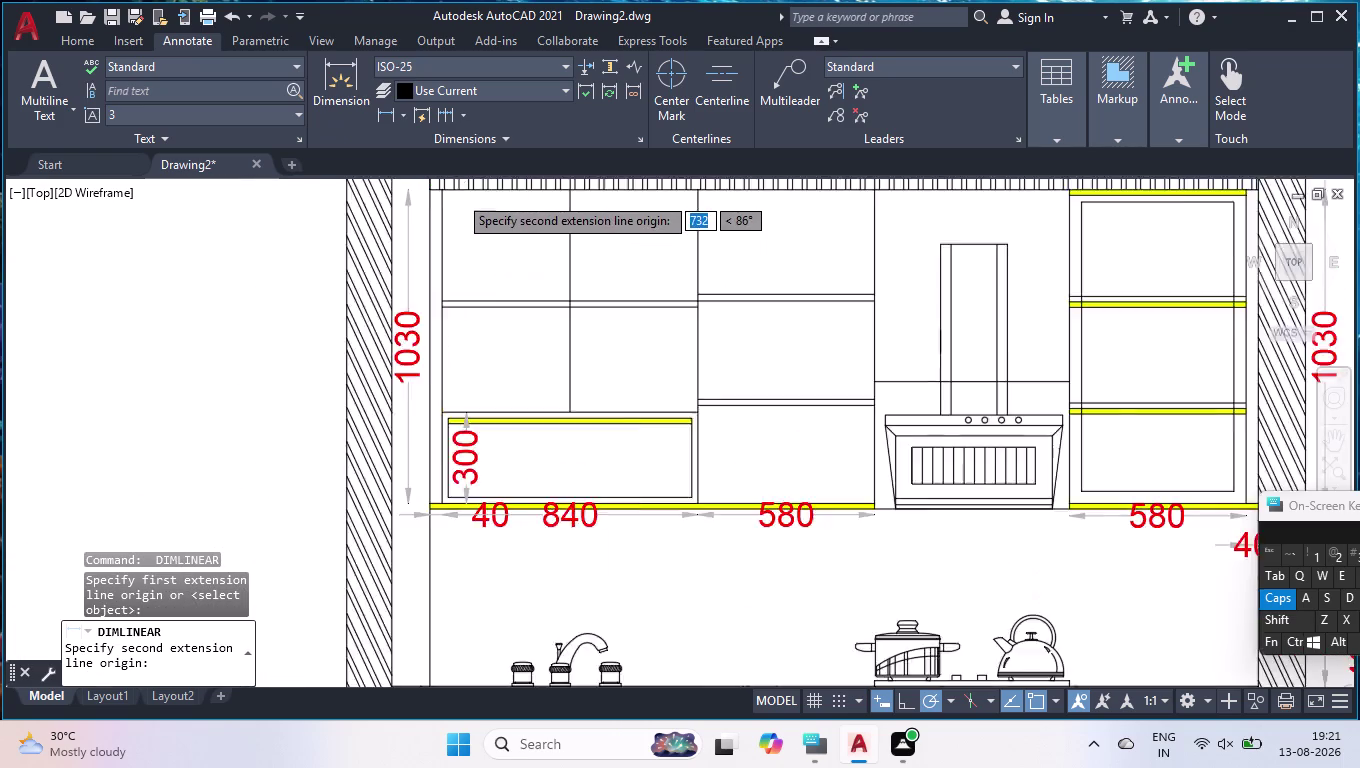
scroll(up, 3)
scroll(down, 3)
scroll(up, 3)
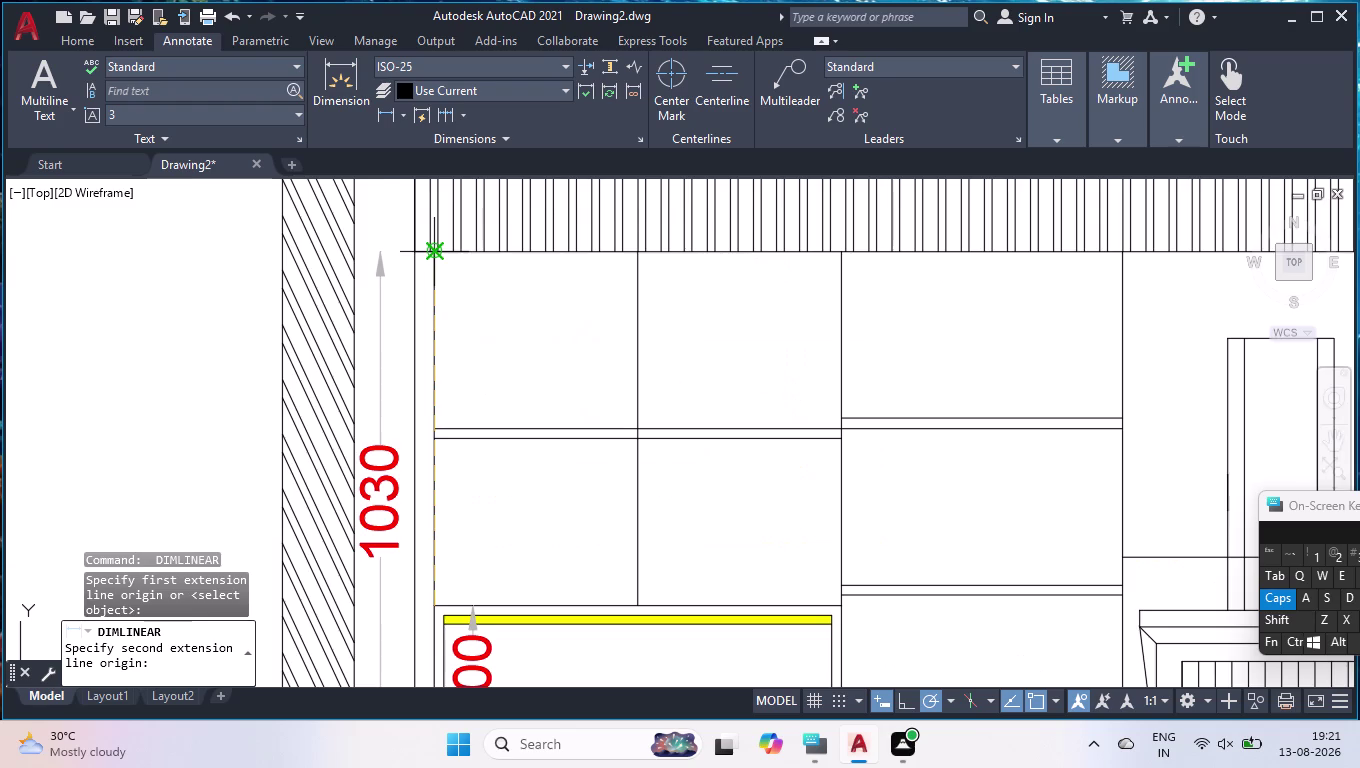
scroll(up, 3)
scroll(up, 3)
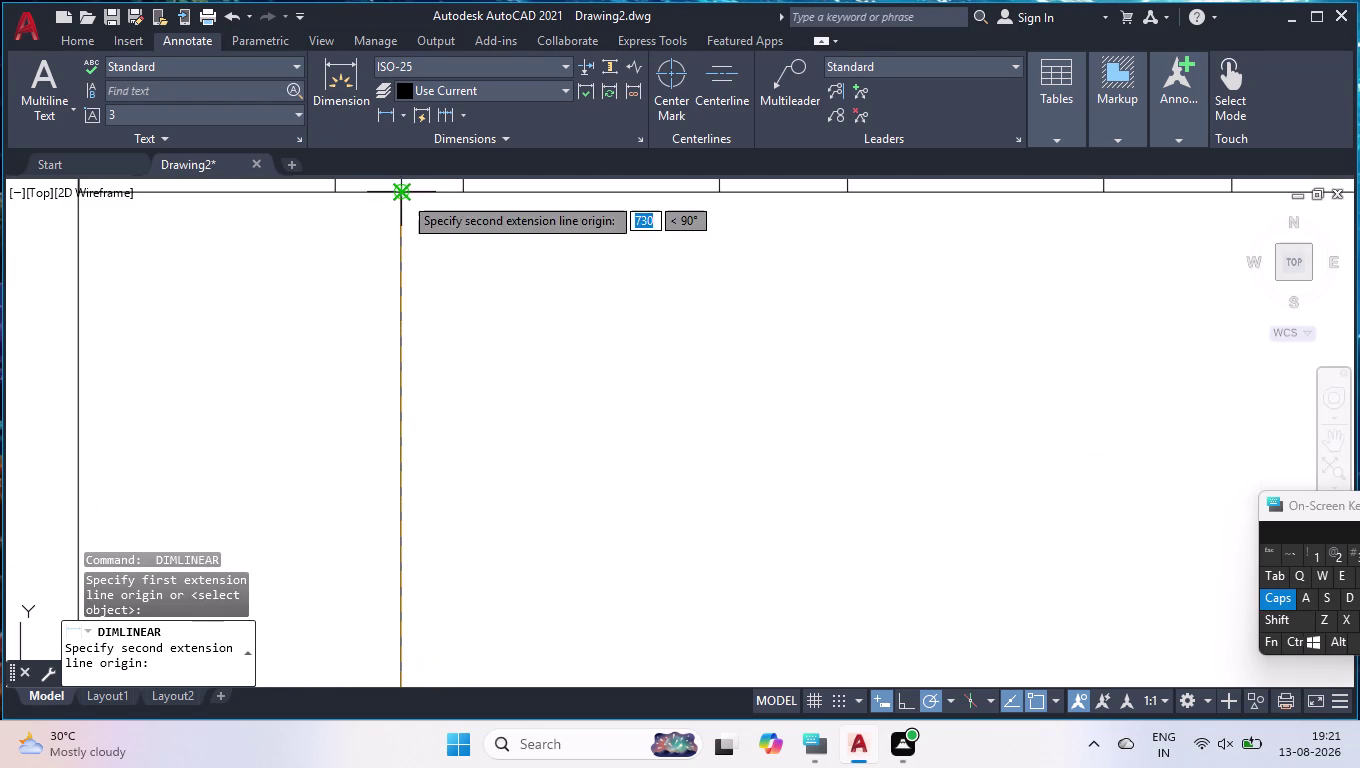
click(402, 192)
scroll(down, 3)
scroll(down, 3)
scroll(down, 3)
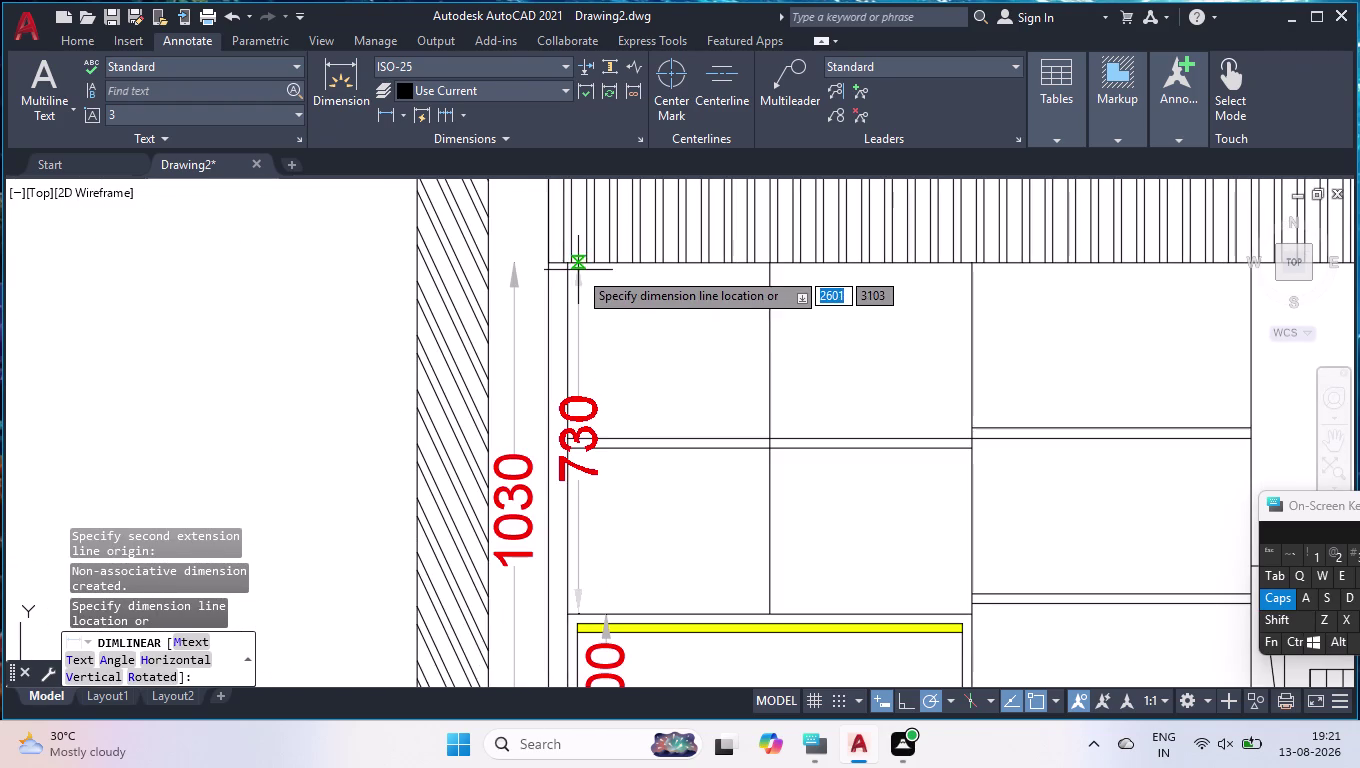
click(609, 312)
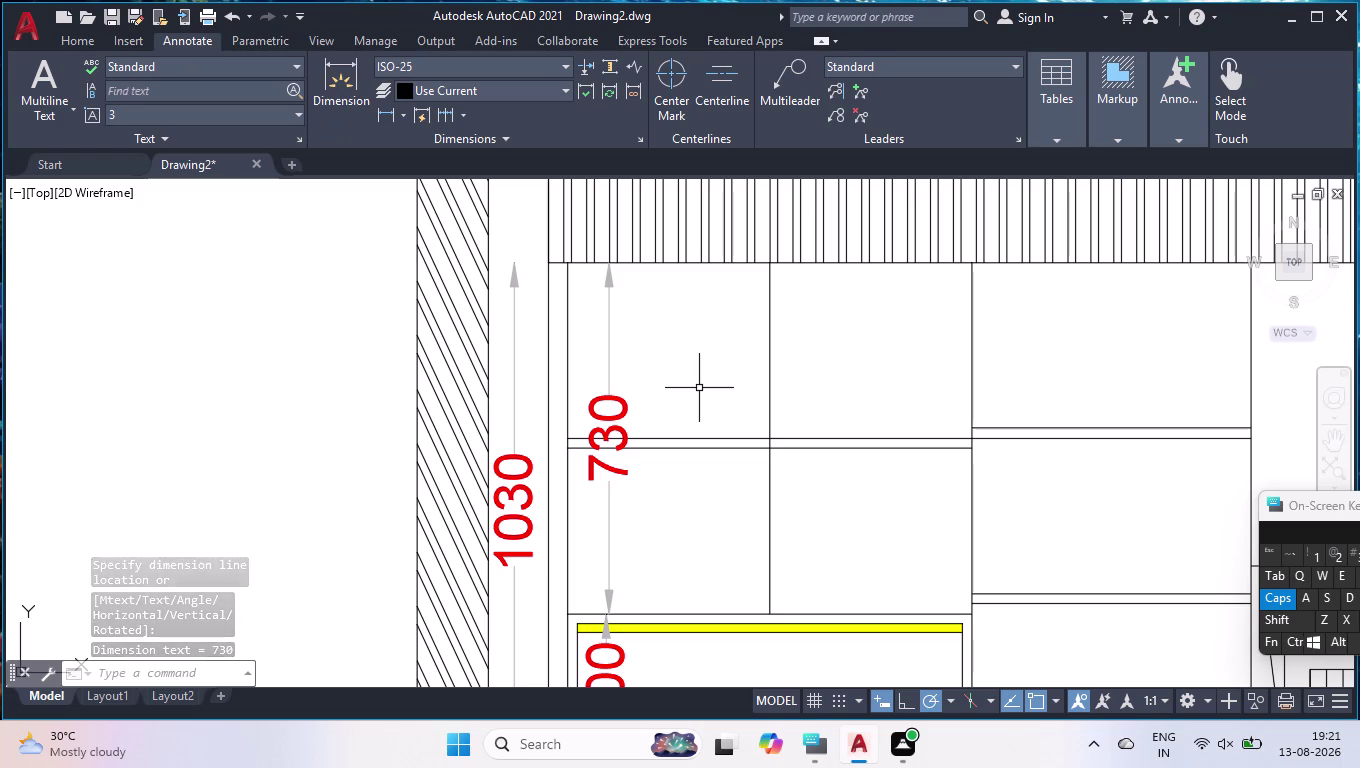
scroll(down, 3)
scroll(up, 3)
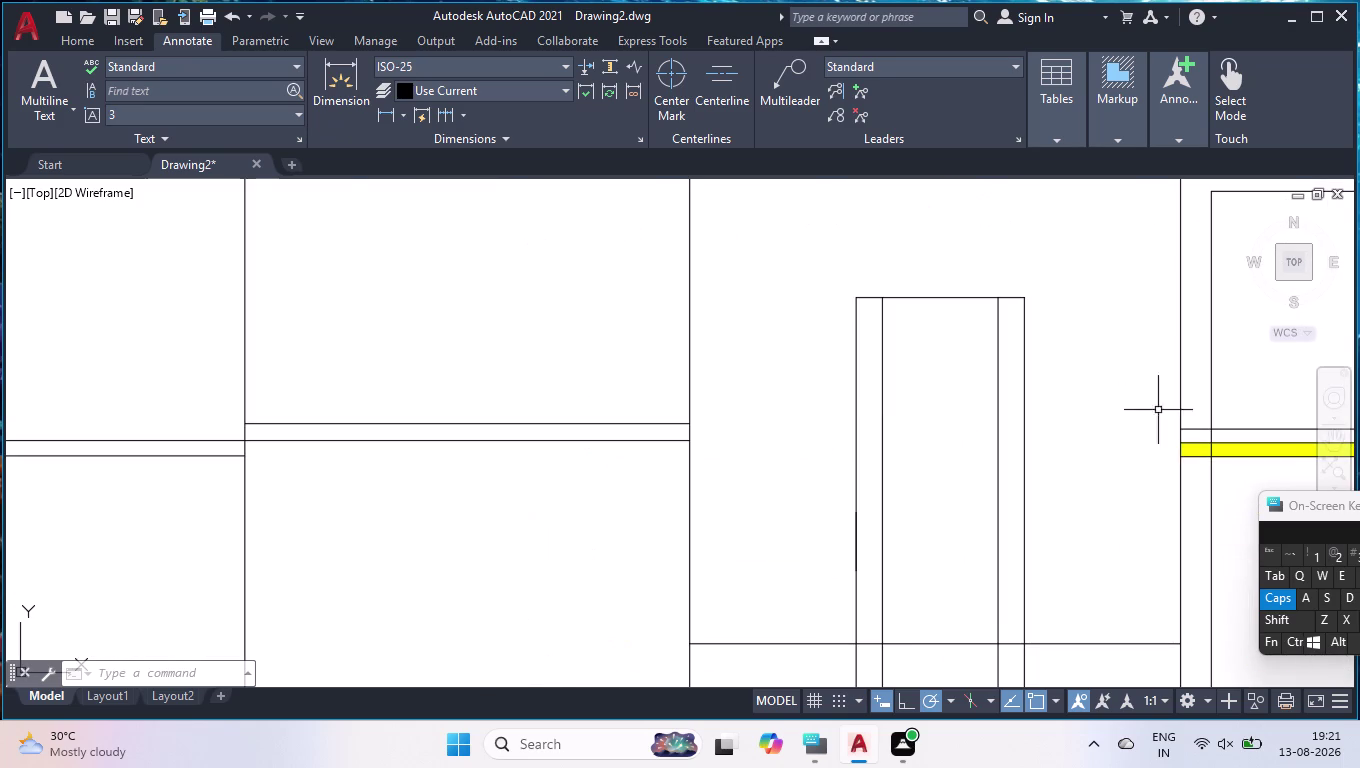
Dimension the 630 height from the right cabinet top to the line above the hood.
scroll(down, 3)
key(space)
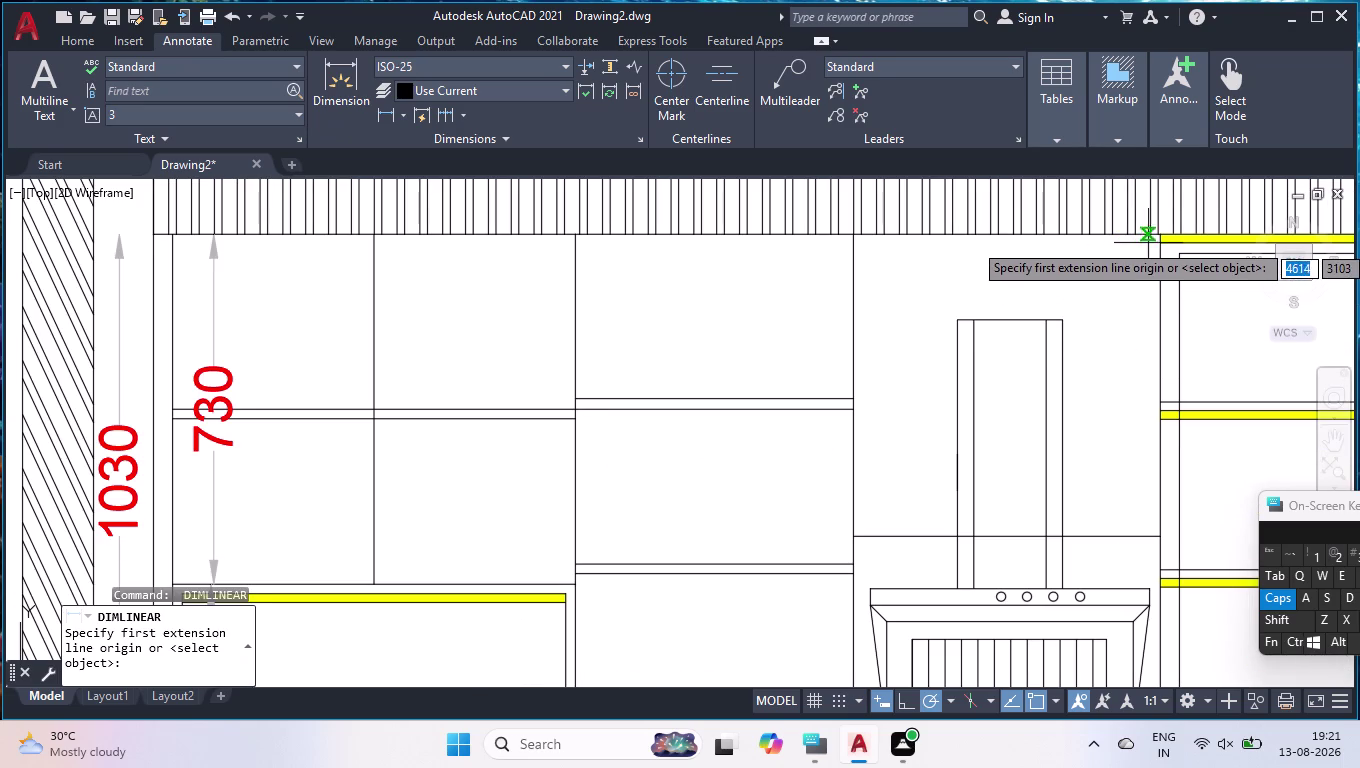
scroll(up, 3)
scroll(up, 3)
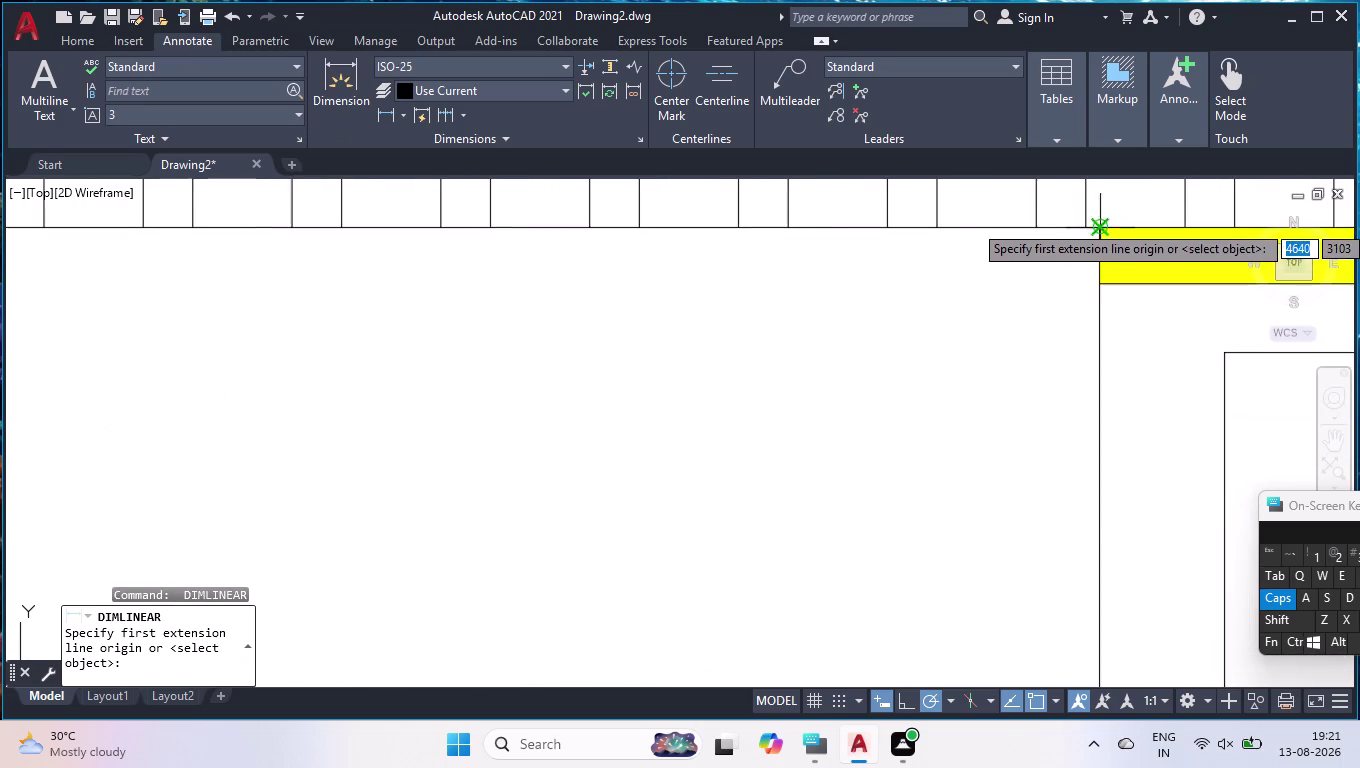
scroll(up, 3)
click(1034, 204)
scroll(down, 3)
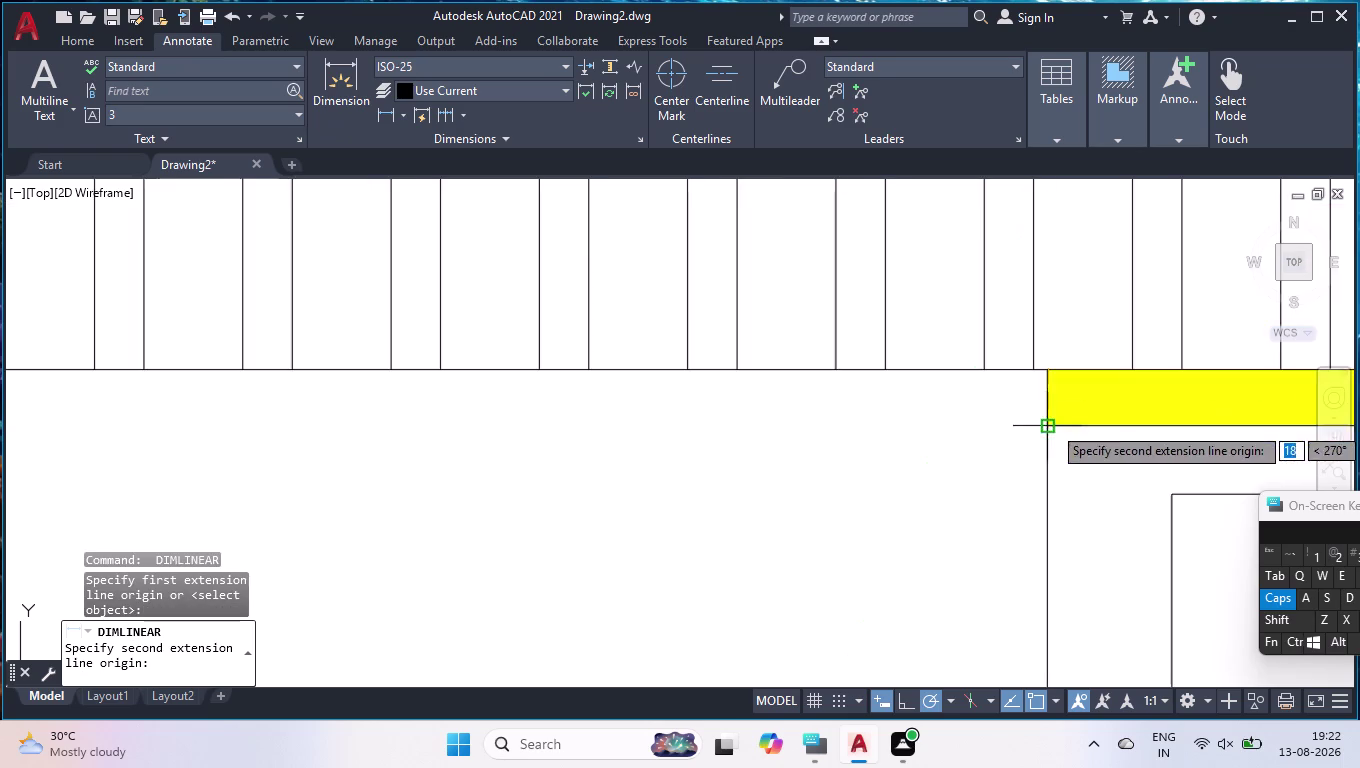
scroll(down, 3)
scroll(down, 3)
scroll(up, 3)
scroll(down, 3)
scroll(up, 3)
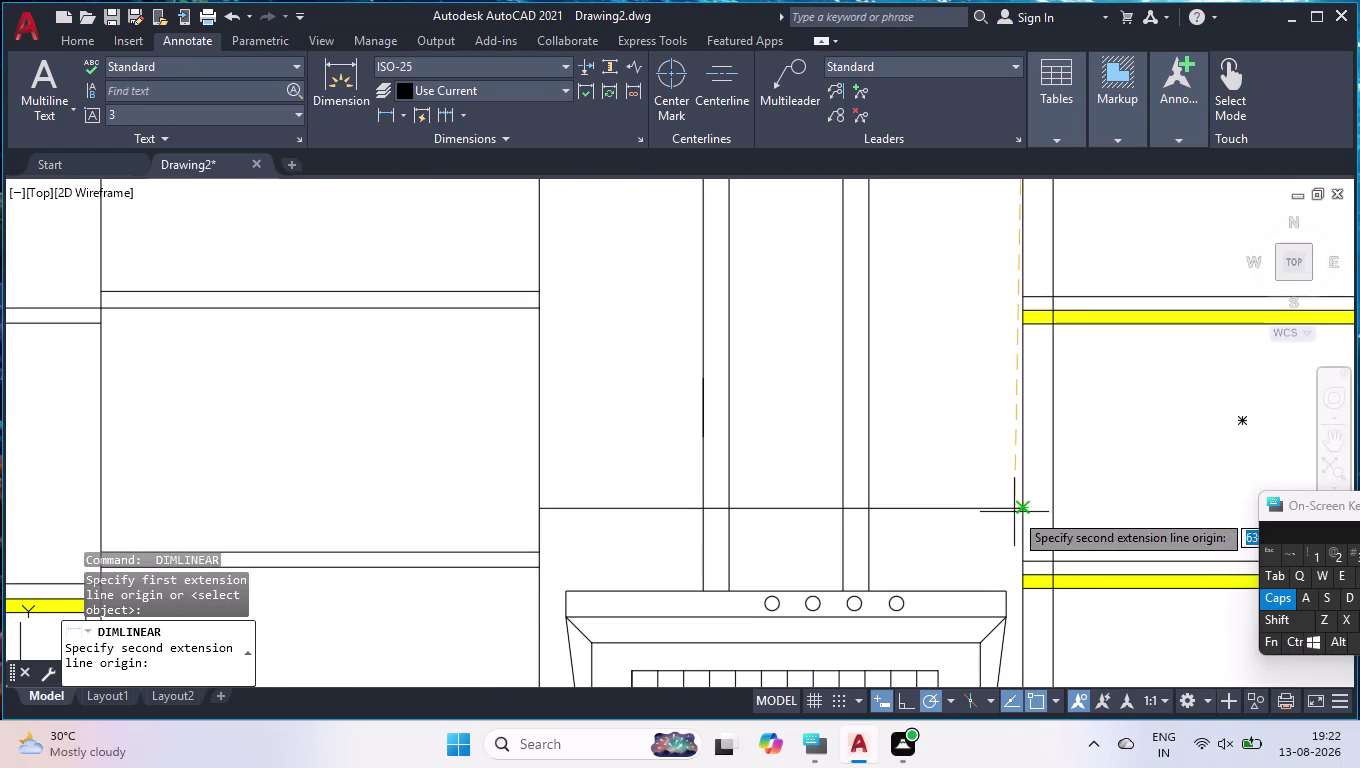
click(1021, 509)
click(982, 485)
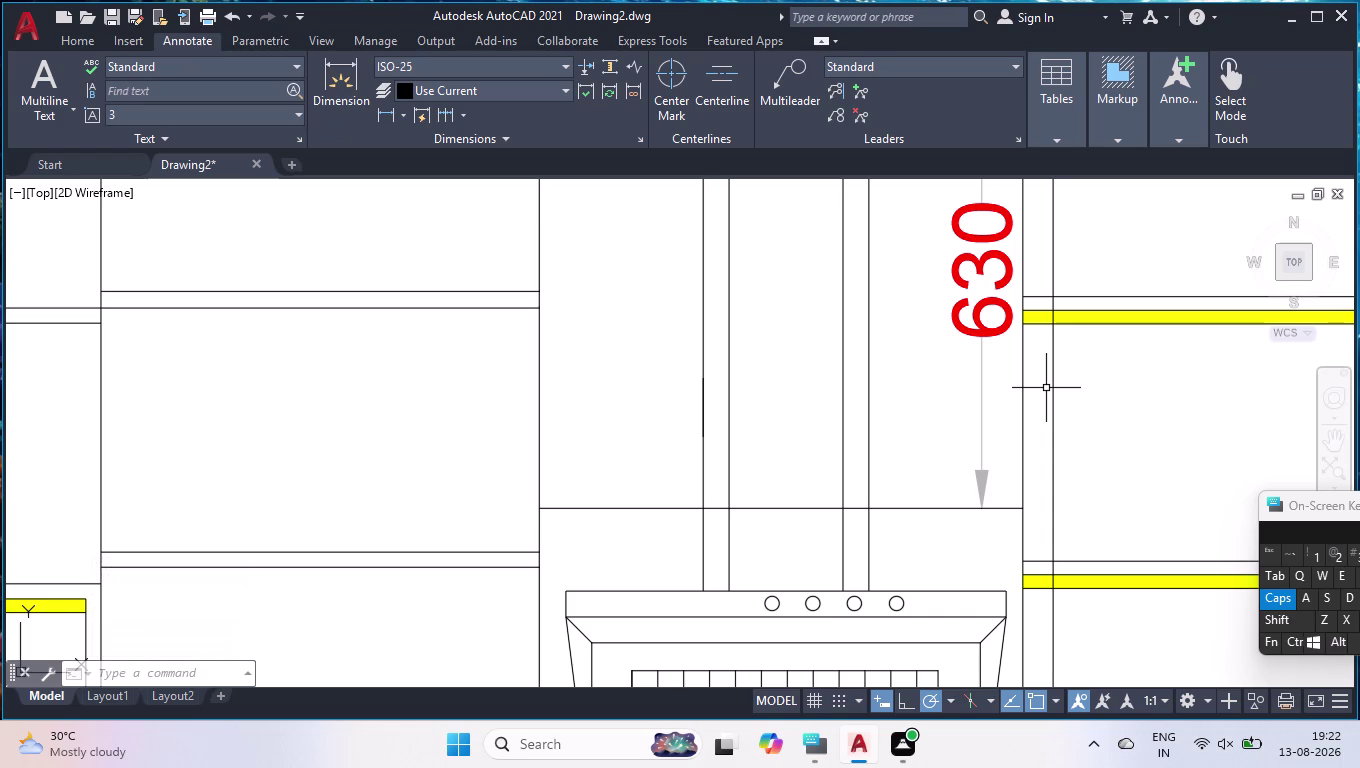
scroll(down, 3)
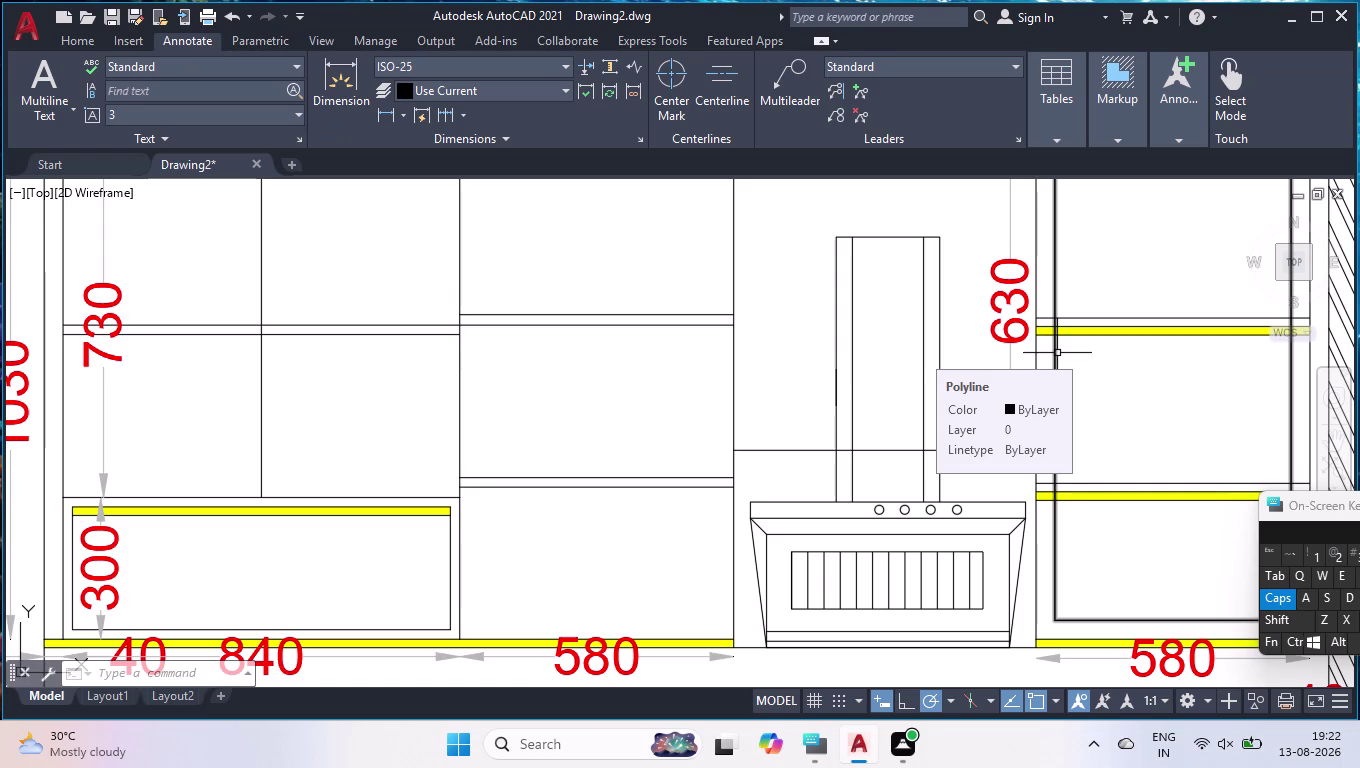
scroll(down, 3)
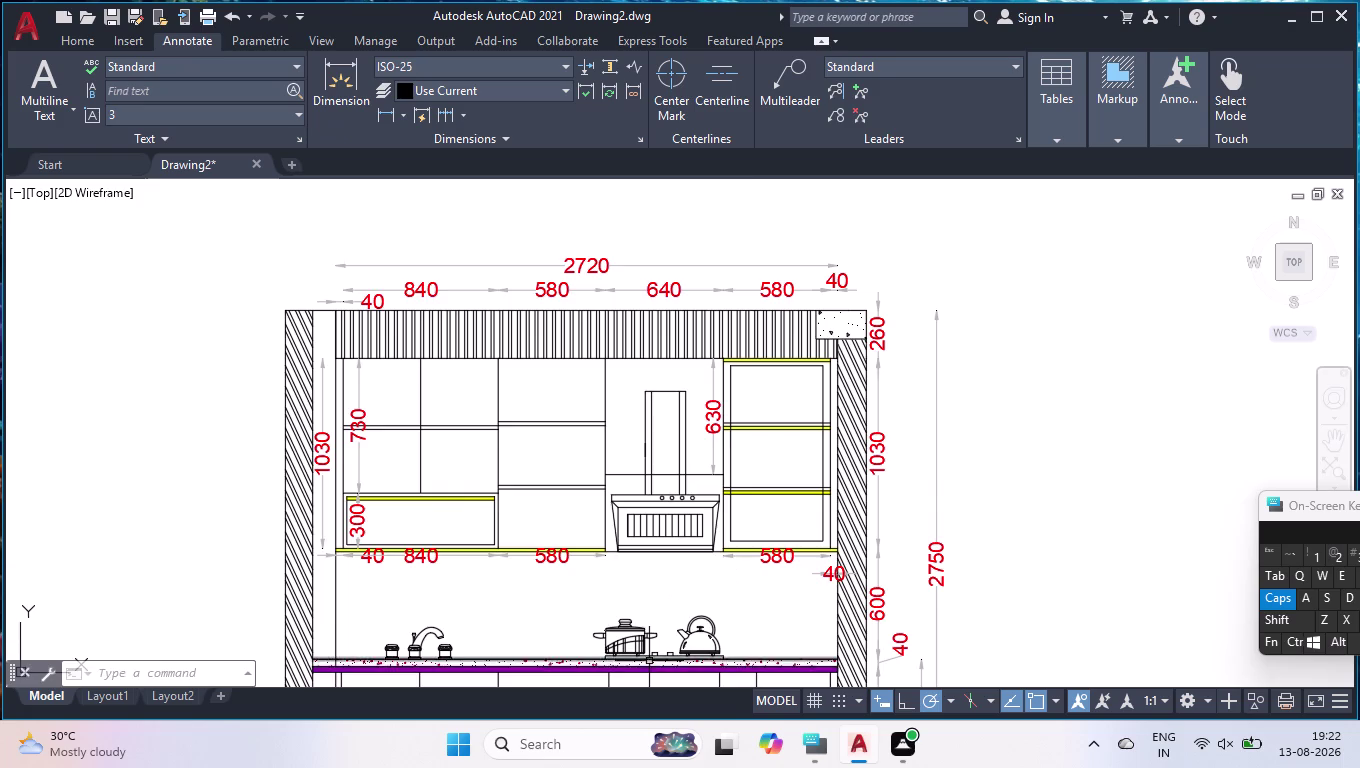
scroll(up, 3)
Dimension from near the cabinets' underside to the countertop, giving 566.82.
text(DLI)
key(Return)
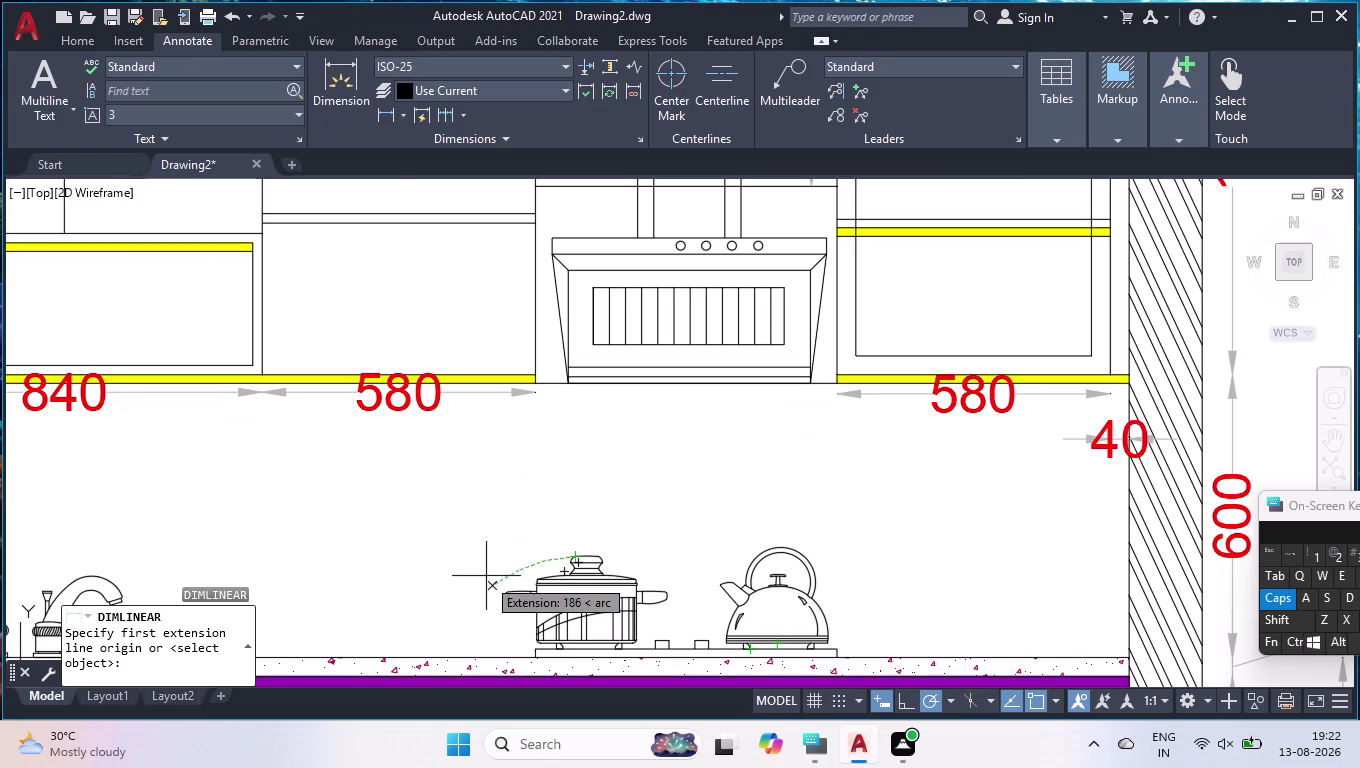
click(454, 384)
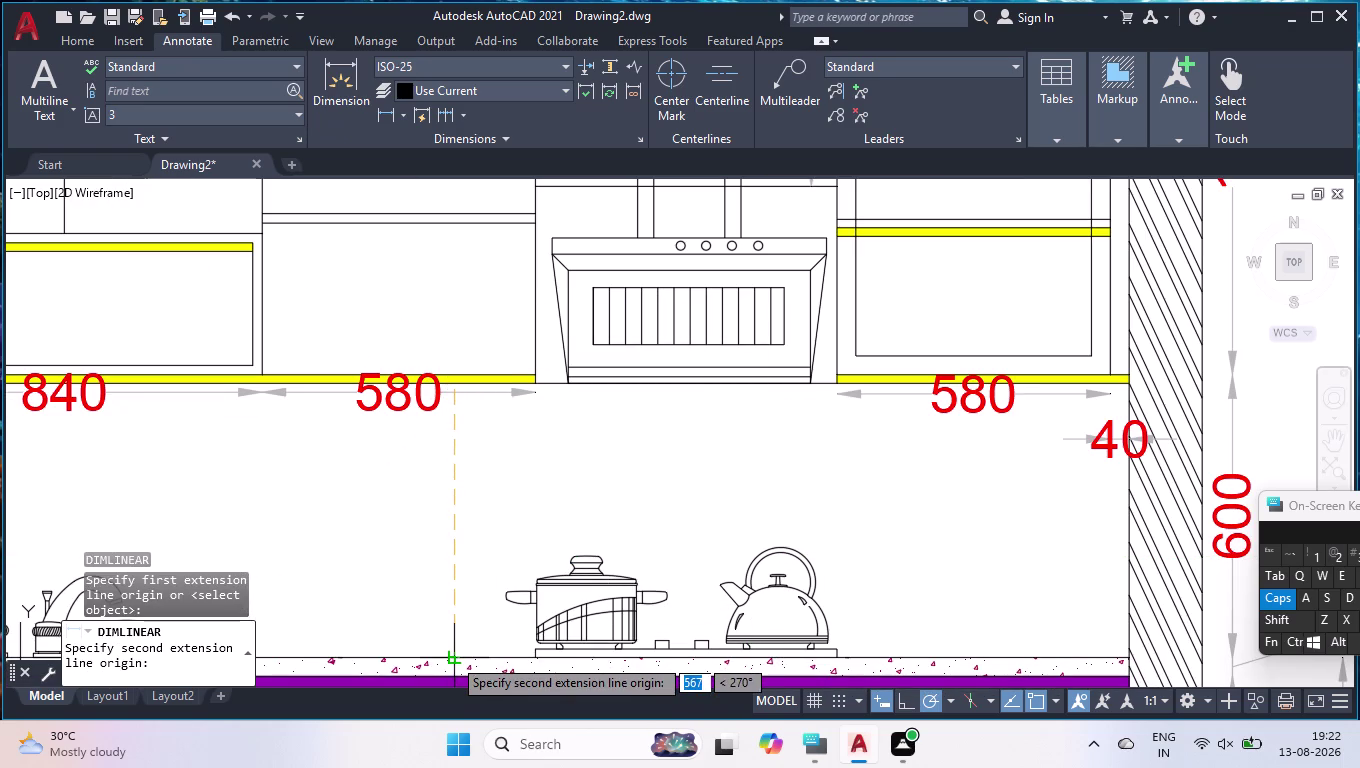
click(452, 657)
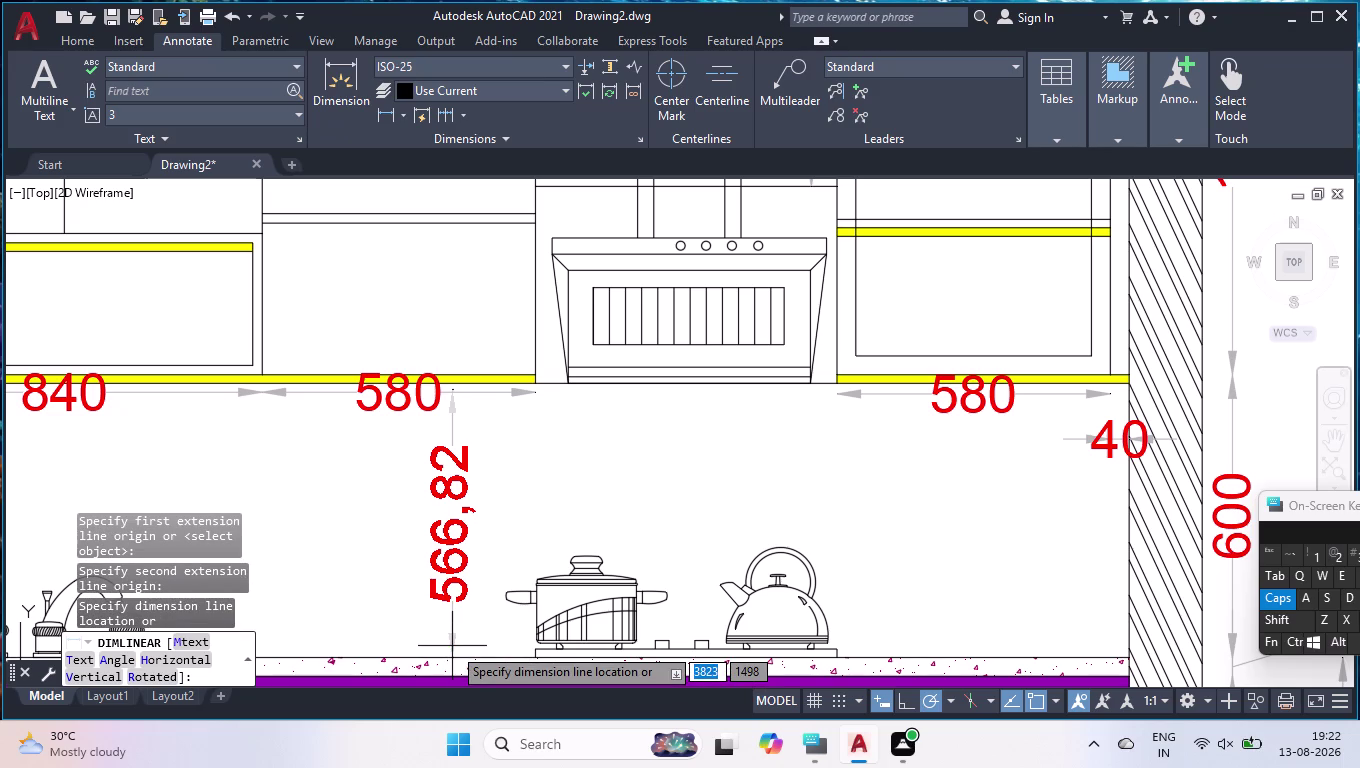
click(458, 569)
scroll(up, 3)
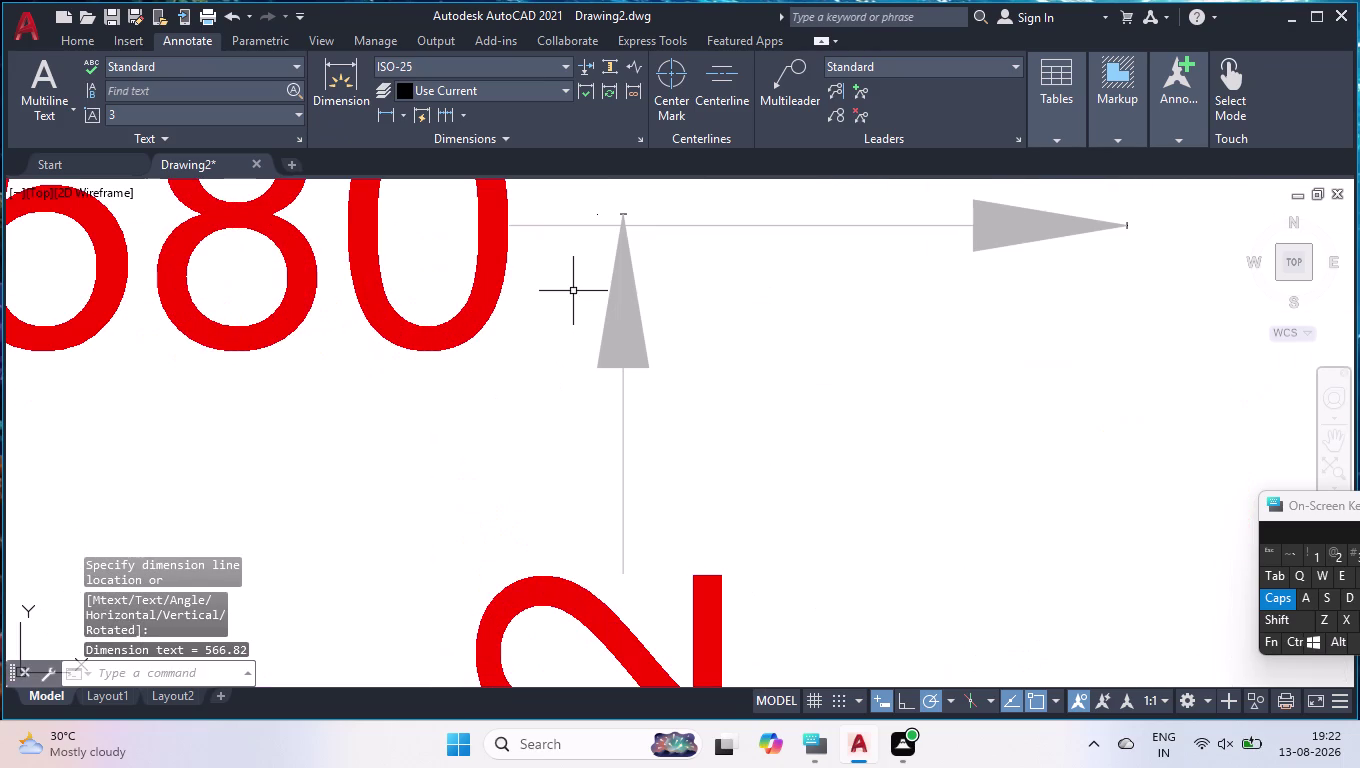
scroll(down, 3)
scroll(up, 3)
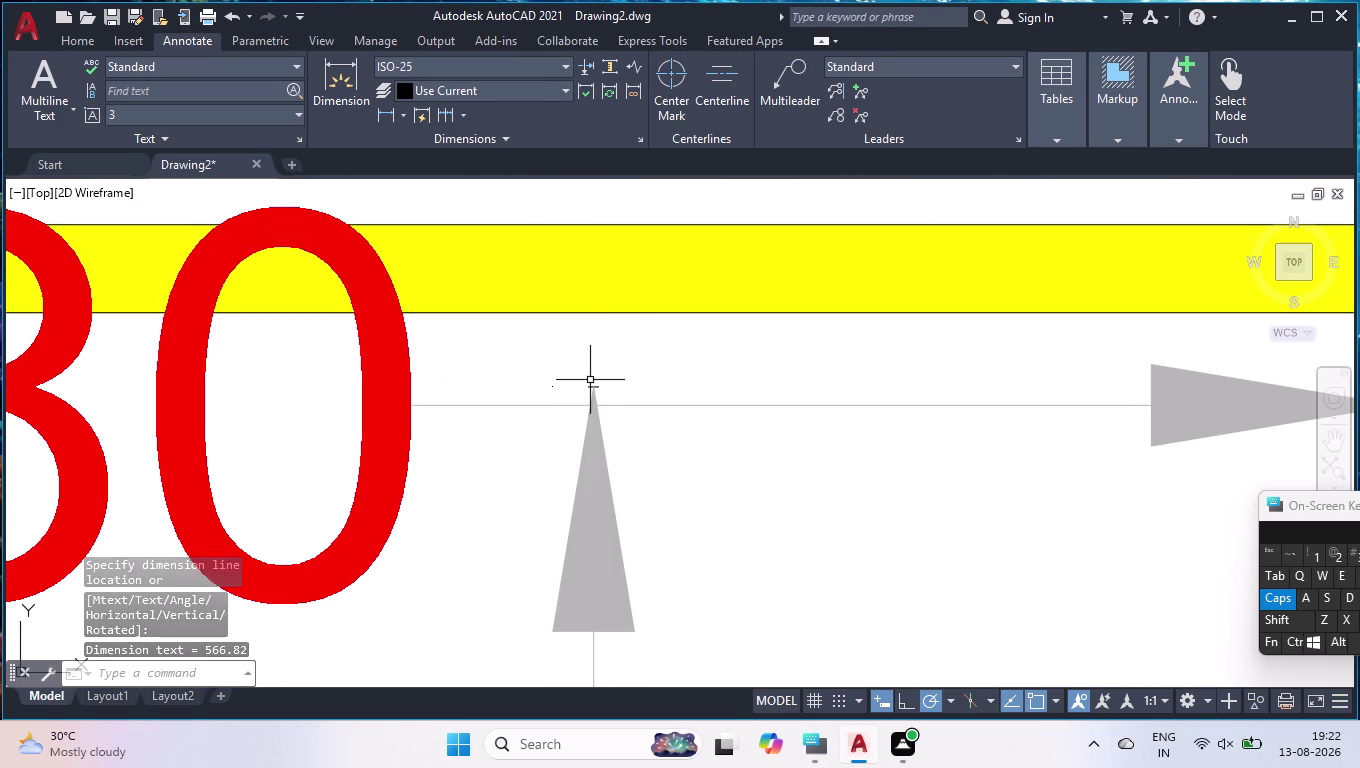
Stretch the dimension's top grip to the cabinets' underside so it reads 582.
click(594, 385)
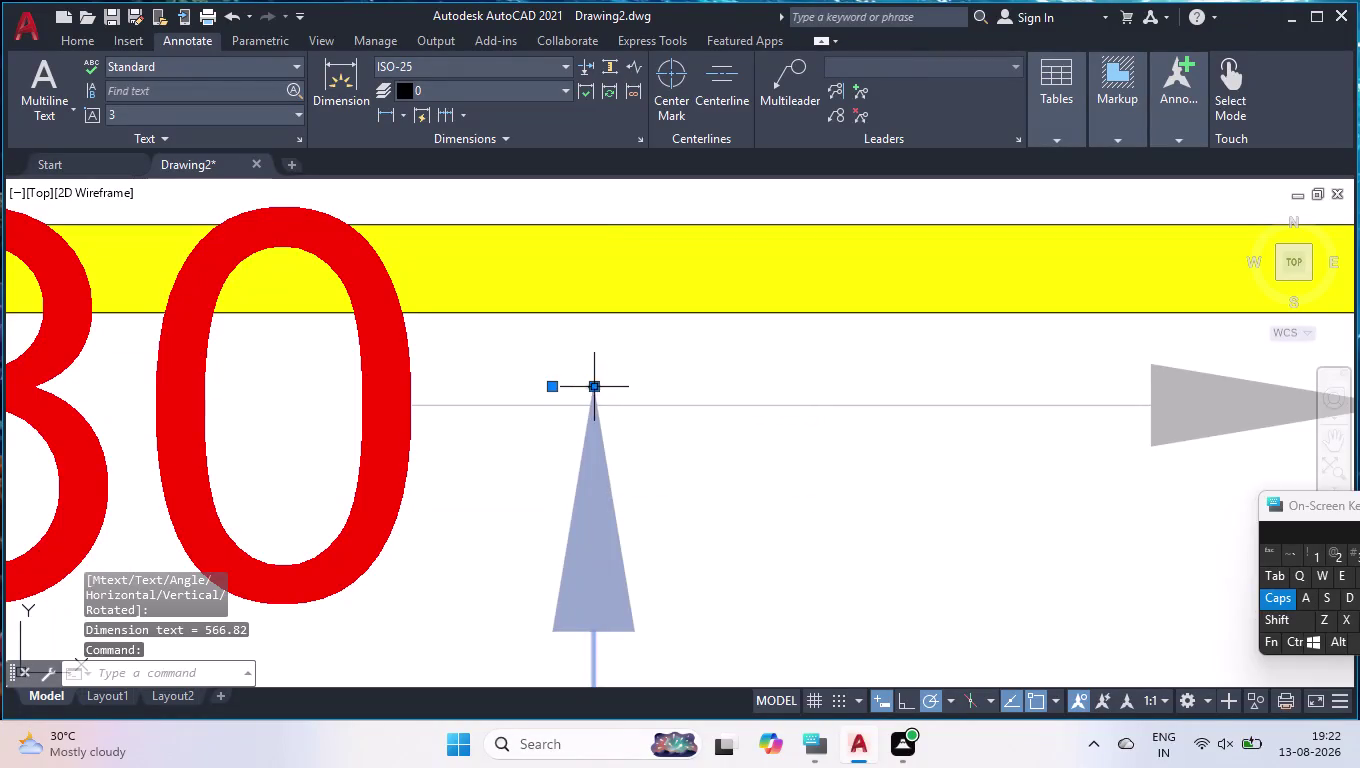
click(594, 388)
click(594, 315)
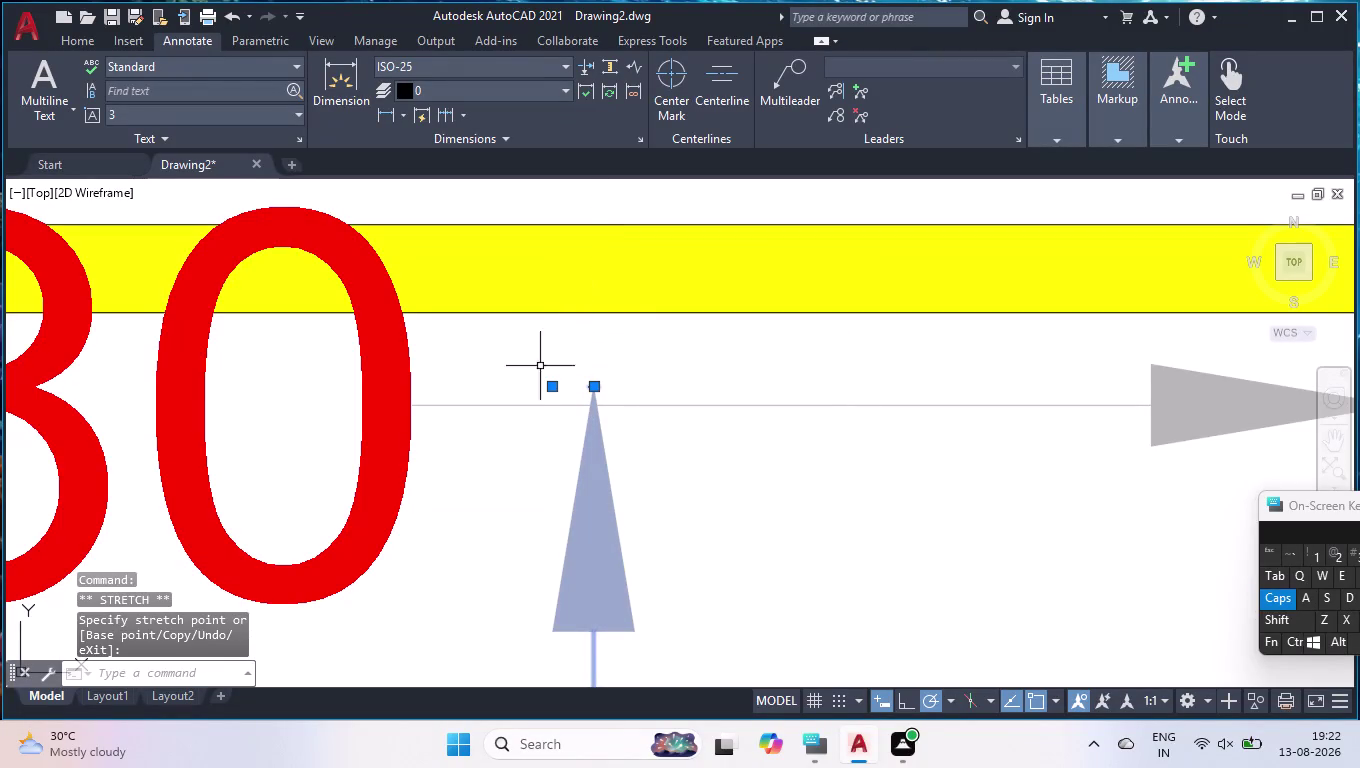
click(555, 386)
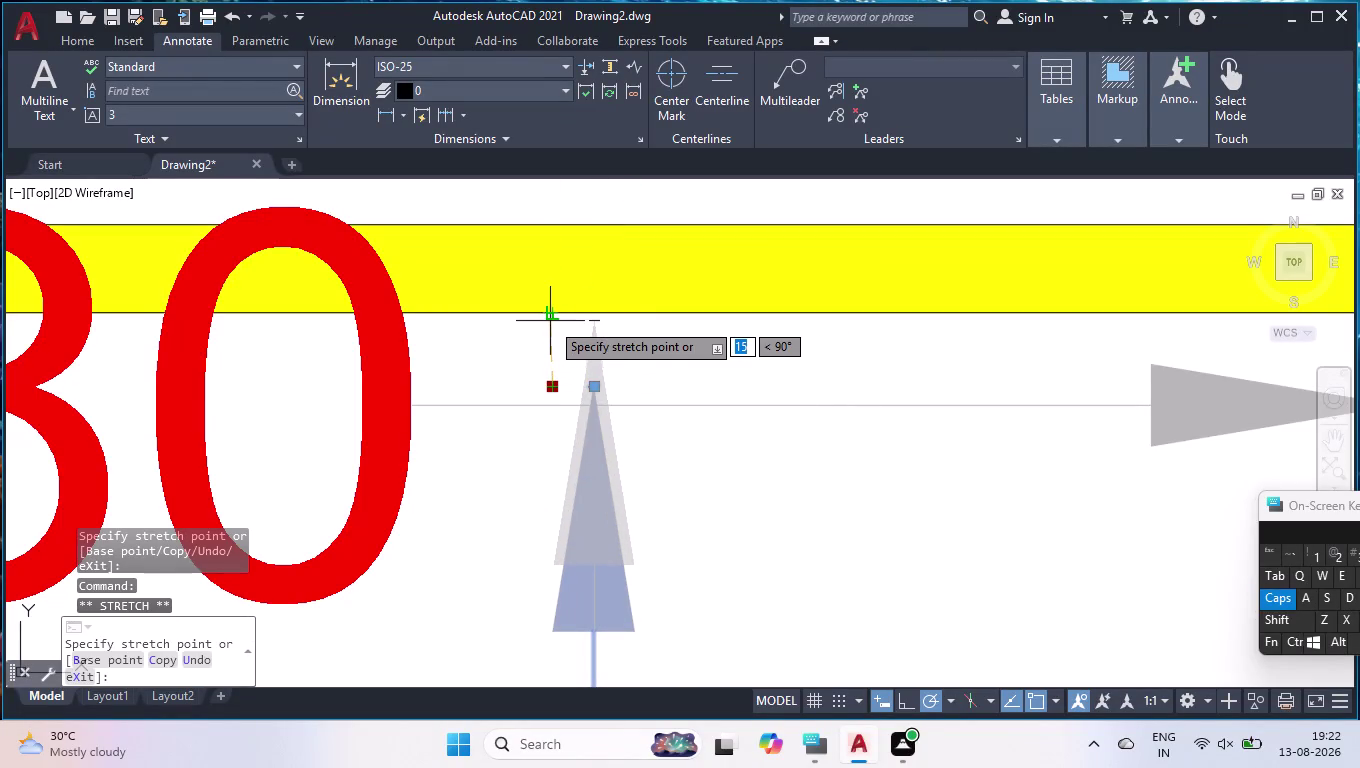
click(552, 317)
scroll(down, 3)
scroll(down, 3)
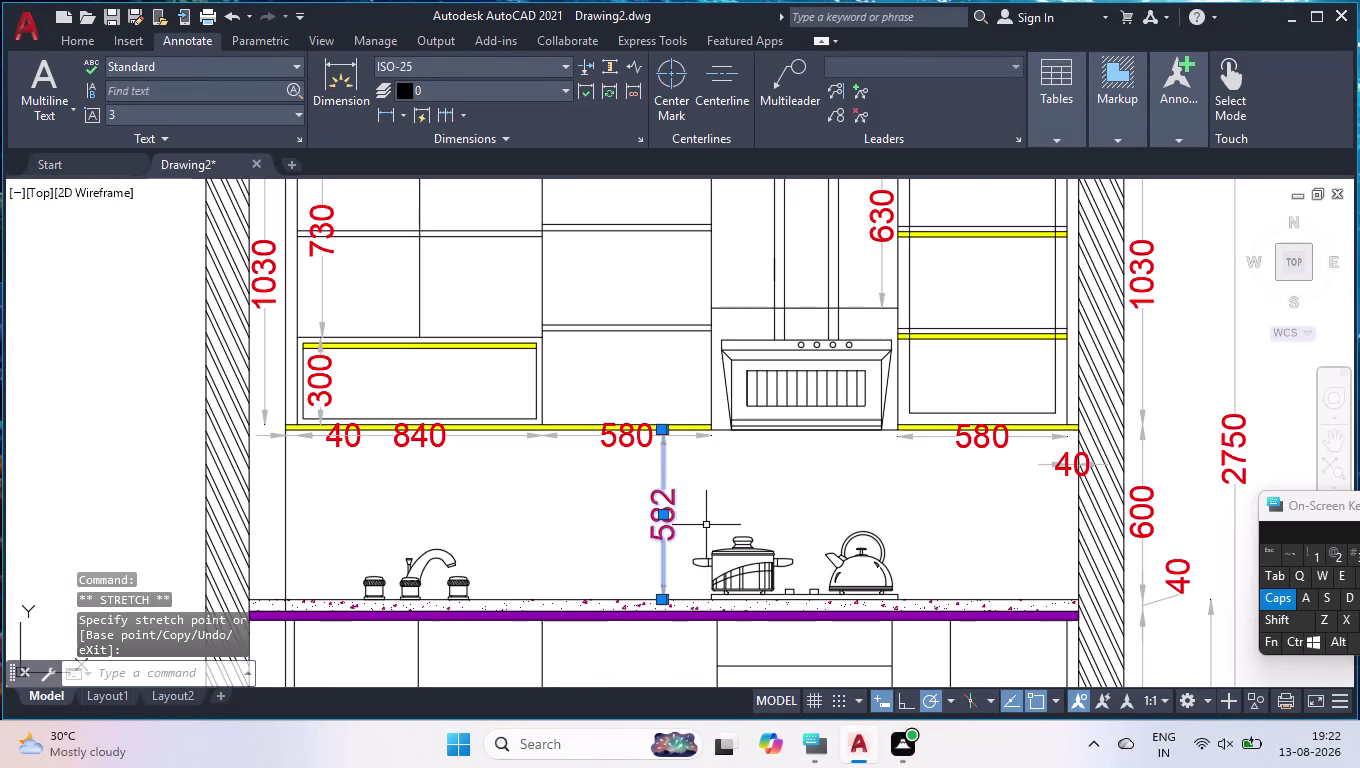
key(Return)
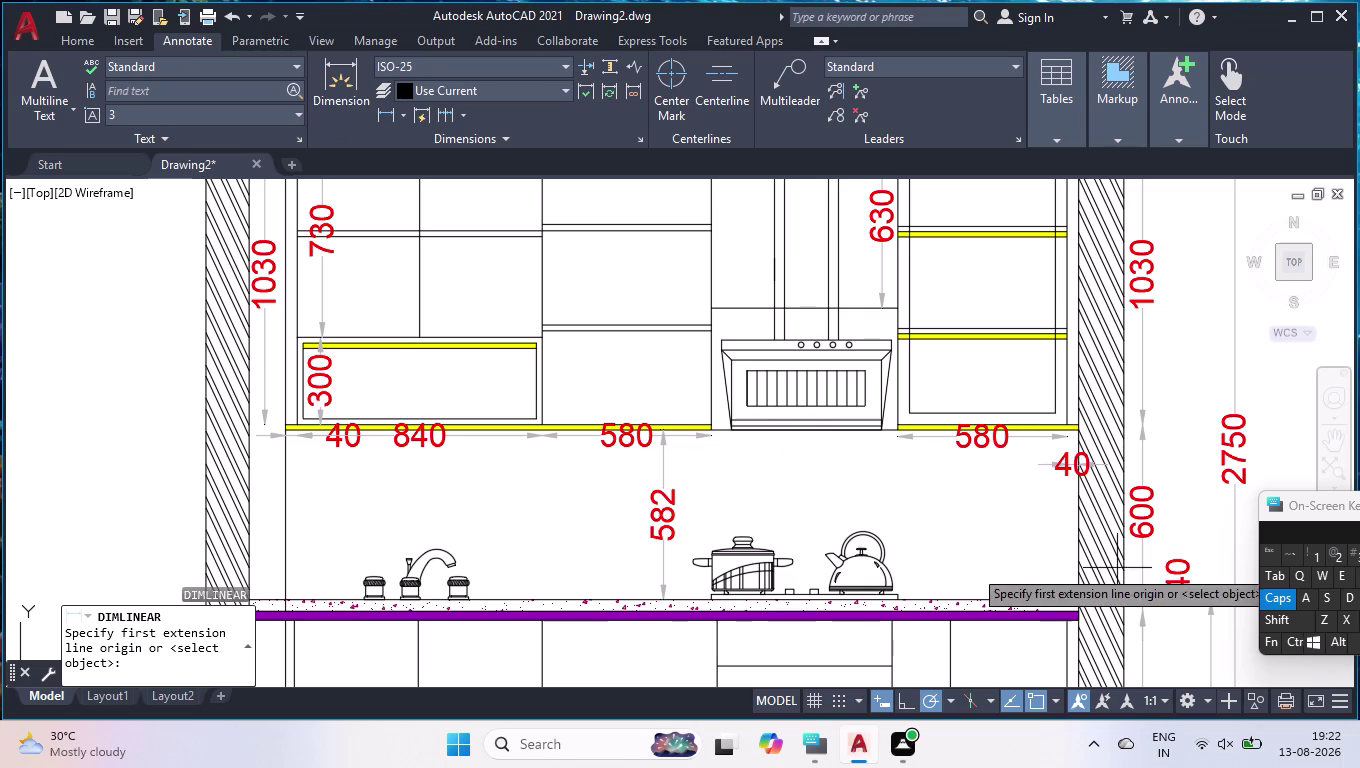
key(Escape)
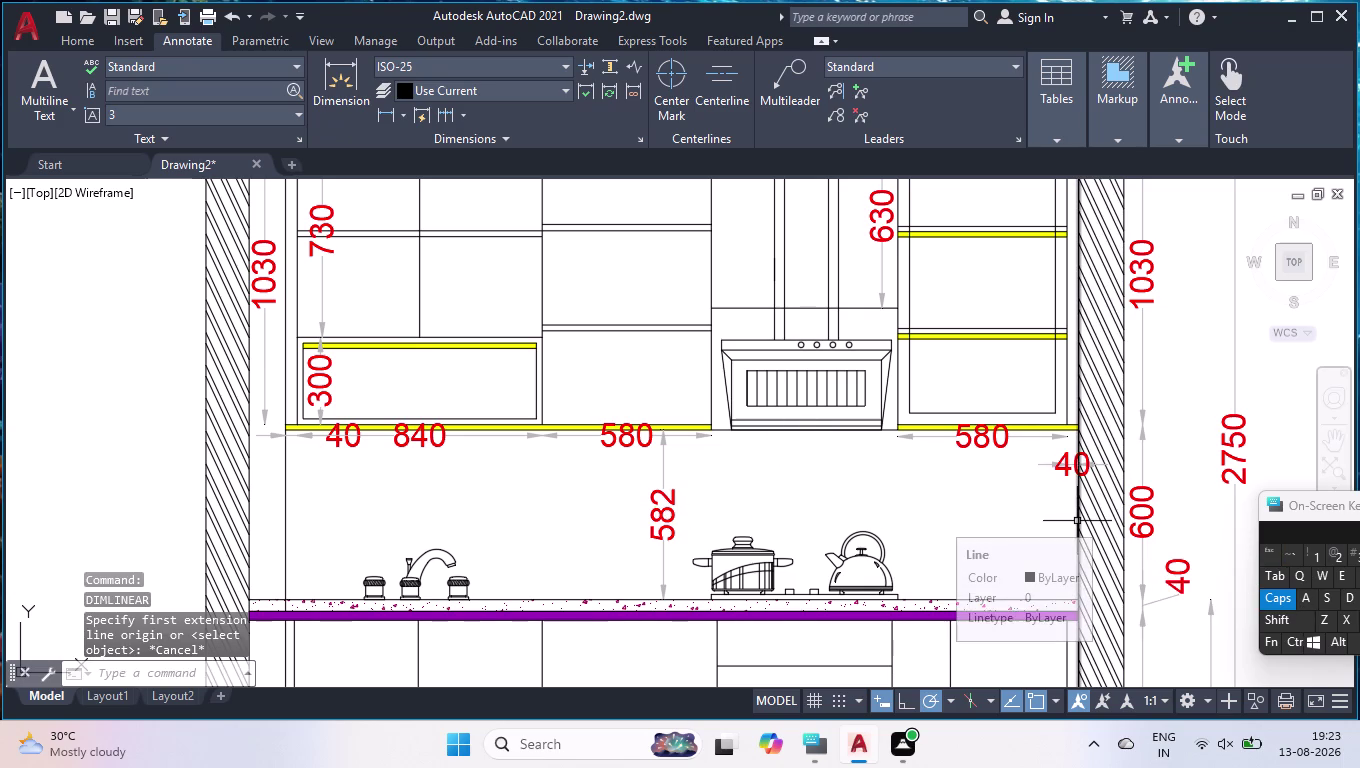
Add a vertical 40 dimension from the countertop top edge to the purple band.
scroll(up, 3)
key(space)
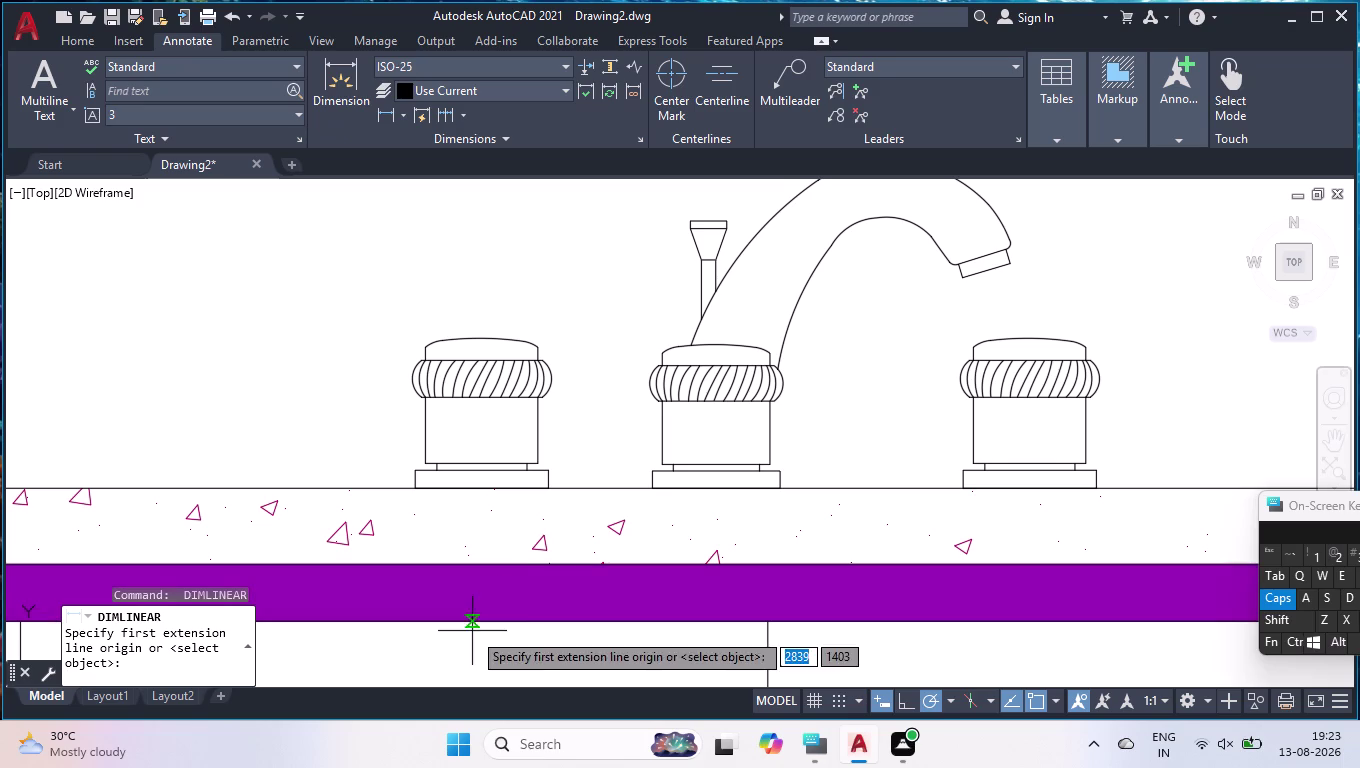
scroll(down, 3)
scroll(up, 3)
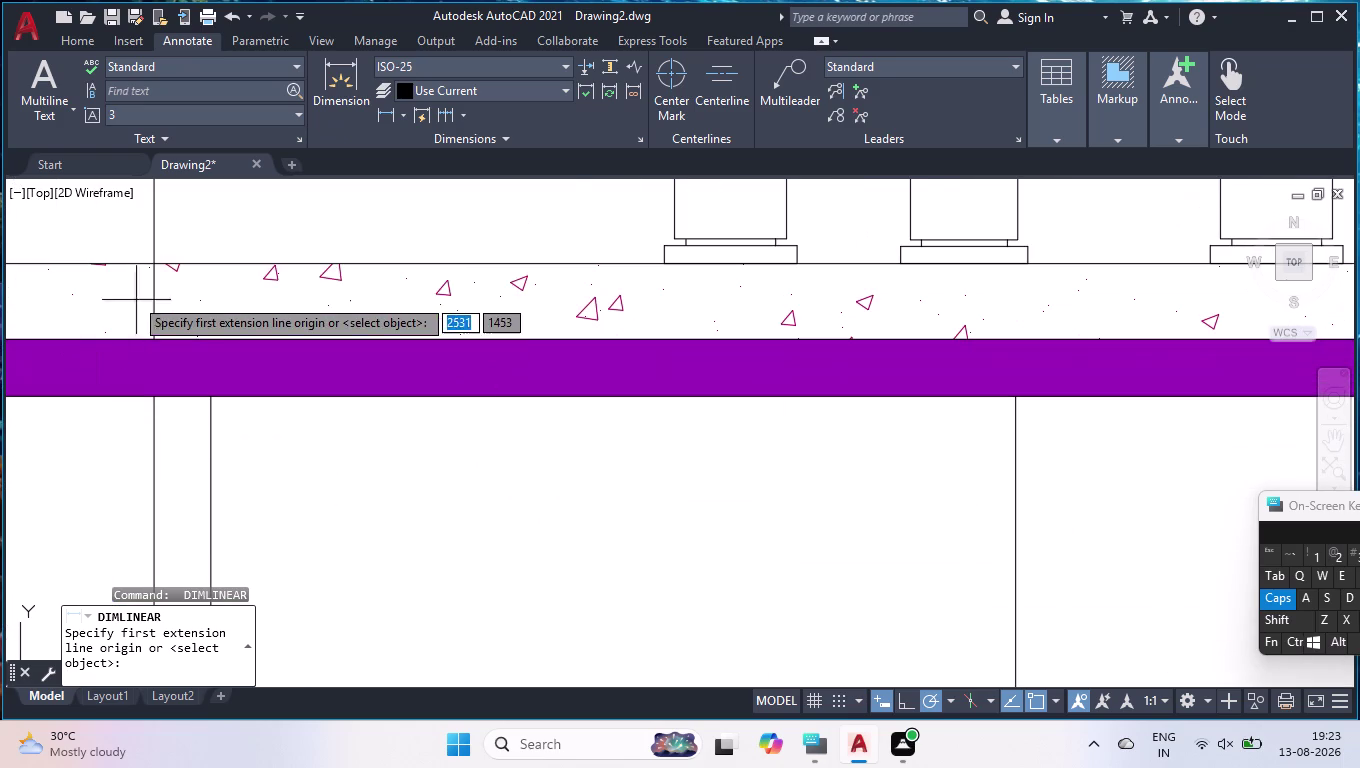
click(155, 266)
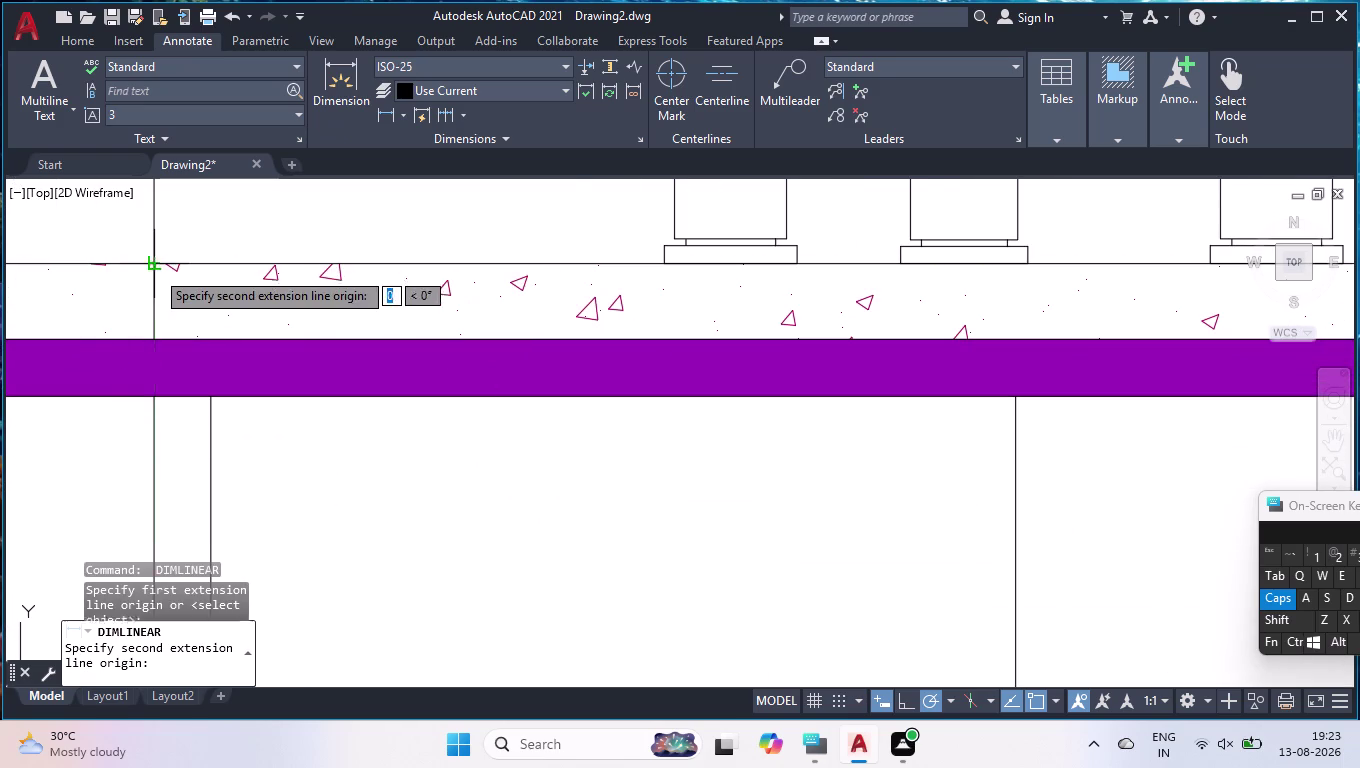
click(154, 337)
scroll(down, 3)
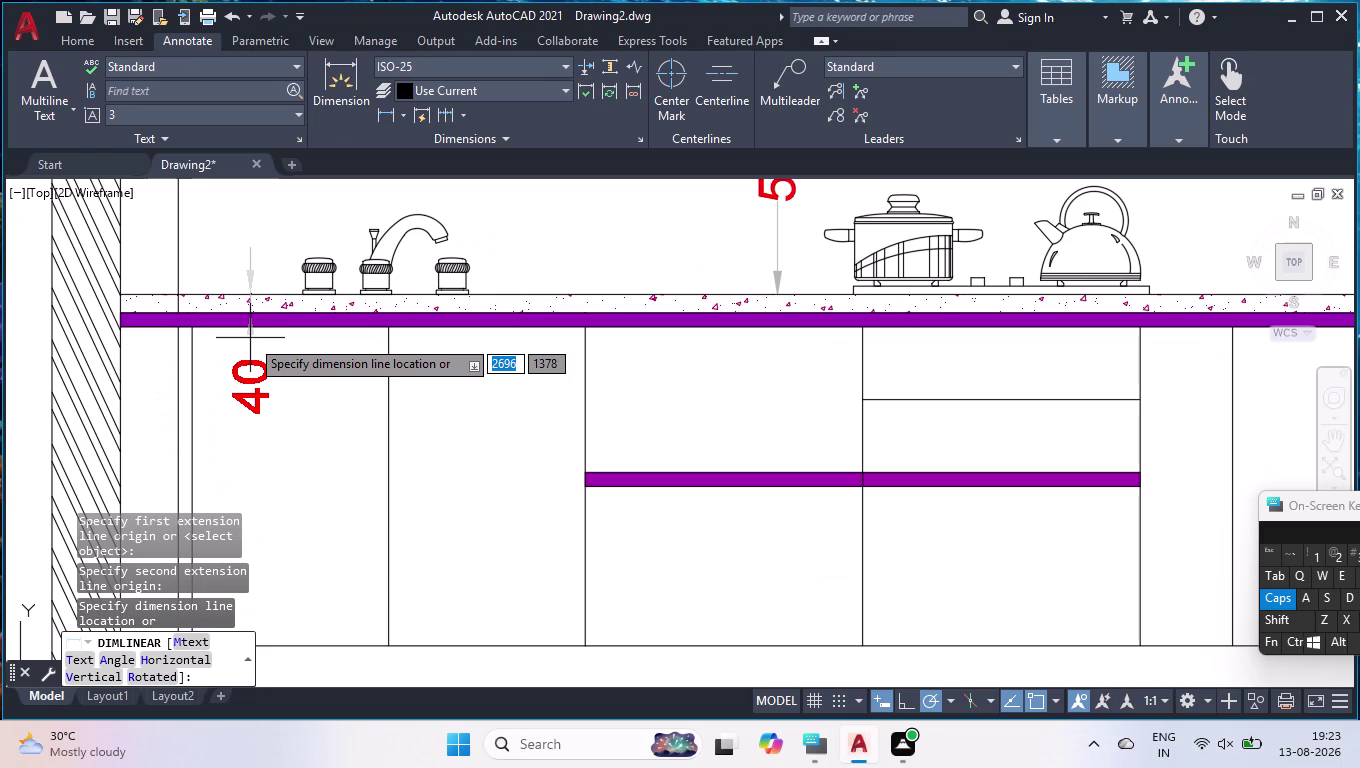
click(248, 343)
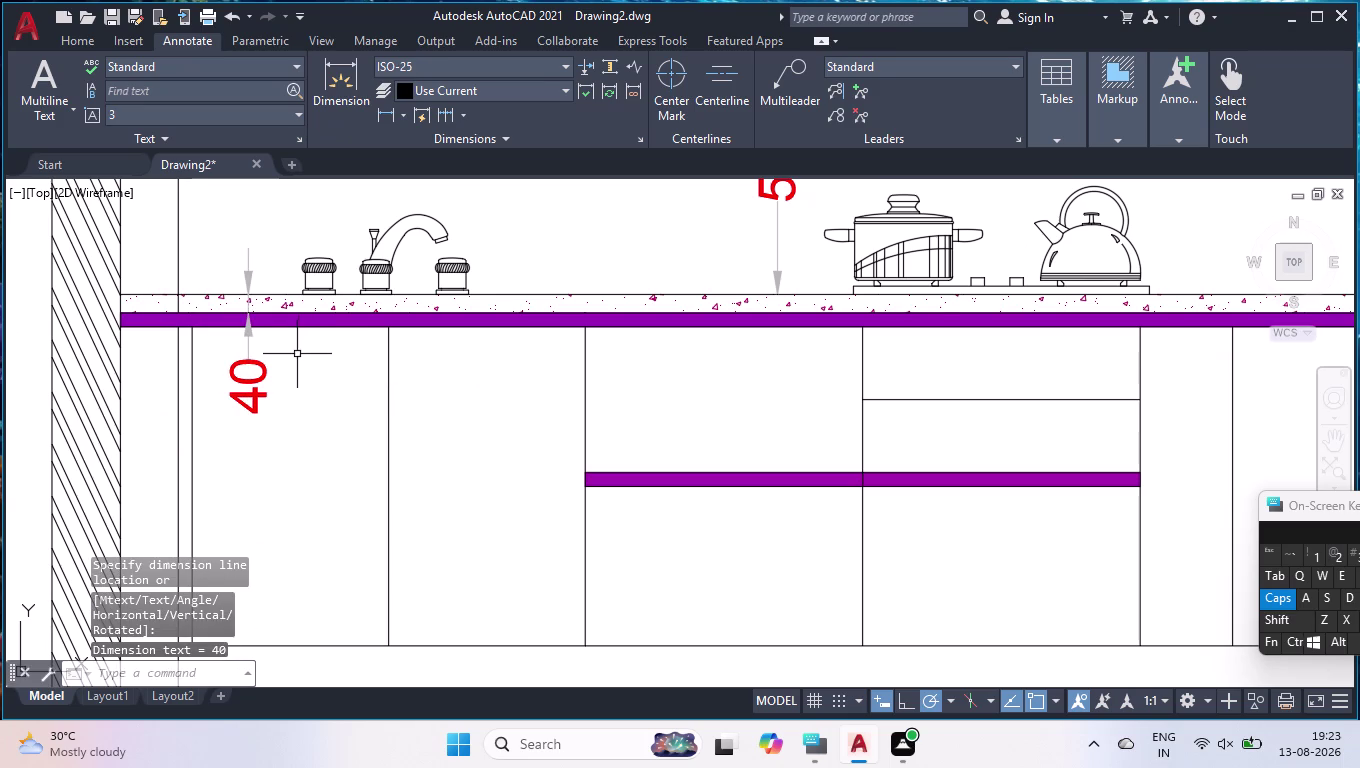
Add a vertical 30 dimension beside the 40, below the sink taps.
key(space)
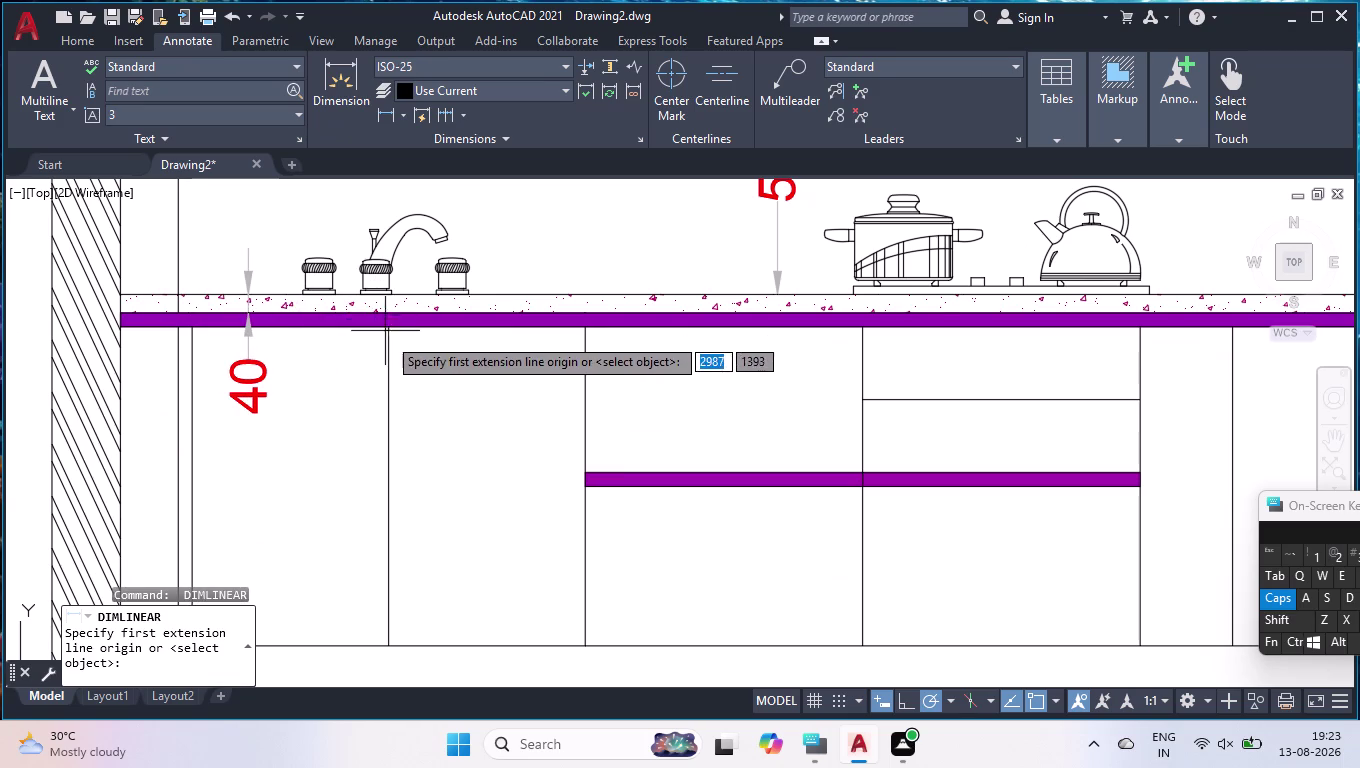
scroll(up, 3)
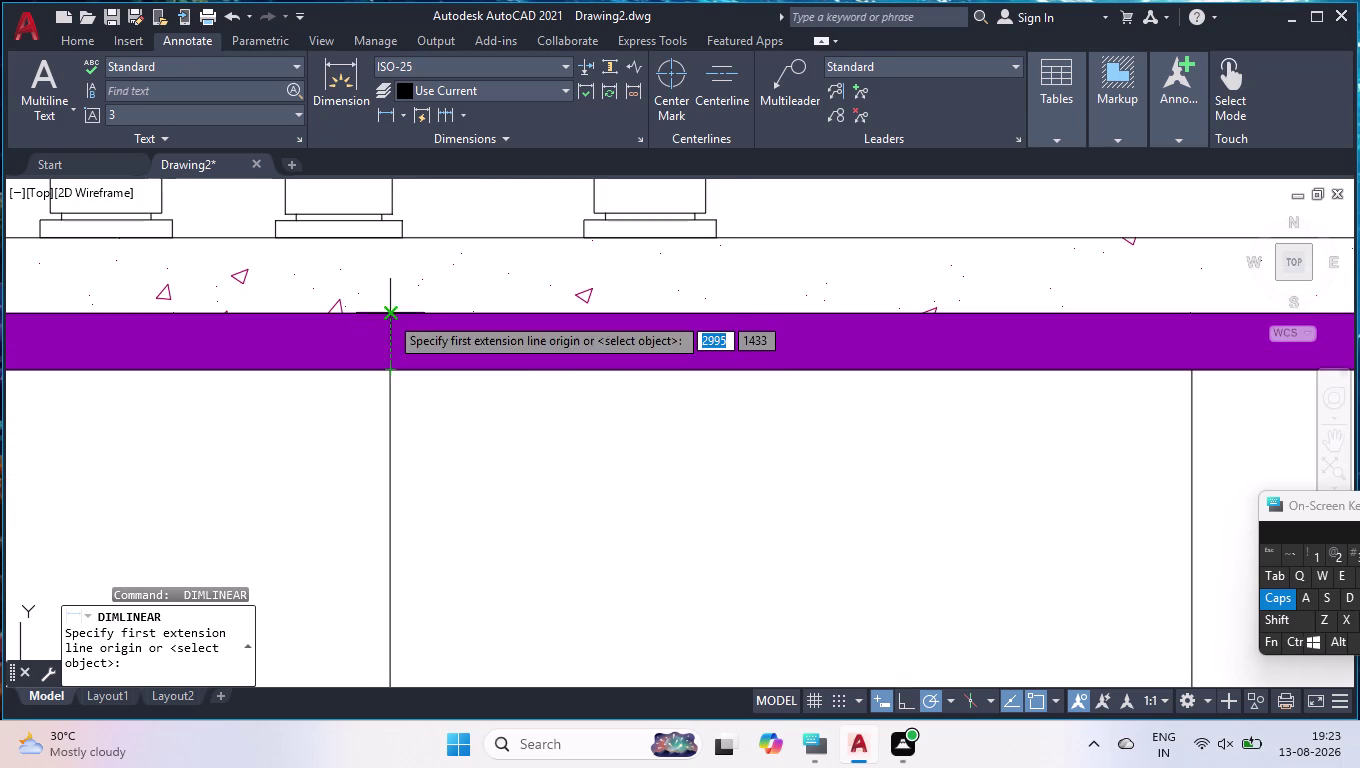
click(389, 315)
click(387, 372)
scroll(down, 3)
click(251, 399)
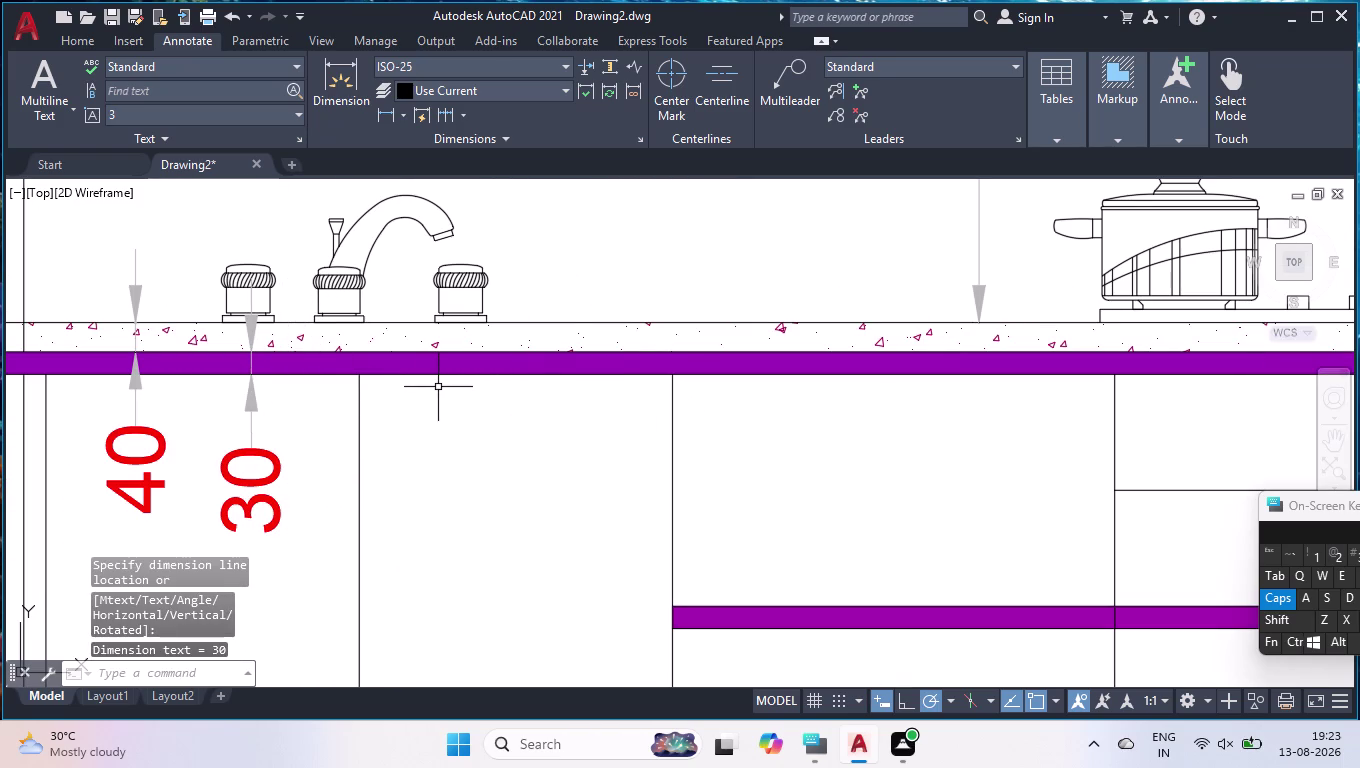
scroll(down, 3)
scroll(down, 3)
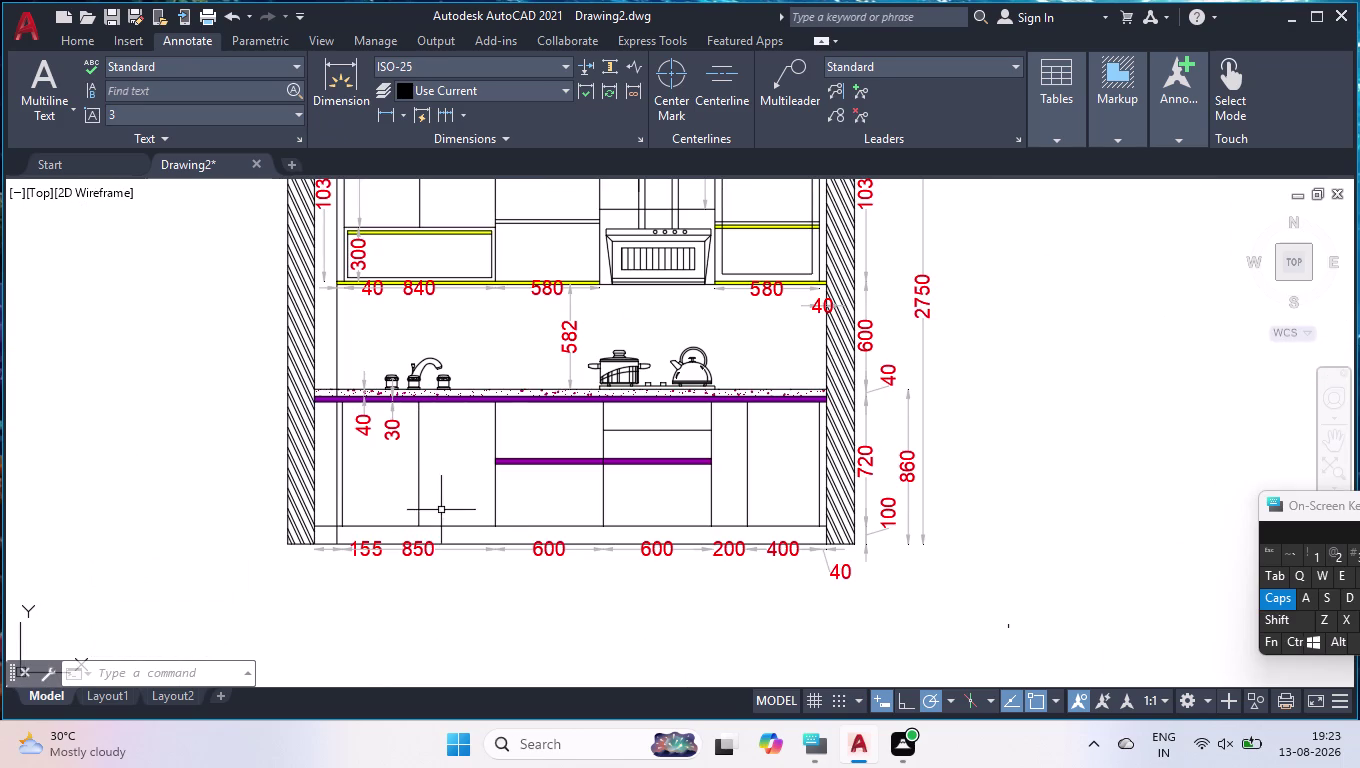
key(space)
Place a vertical 690 dimension from the countertop underside to the cabinet base.
click(491, 523)
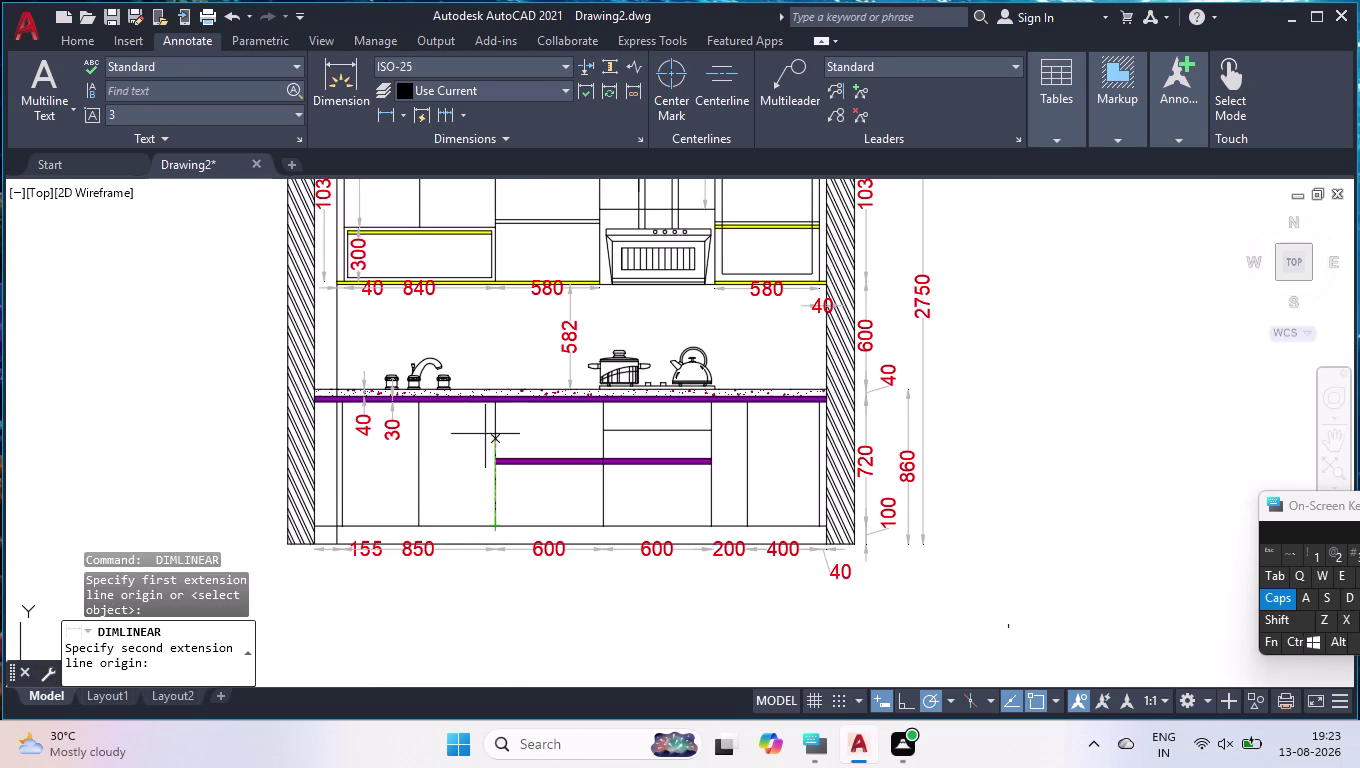
click(496, 408)
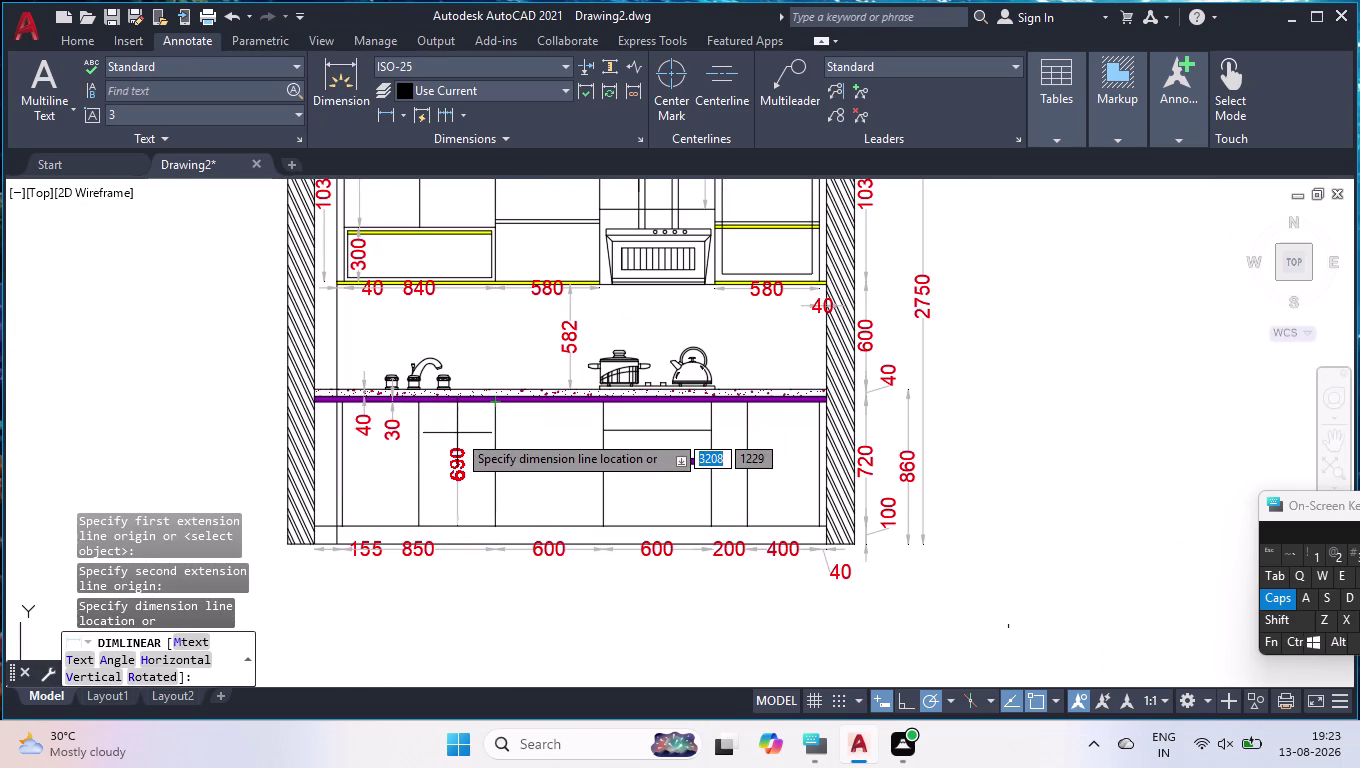
click(457, 433)
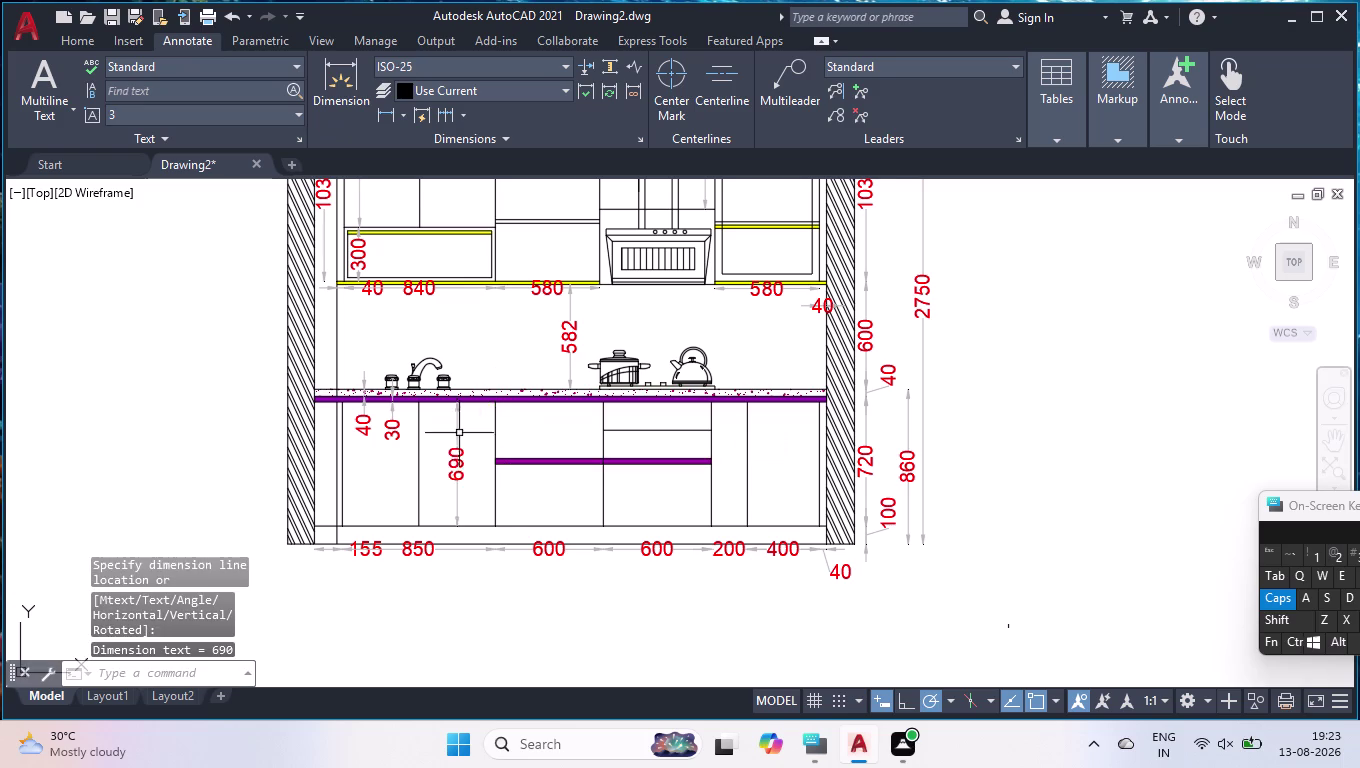
scroll(up, 3)
scroll(up, 3)
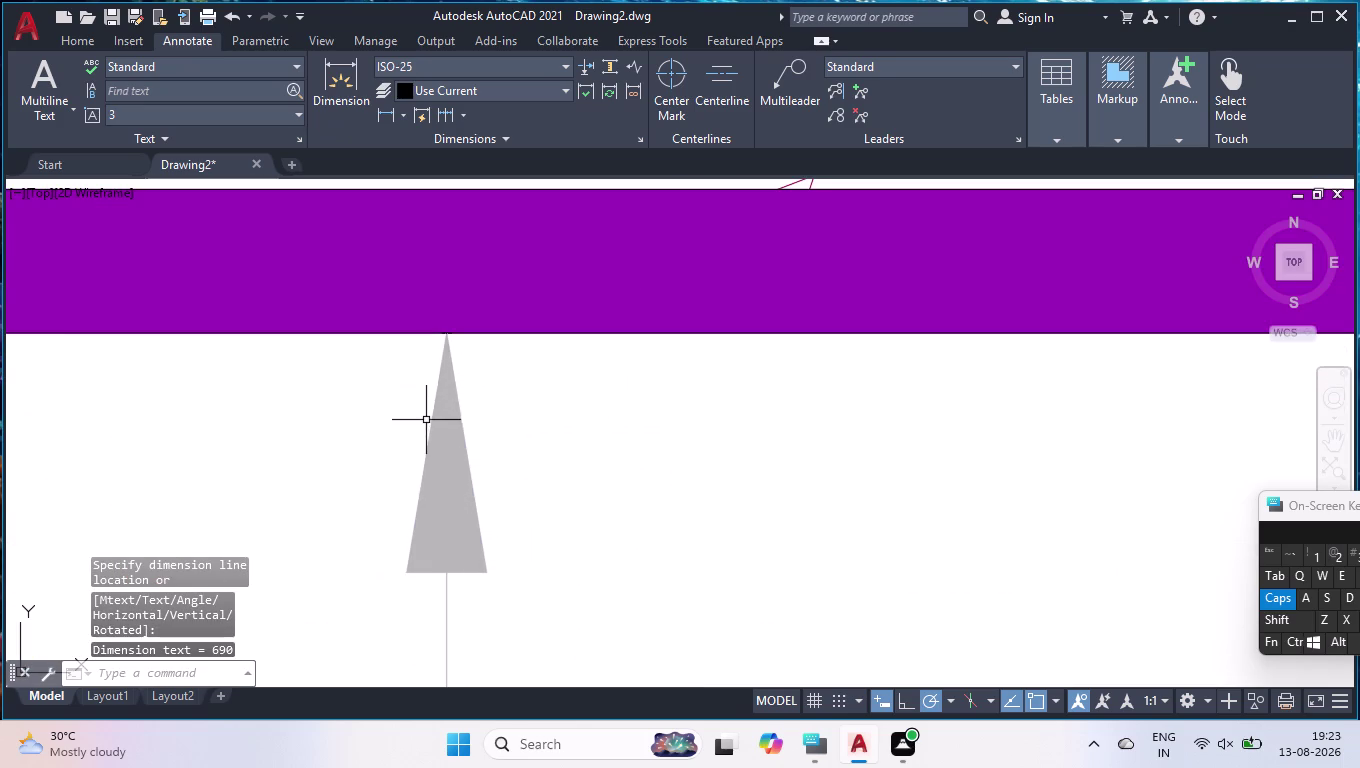
Grip-stretch both extension ends to the purple band edges so the dimension reads 720.
click(434, 411)
click(446, 337)
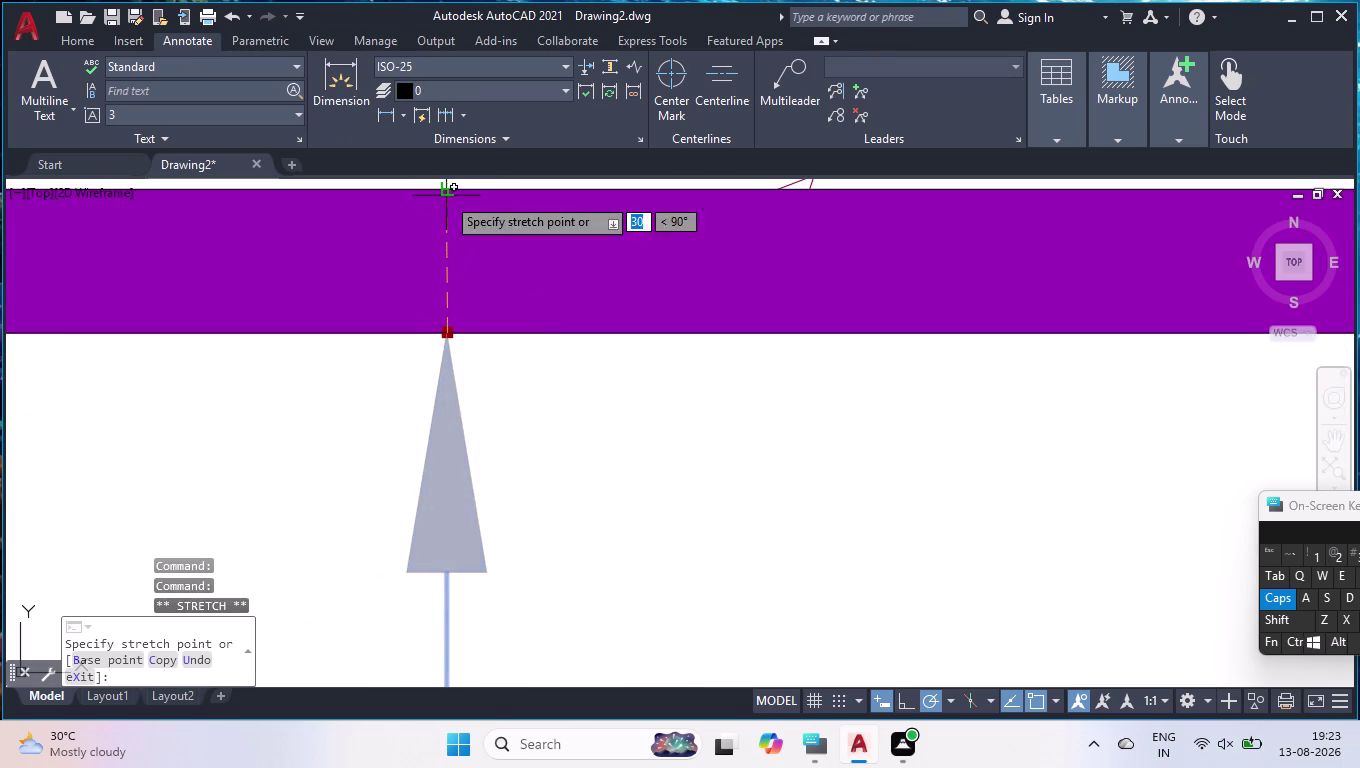
click(446, 192)
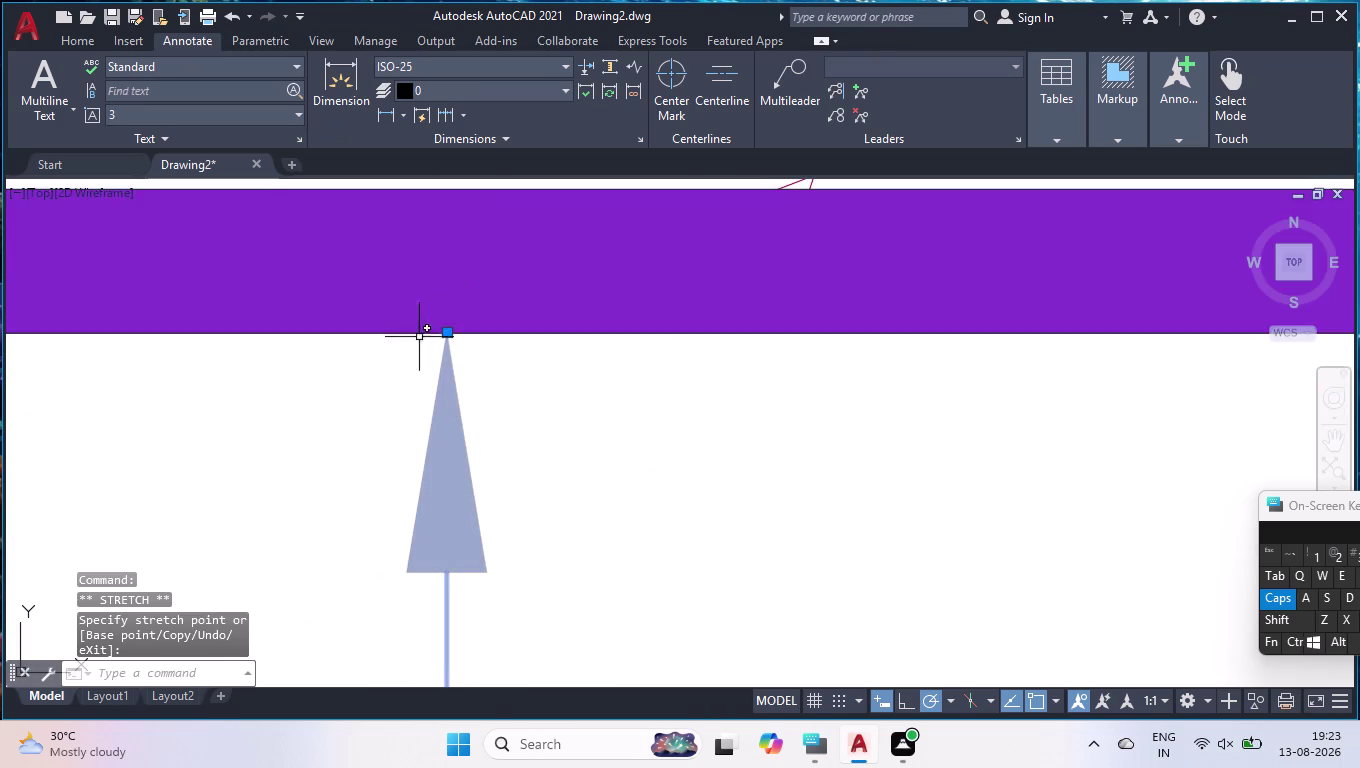
scroll(down, 3)
scroll(down, 3)
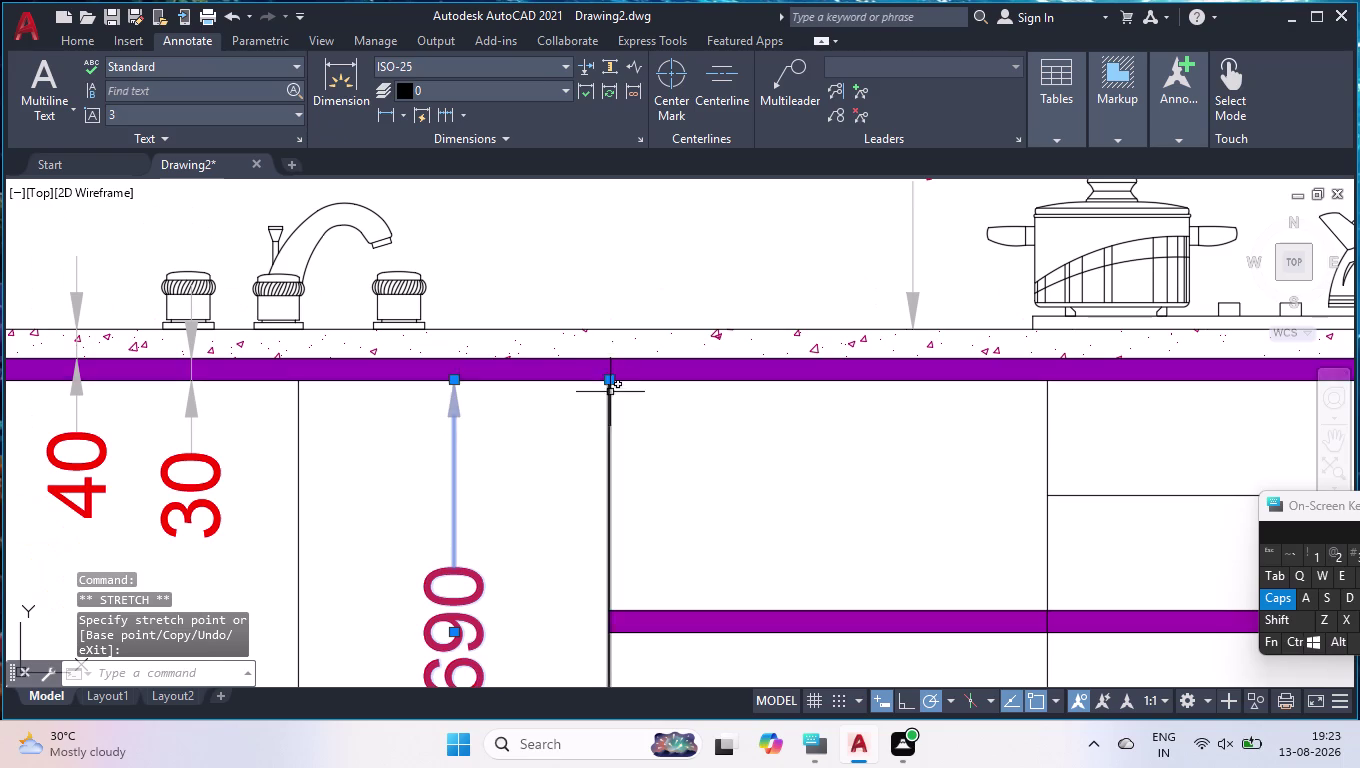
scroll(up, 3)
click(596, 338)
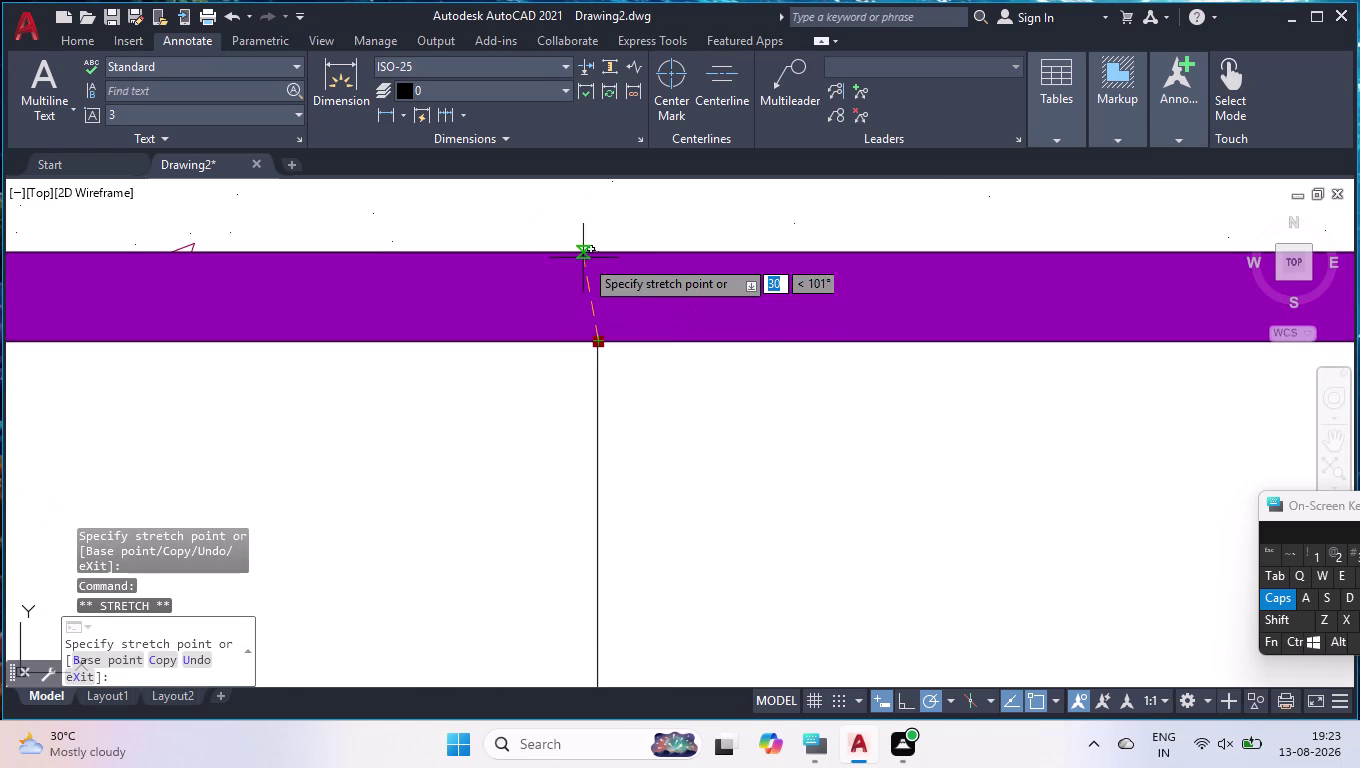
click(600, 251)
scroll(down, 3)
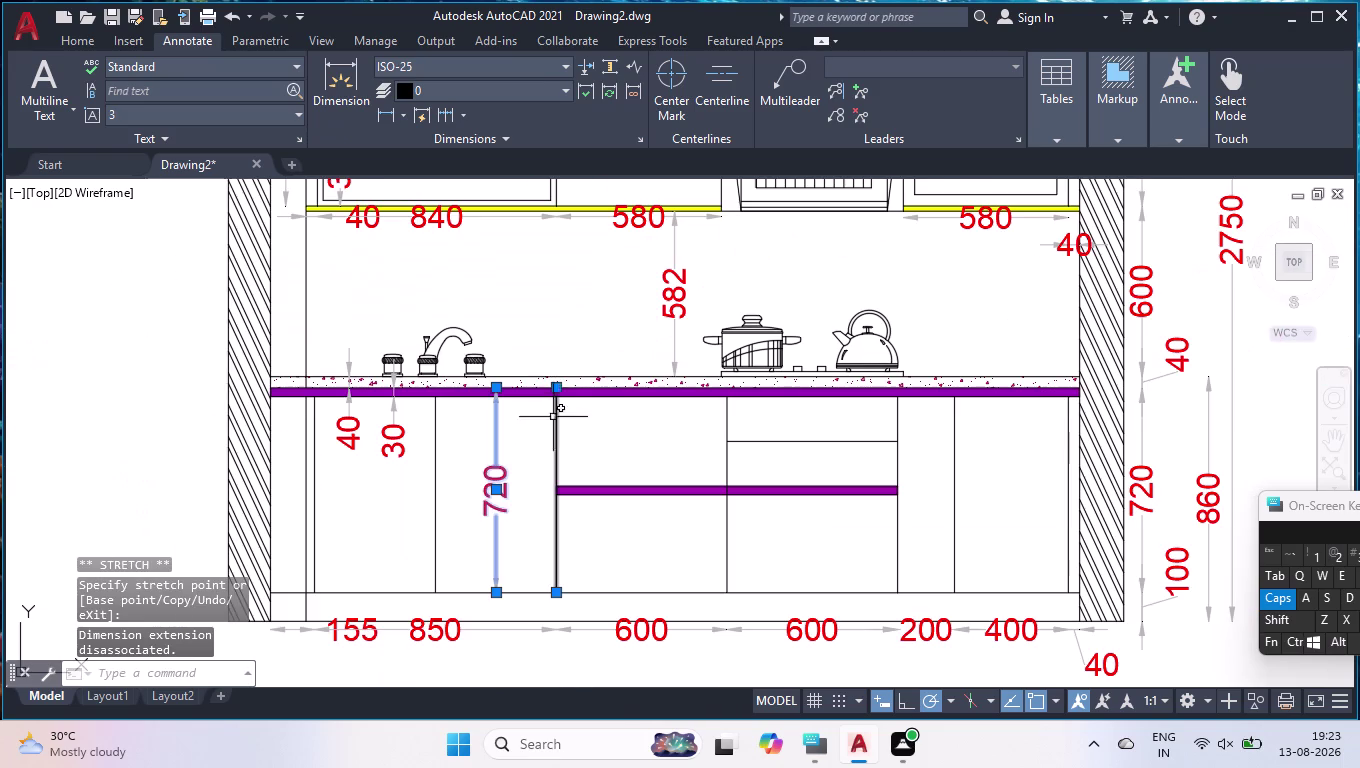
key(Return)
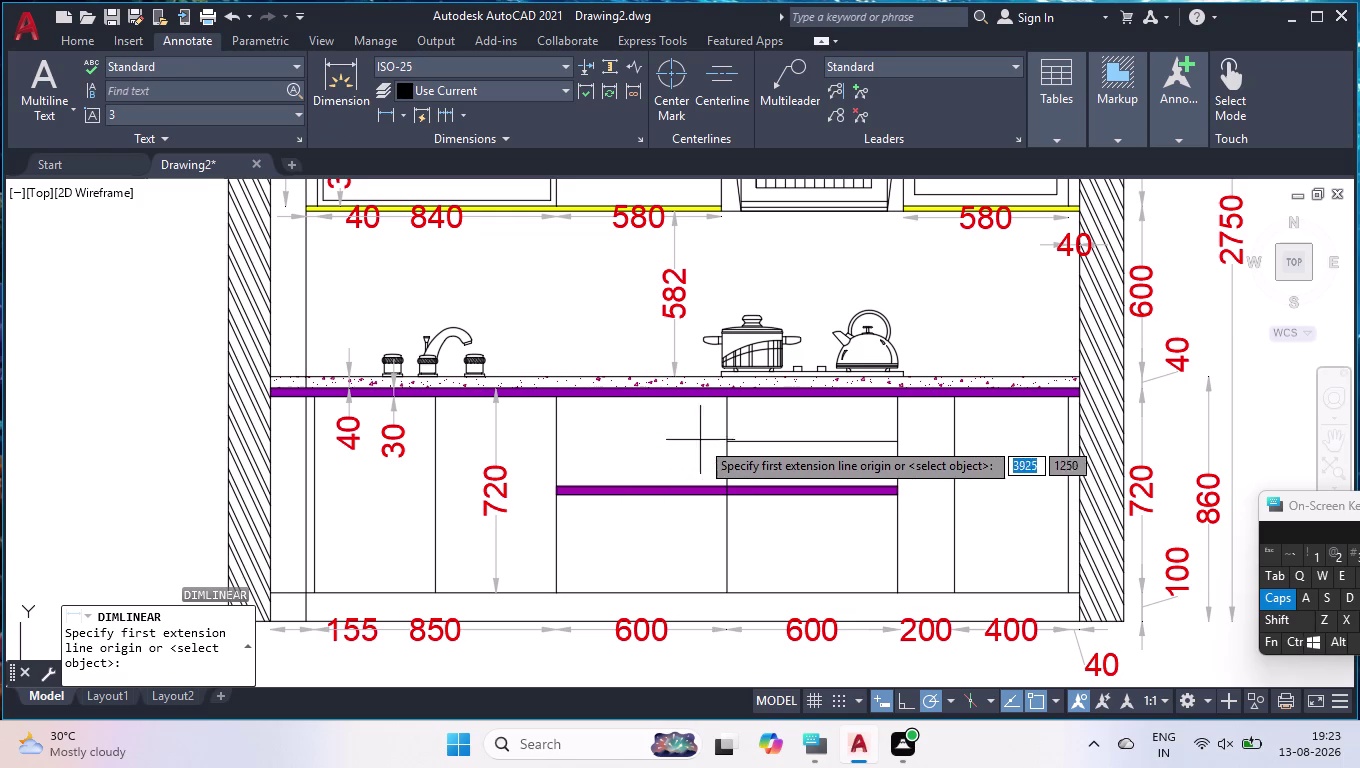
Dimension the drawer cabinet heights as 315 and 345 above and below the purple shelf.
scroll(up, 3)
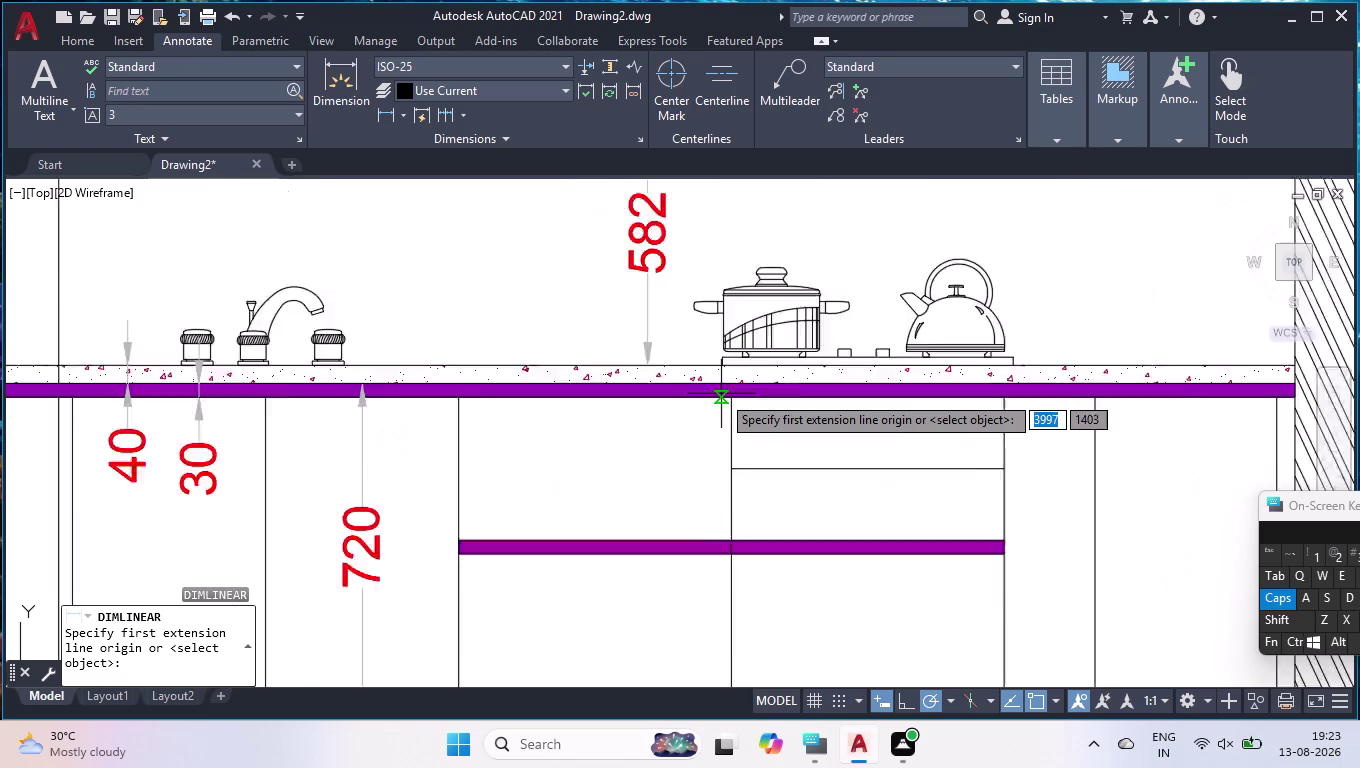
scroll(up, 3)
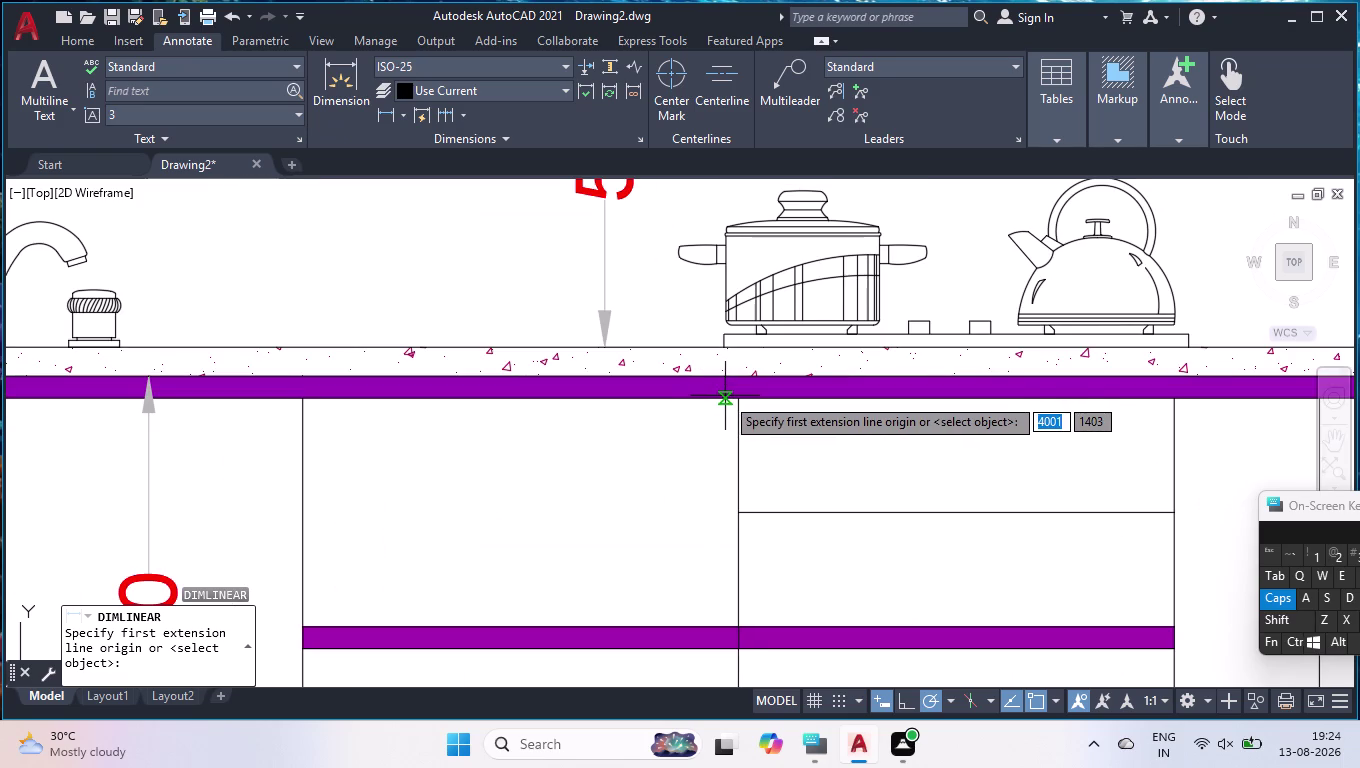
click(740, 400)
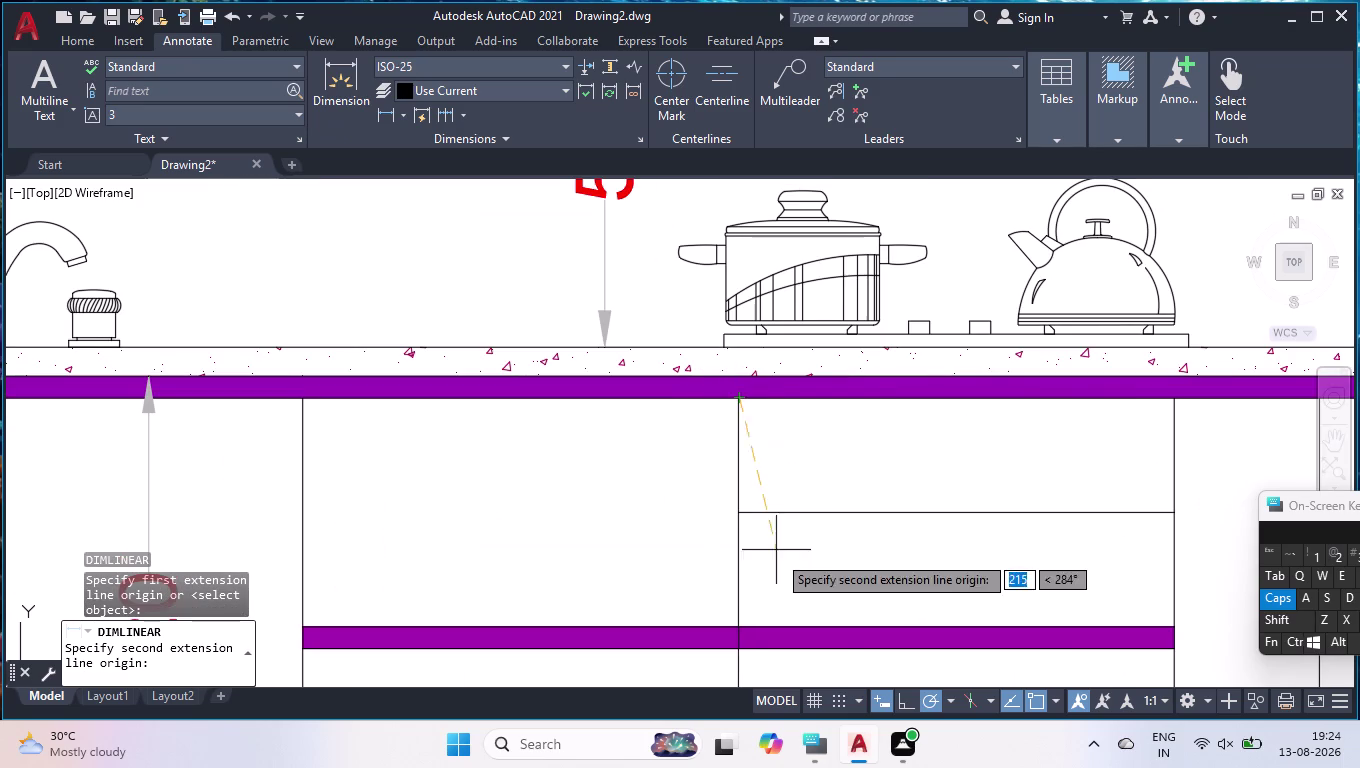
click(741, 627)
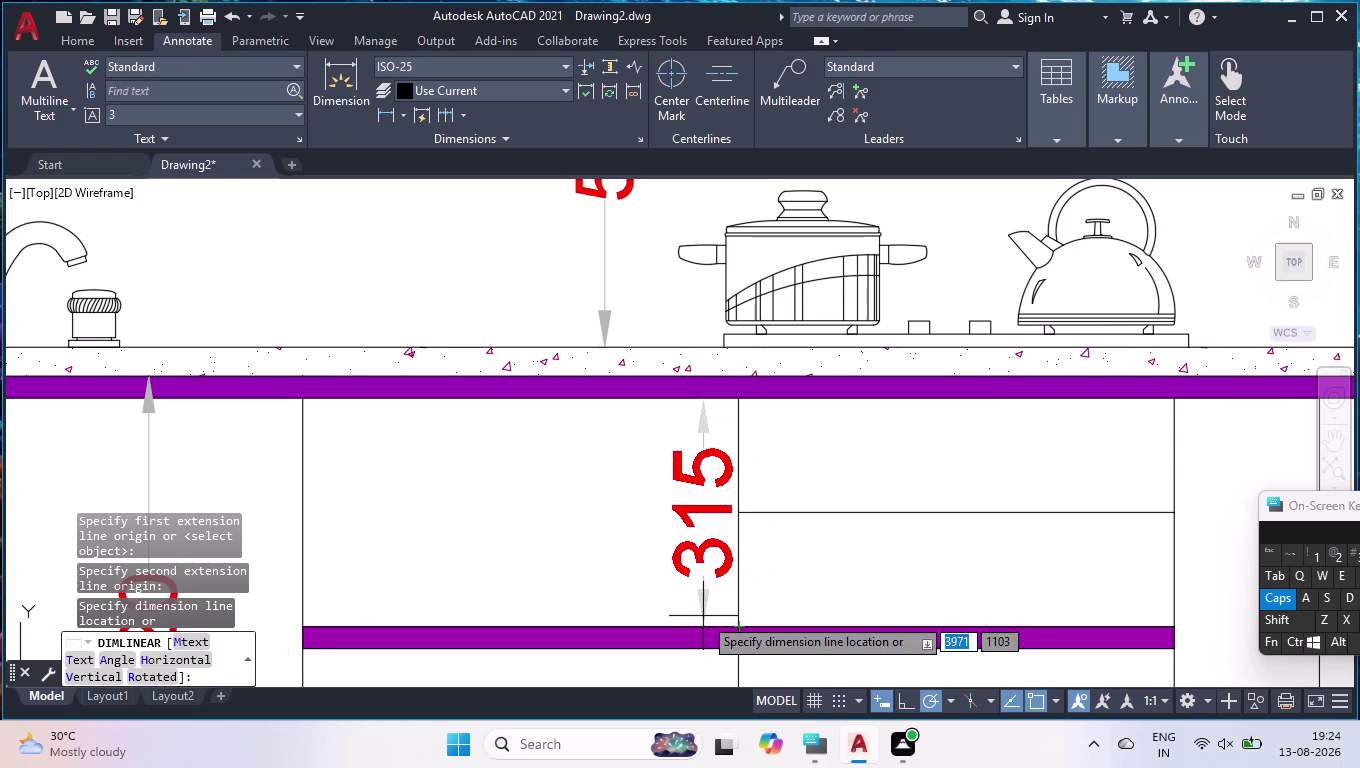
click(703, 616)
scroll(down, 3)
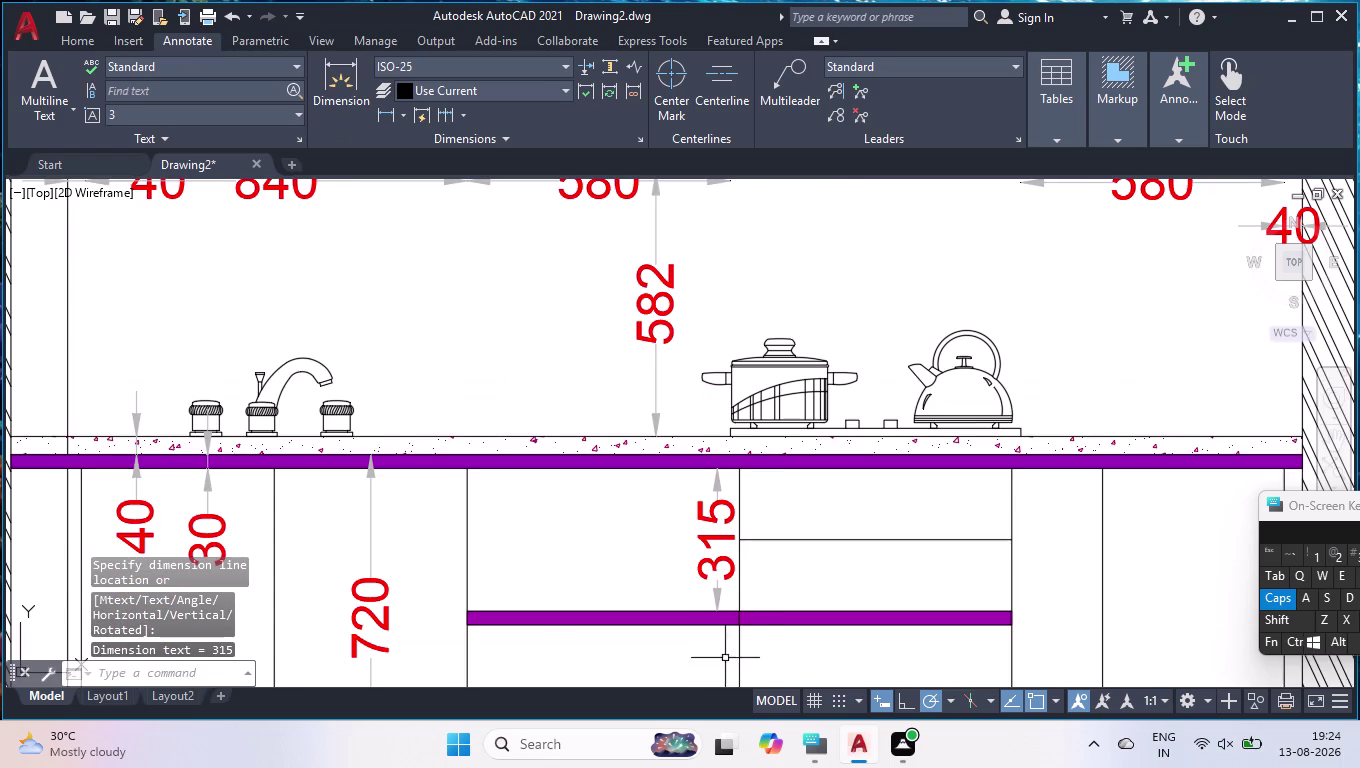
scroll(down, 3)
scroll(down, 3)
scroll(up, 3)
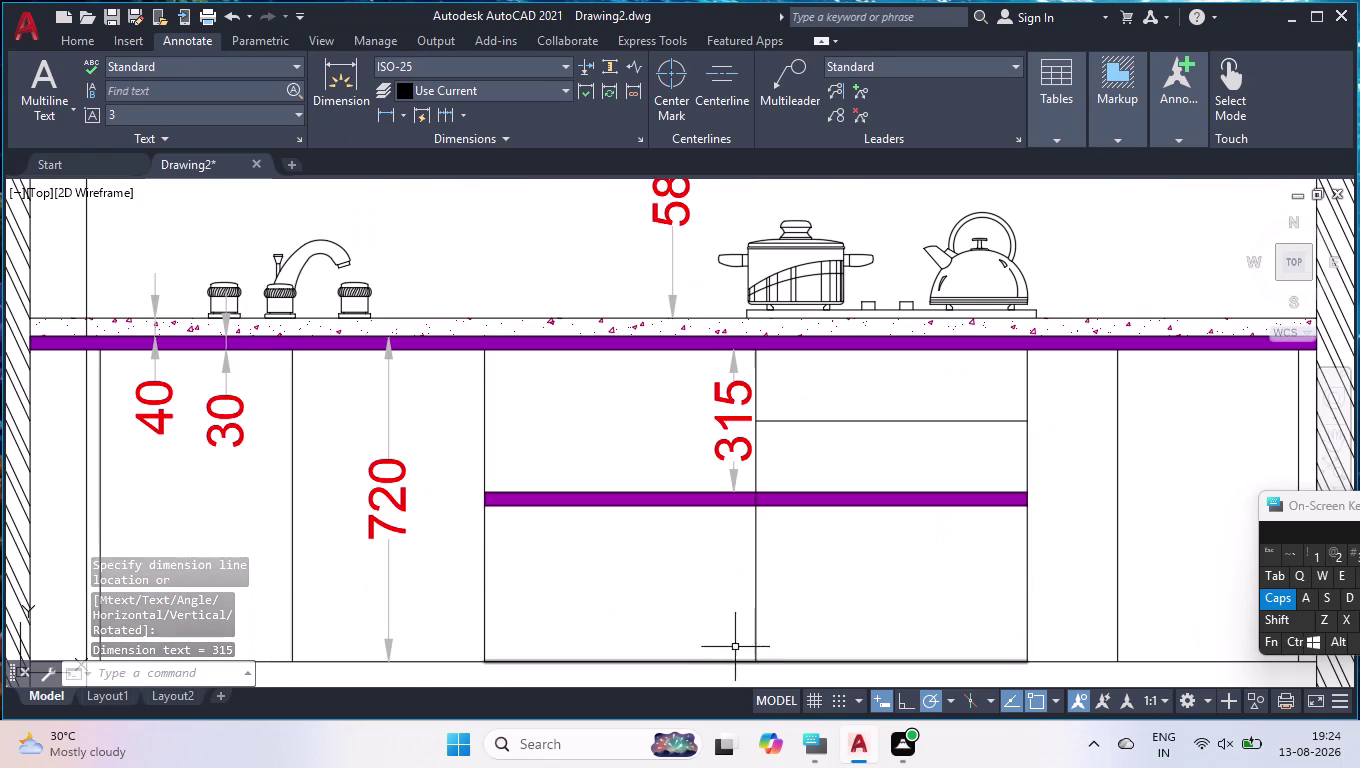
key(space)
click(758, 511)
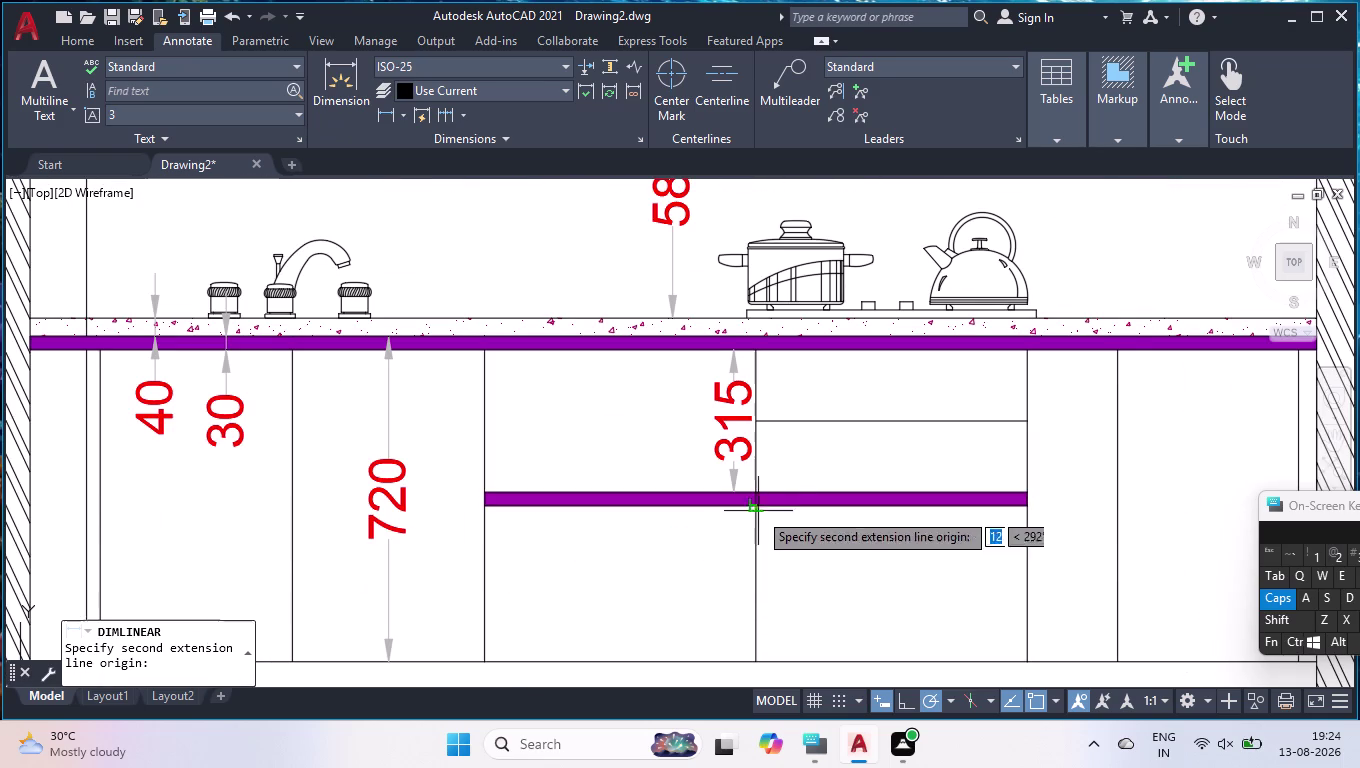
click(755, 660)
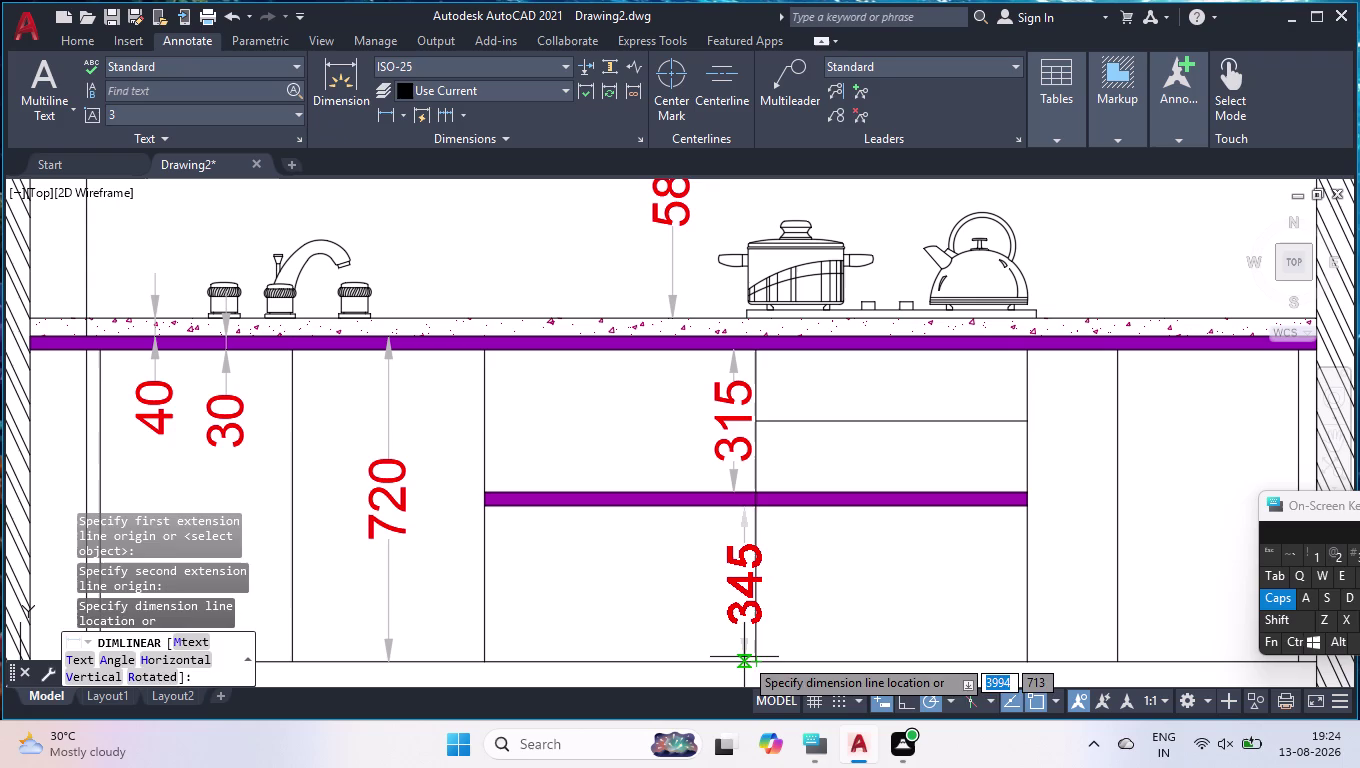
click(742, 657)
scroll(up, 3)
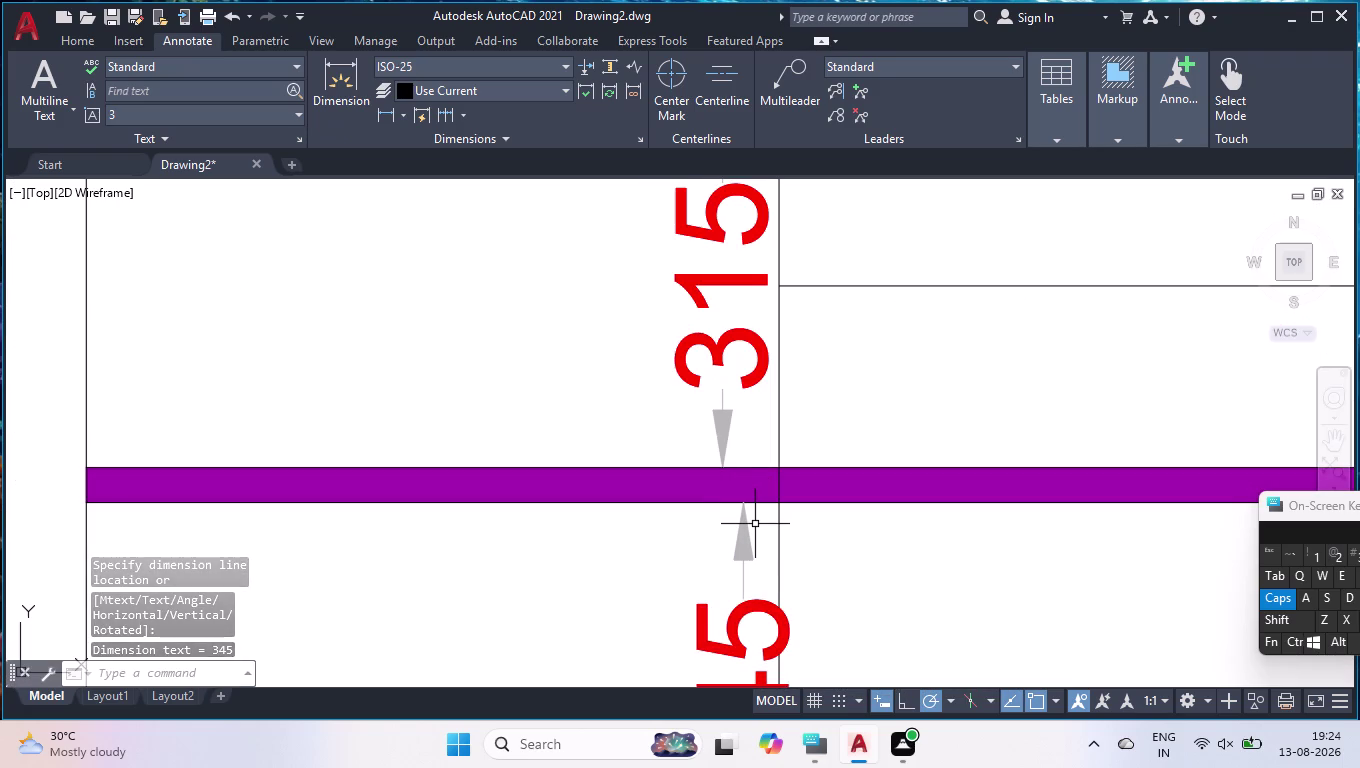
Add a 30 dimension for the purple shelf's thickness, then zoom out.
key(space)
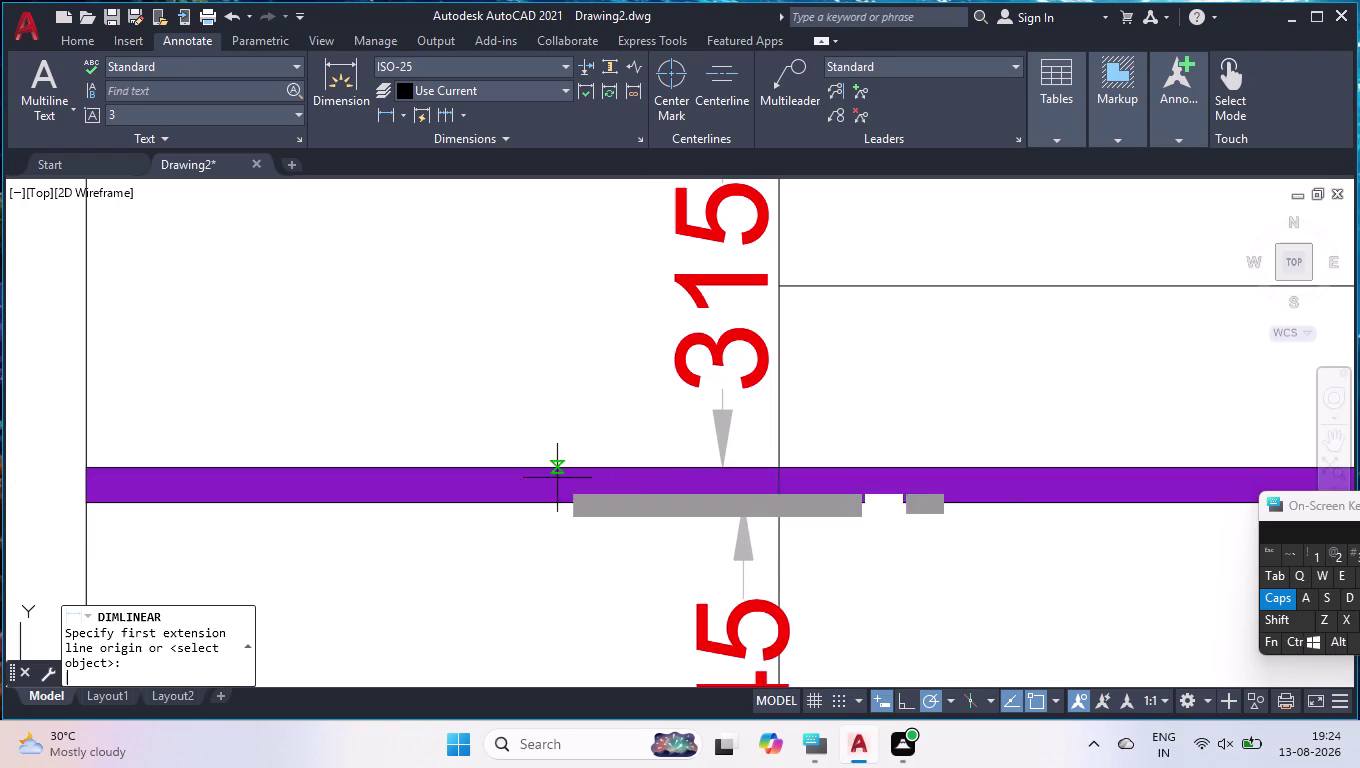
click(781, 465)
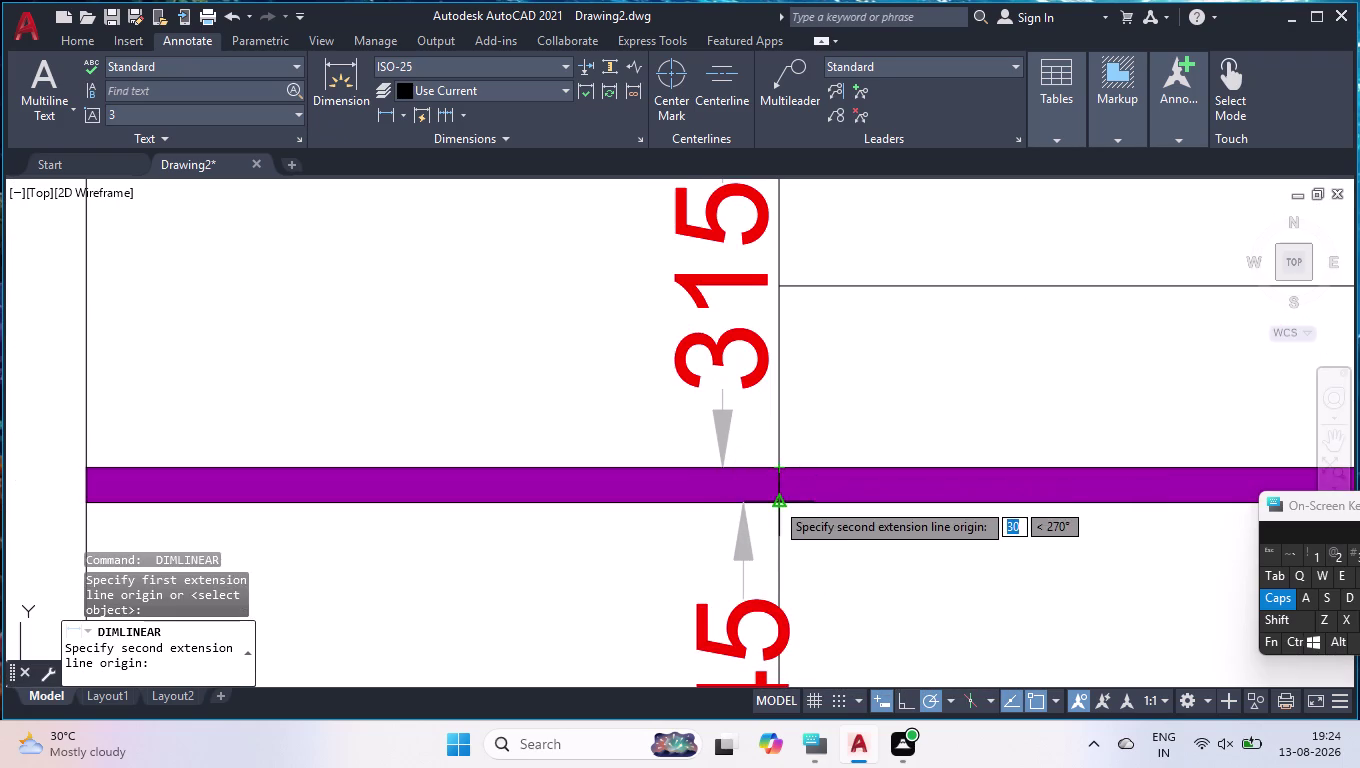
click(775, 503)
click(546, 497)
scroll(down, 3)
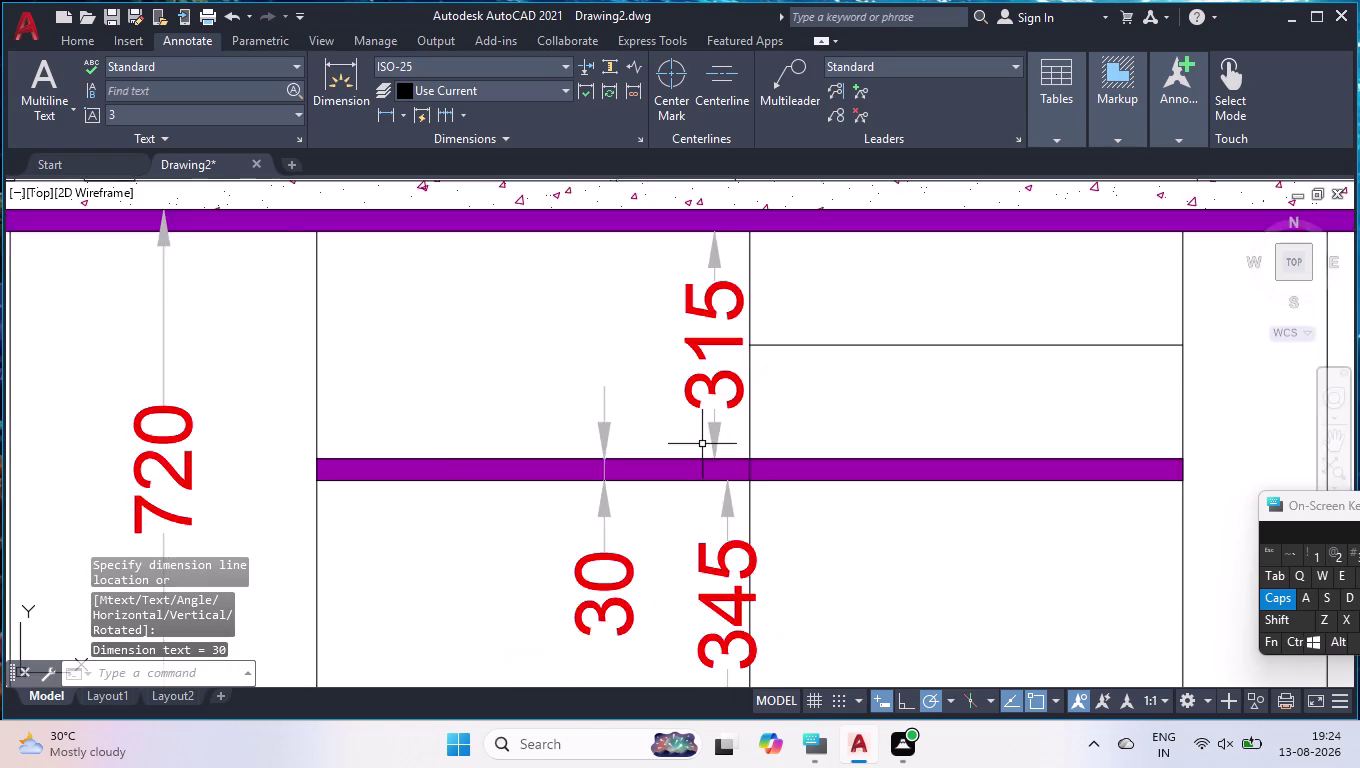
scroll(down, 3)
scroll(down, 3)
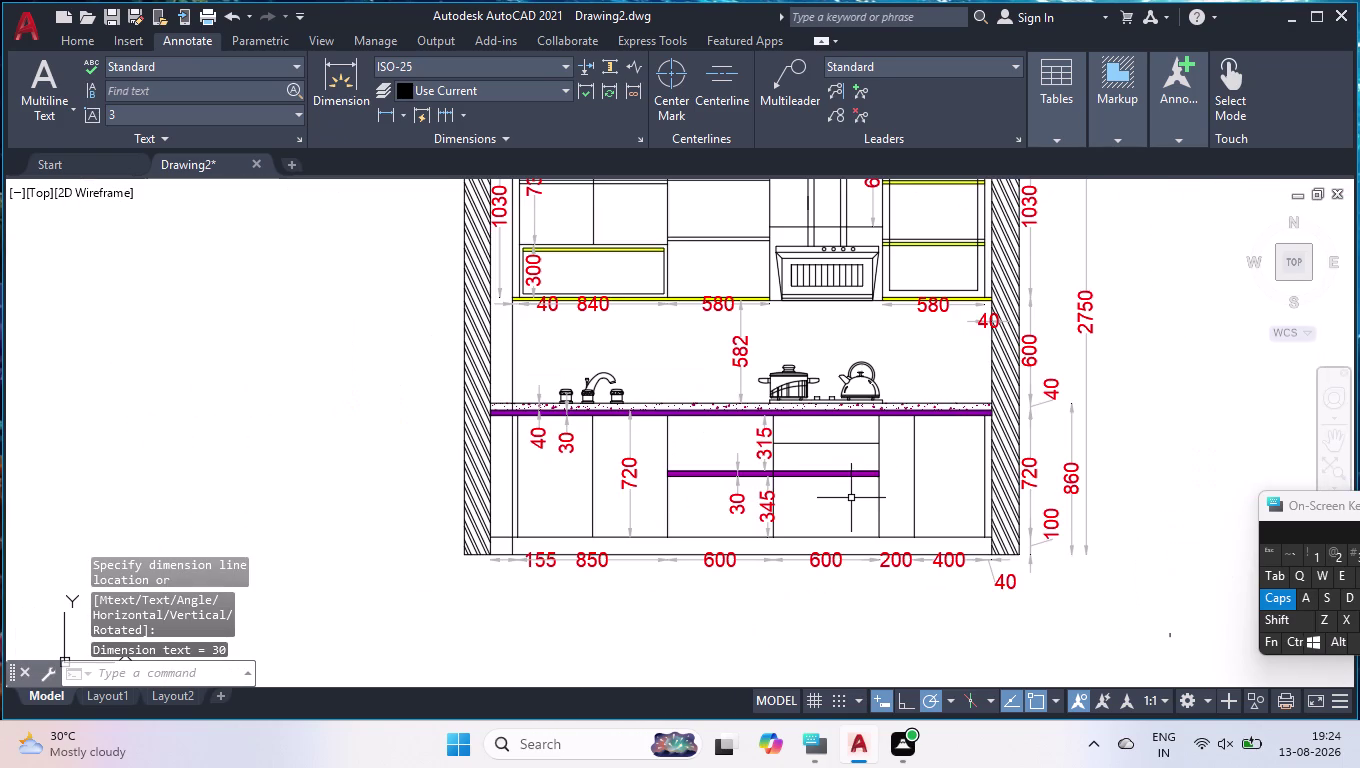
scroll(down, 3)
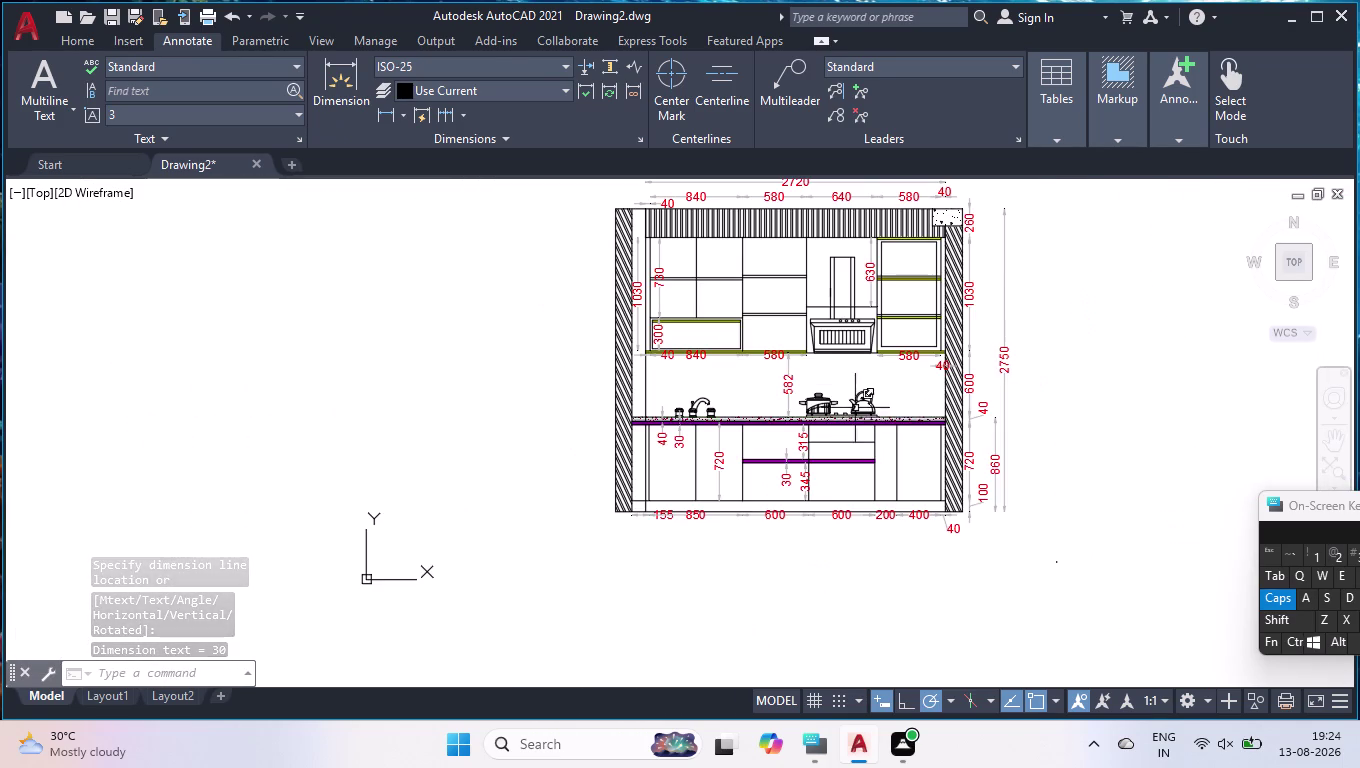
scroll(down, 3)
scroll(up, 3)
Write a two-line note '2-Openable Shutter / 1- Loose Shelf' inside the left wall cabinet.
scroll(up, 3)
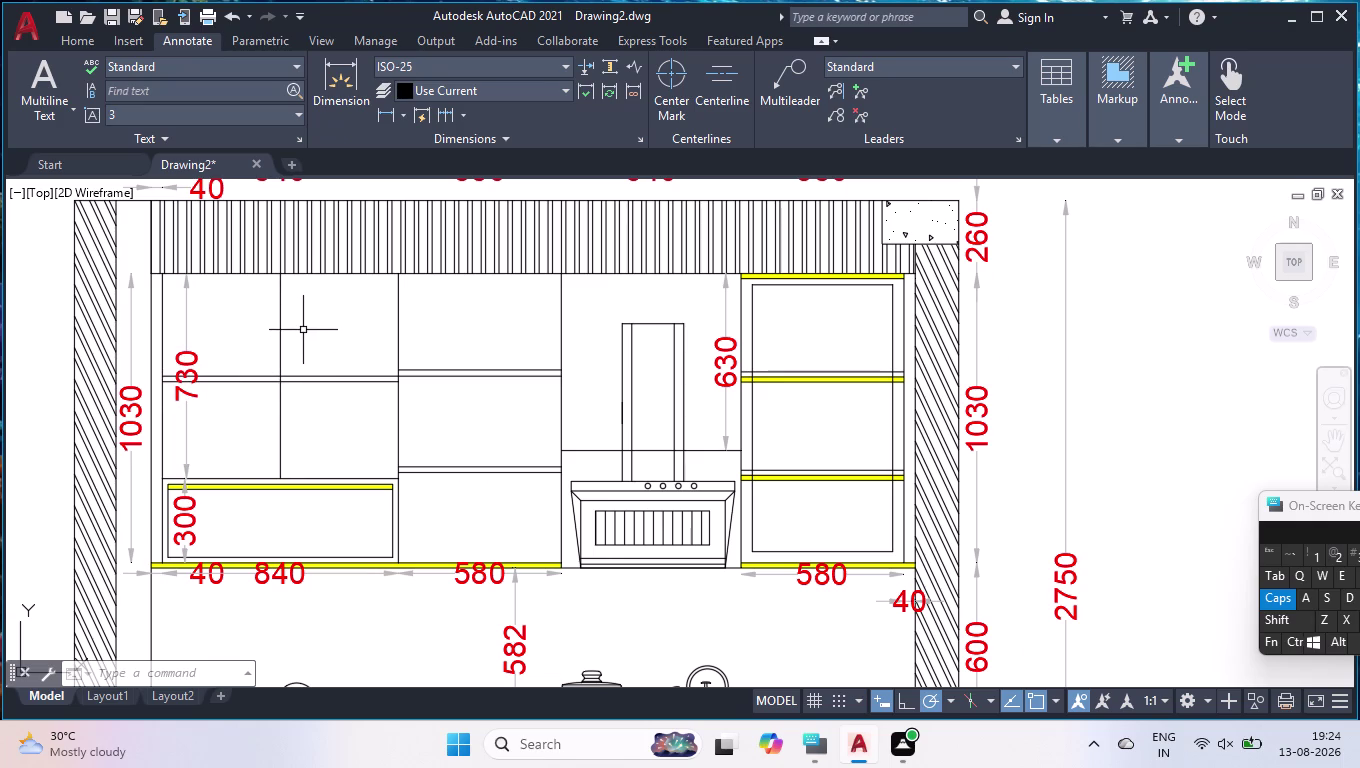
click(55, 35)
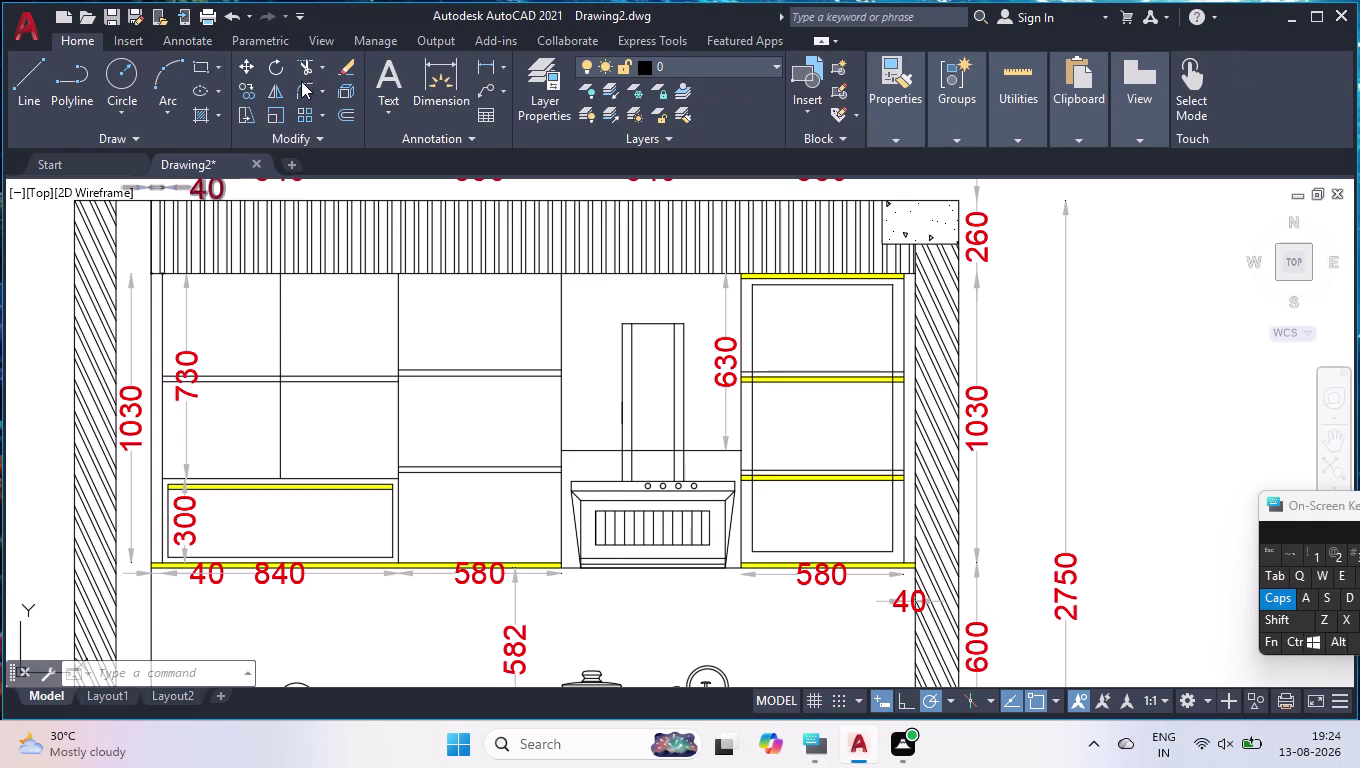
click(386, 76)
click(209, 292)
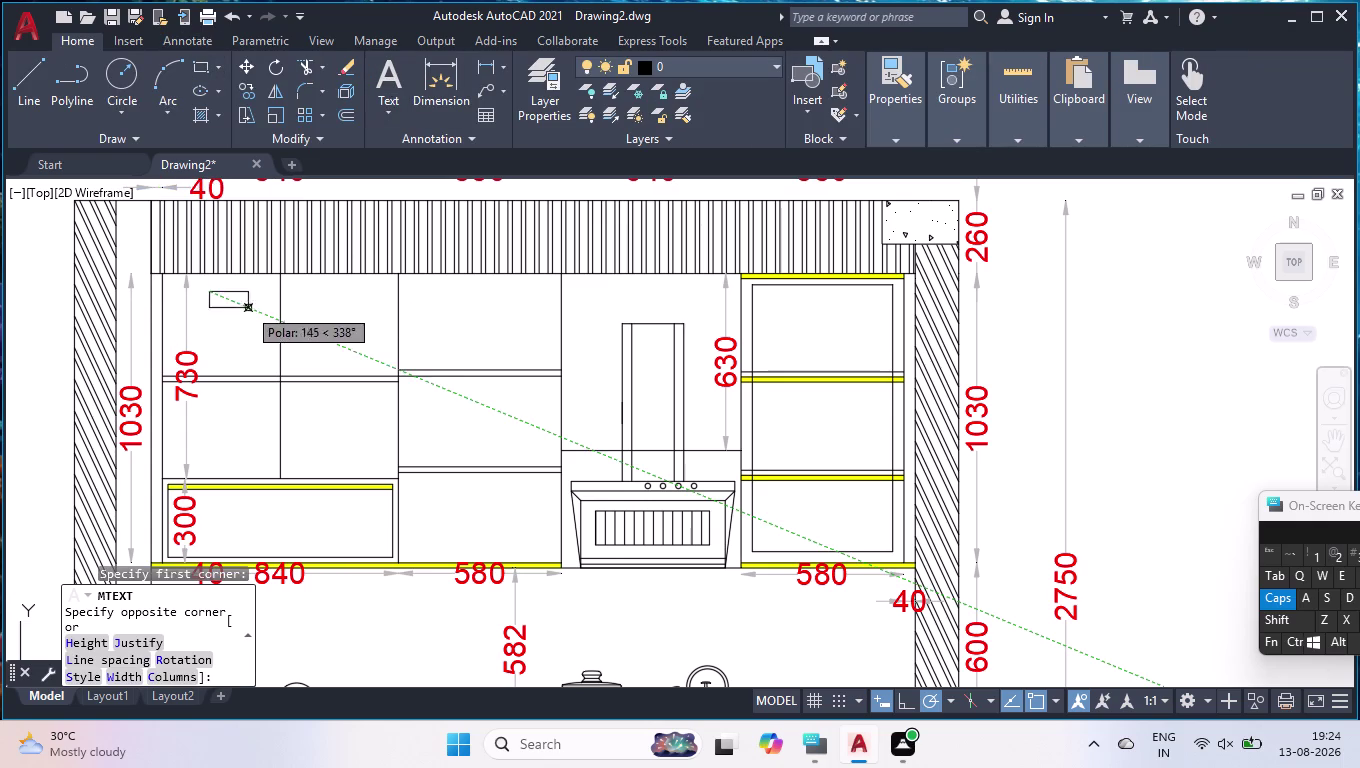
click(338, 343)
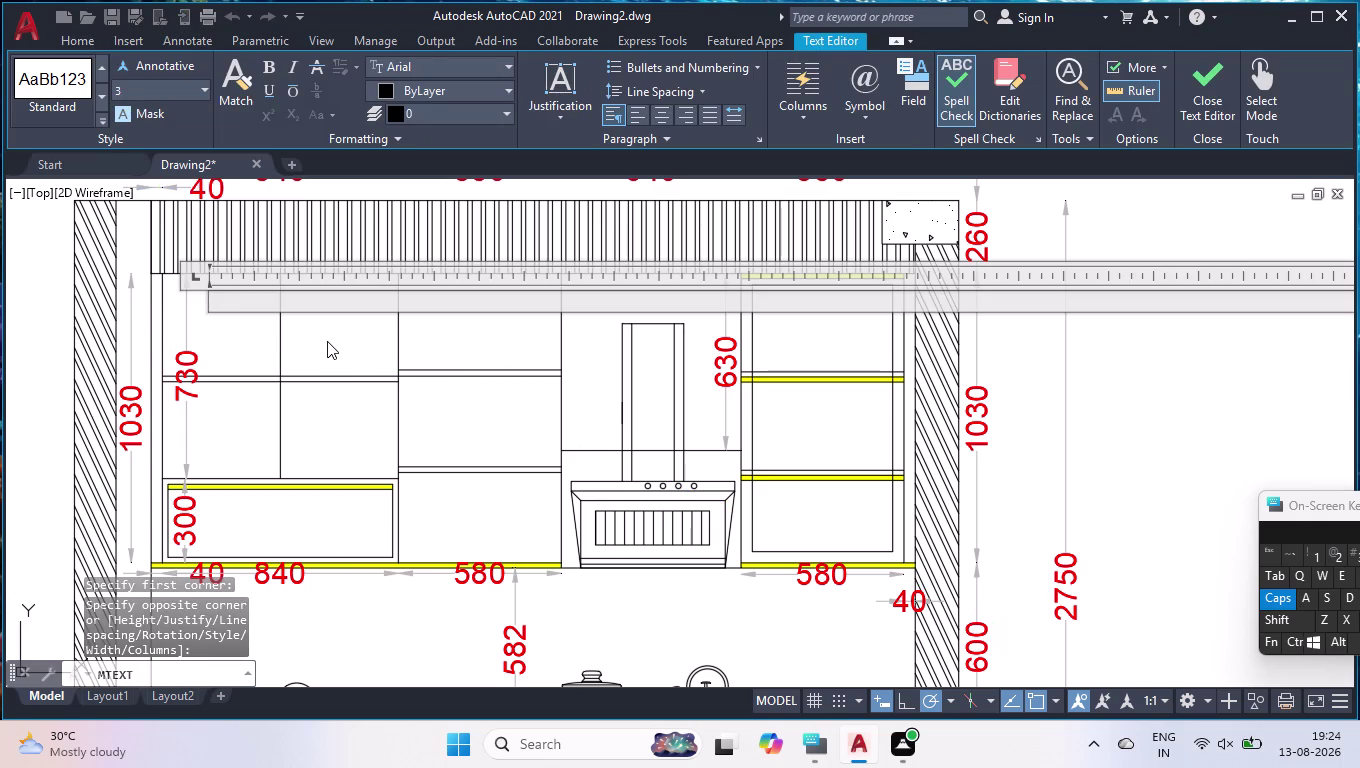
text(2-O)
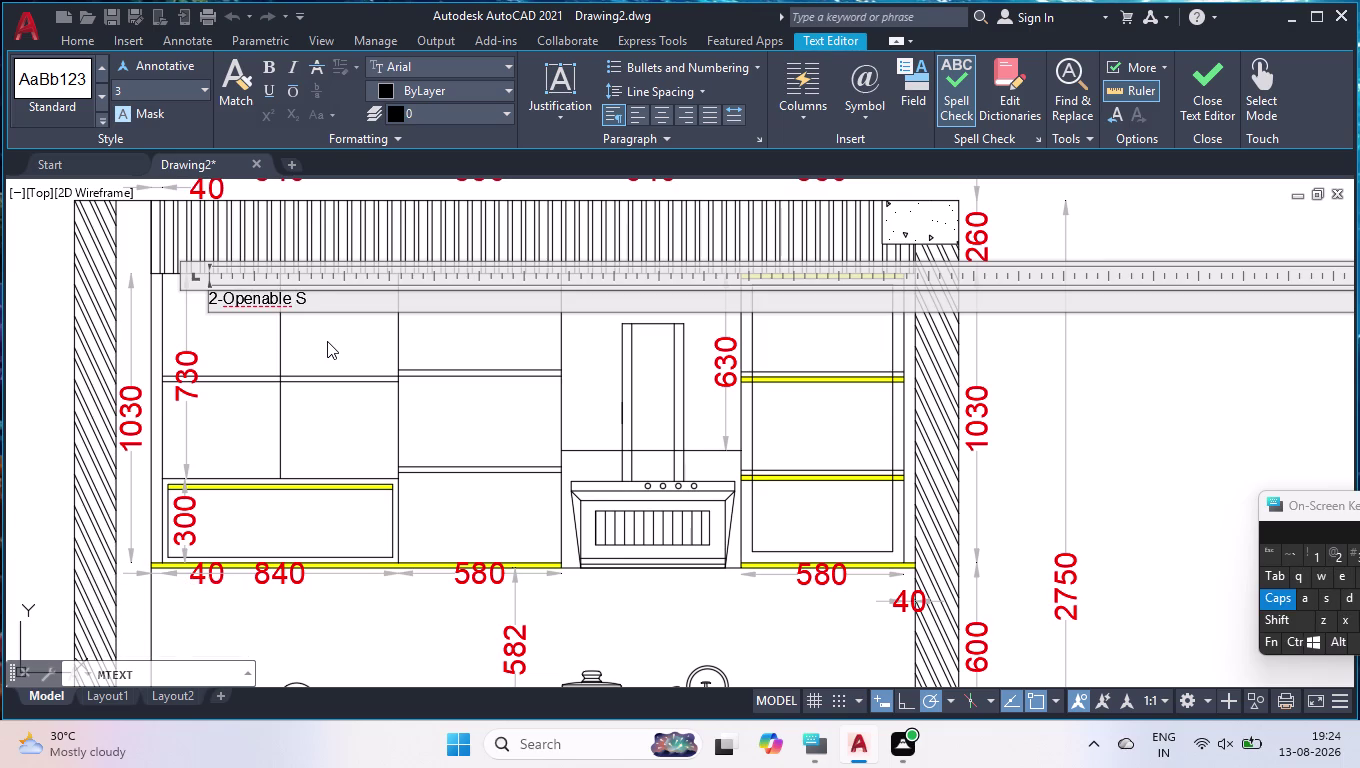
key(Return)
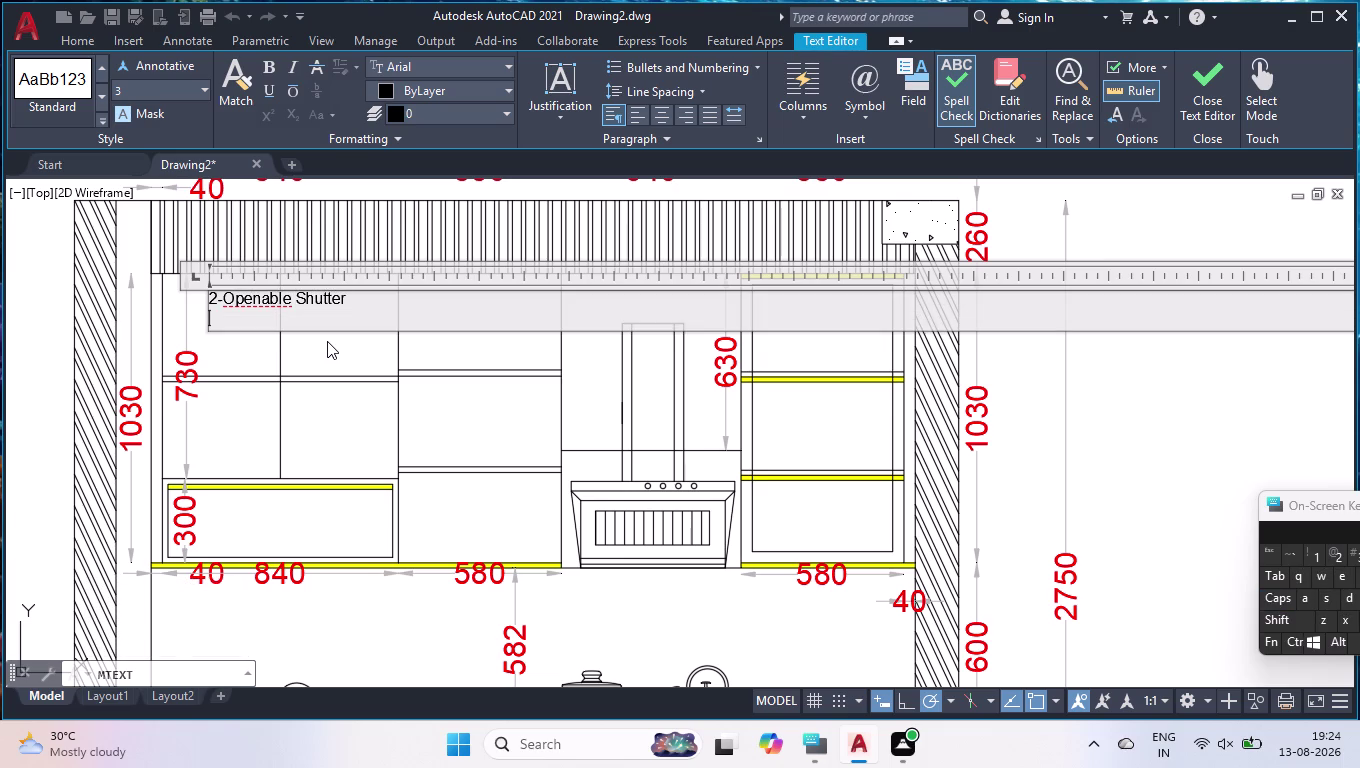
key(1)
key(minus)
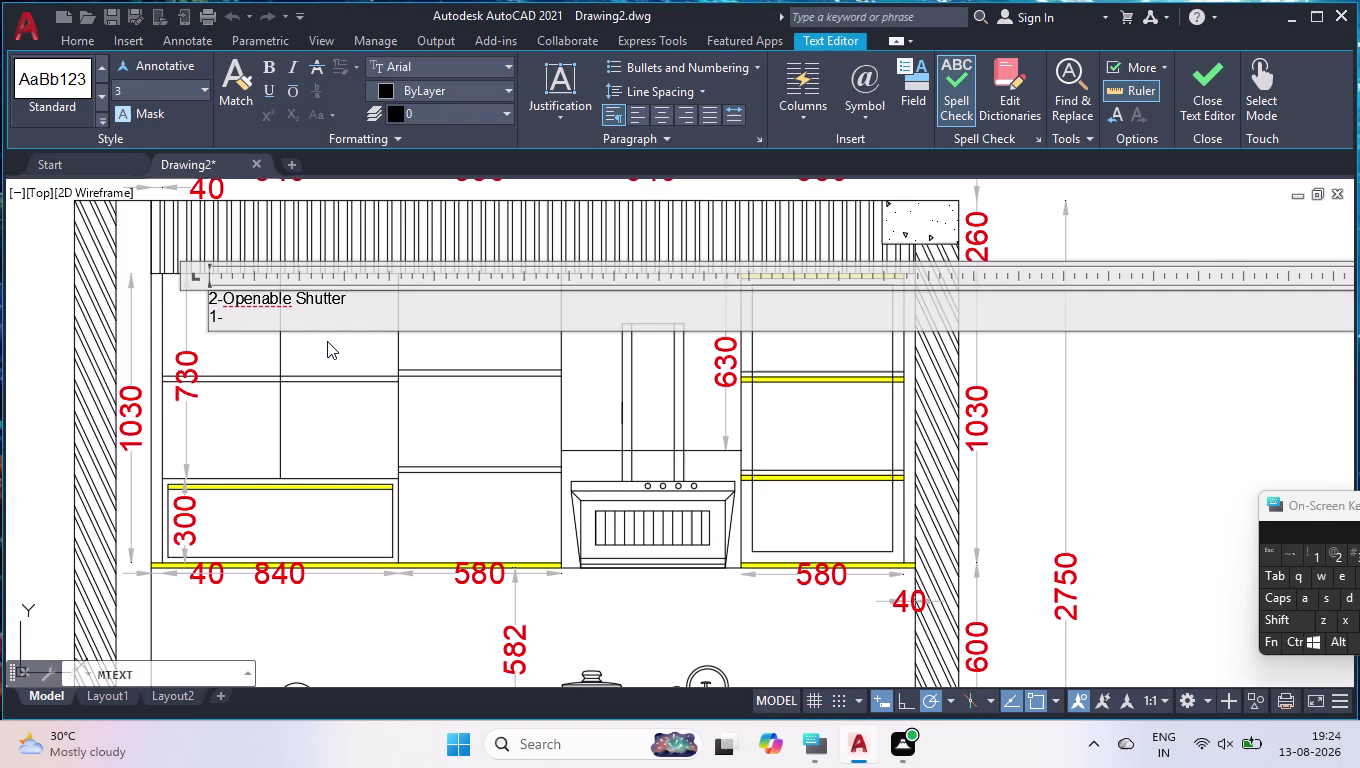
key(l)
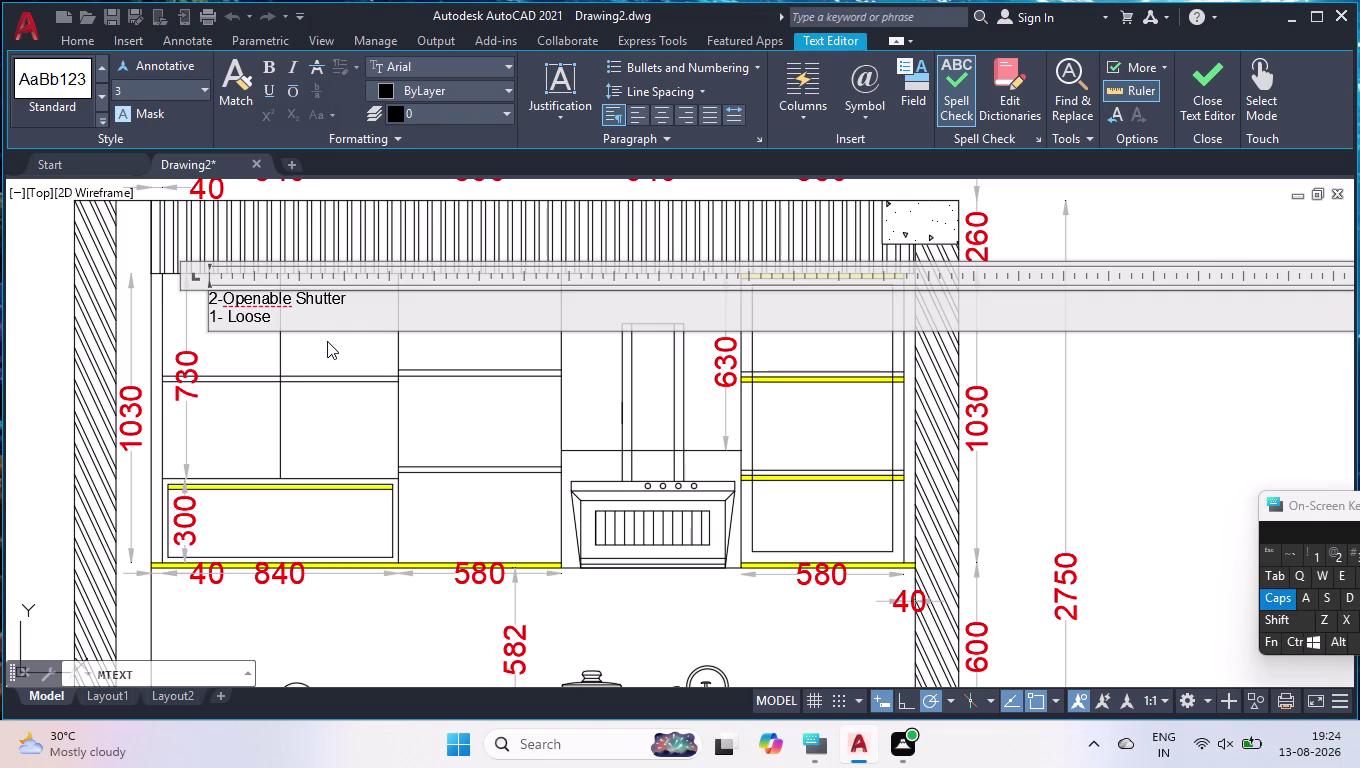
text(helf)
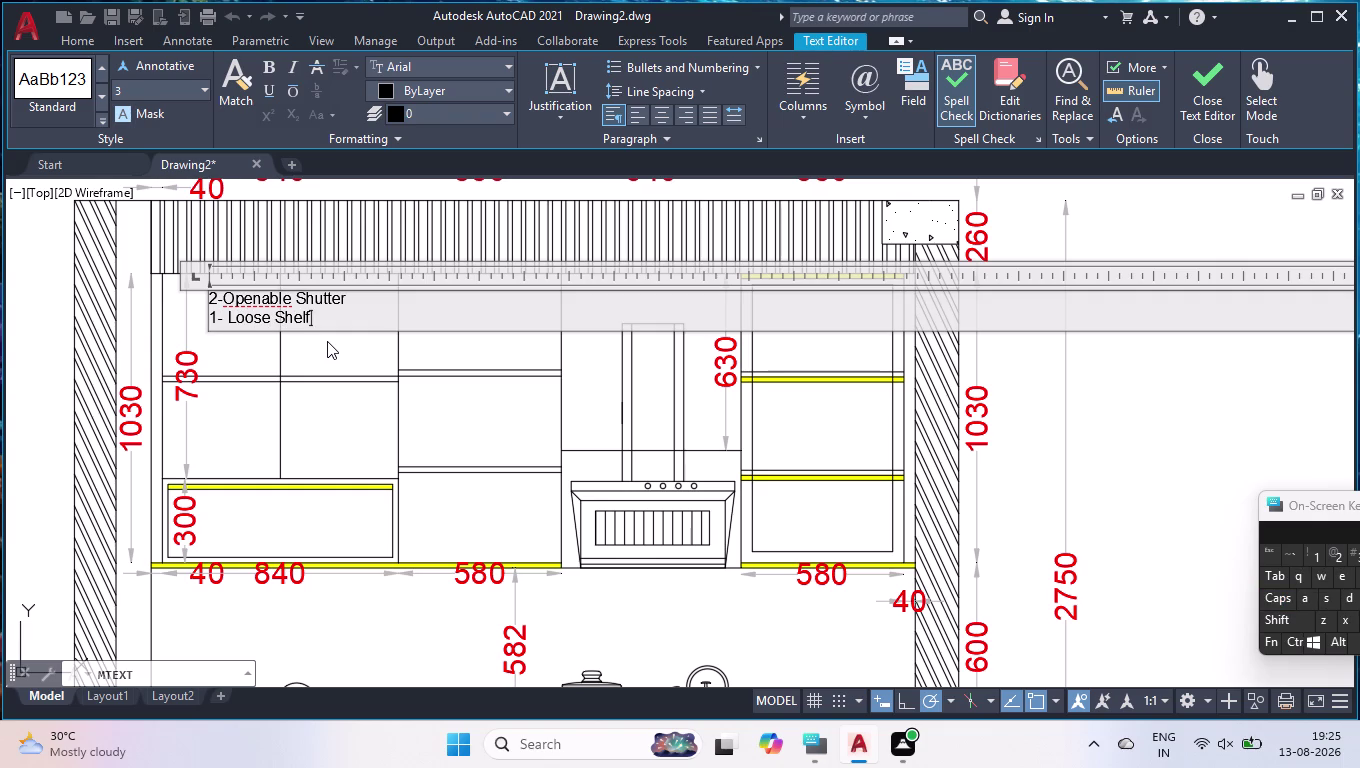
click(1019, 411)
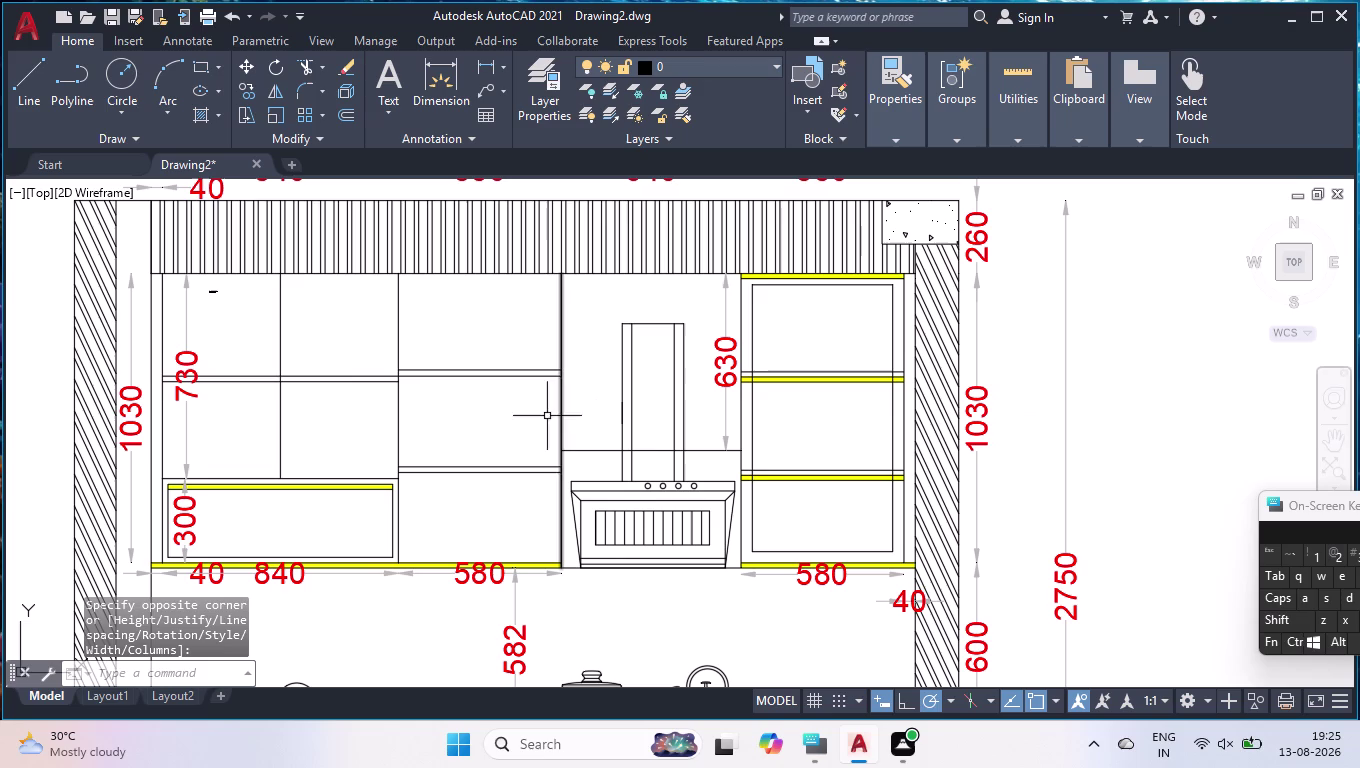
Set the note's text height to 50 in Properties.
click(212, 292)
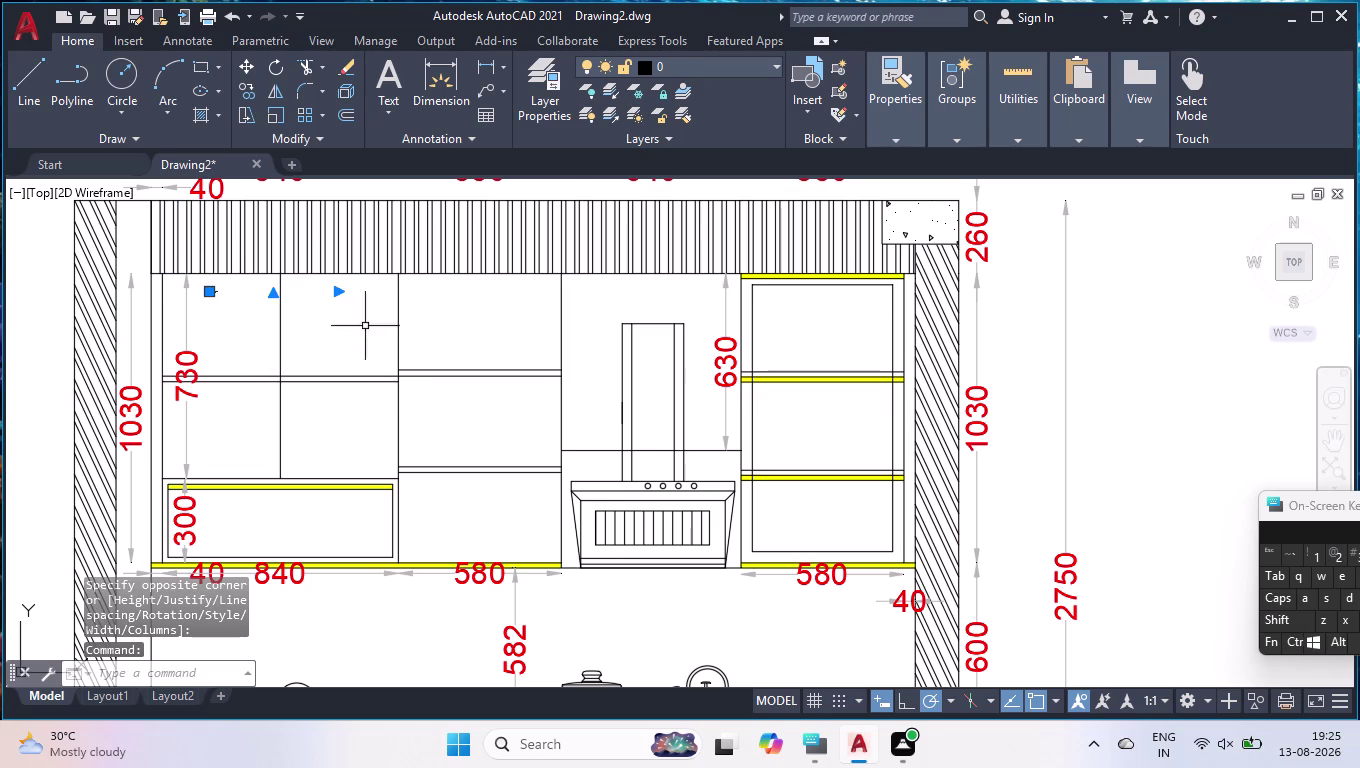
key(ctrl+1)
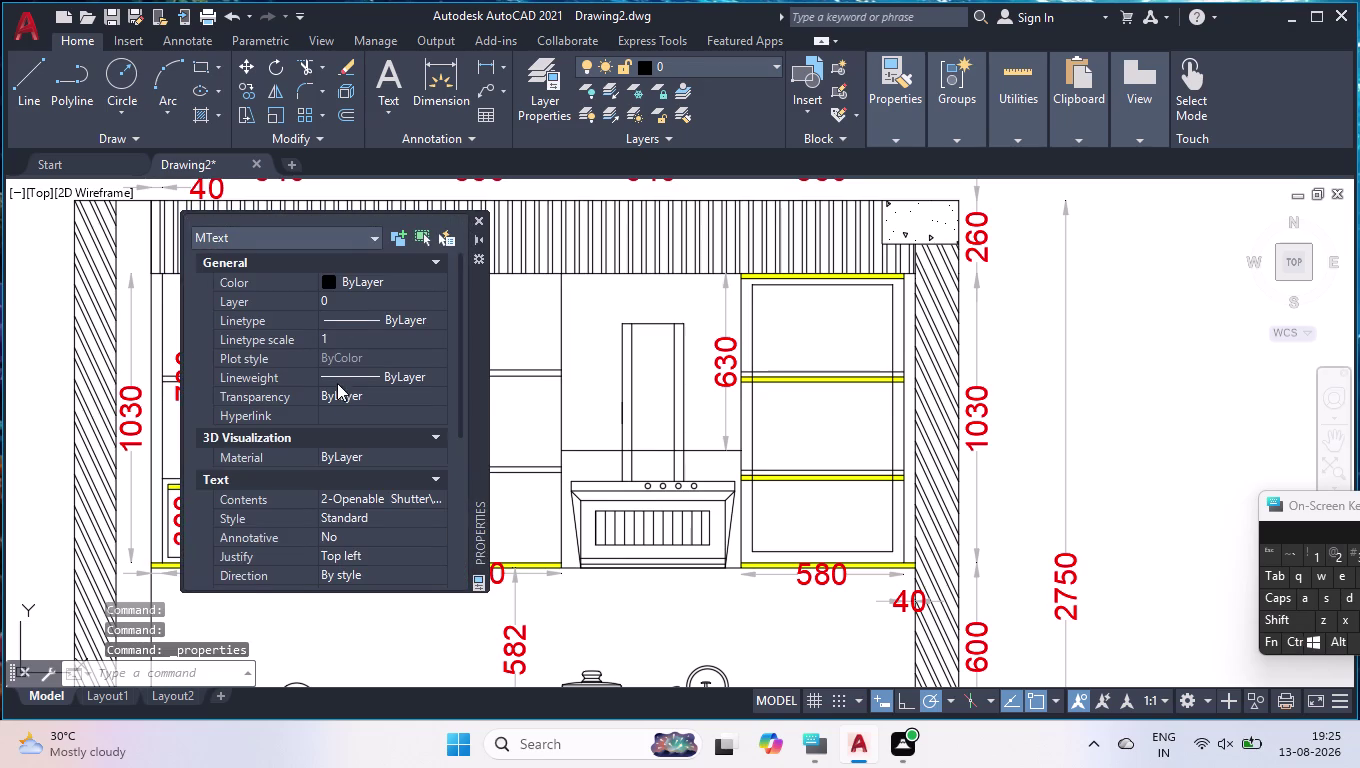
drag(477, 300, 913, 320)
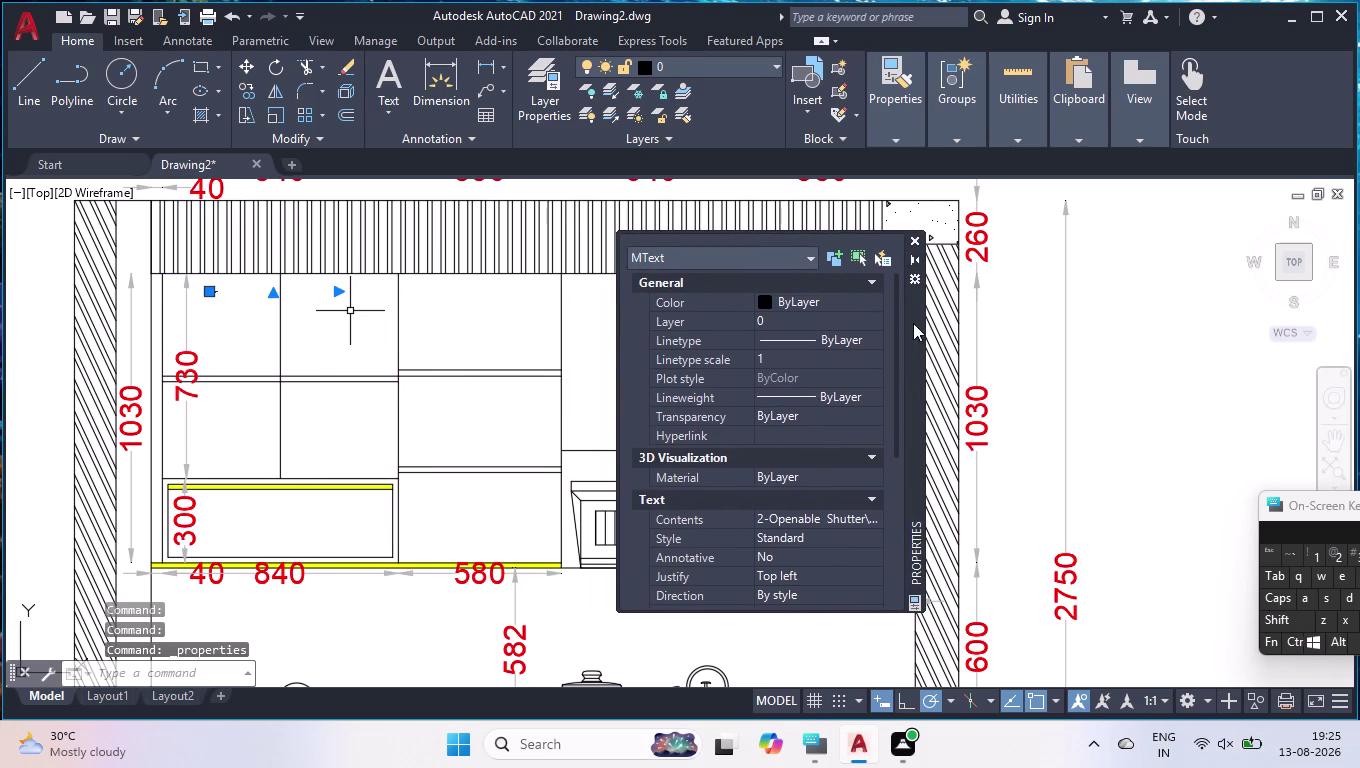
scroll(down, 3)
click(811, 361)
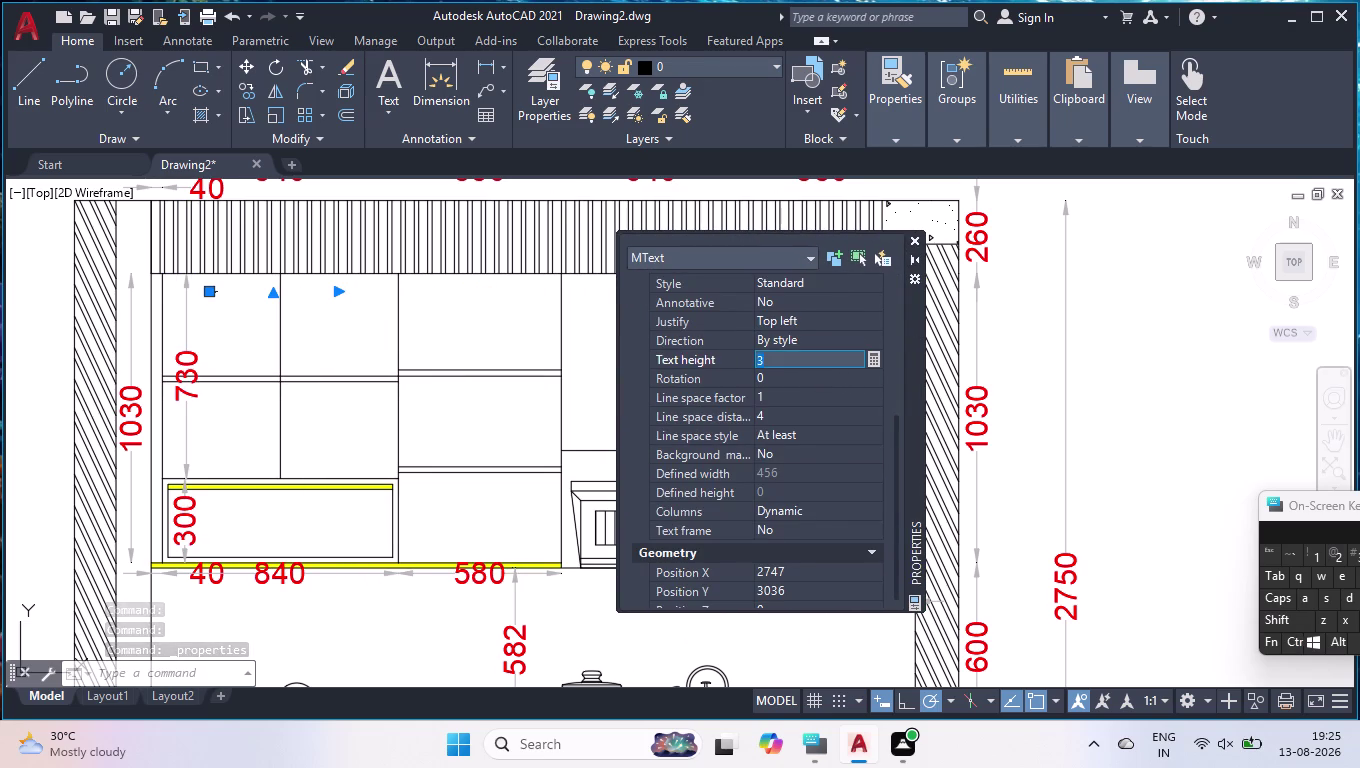
text(50)
key(Return)
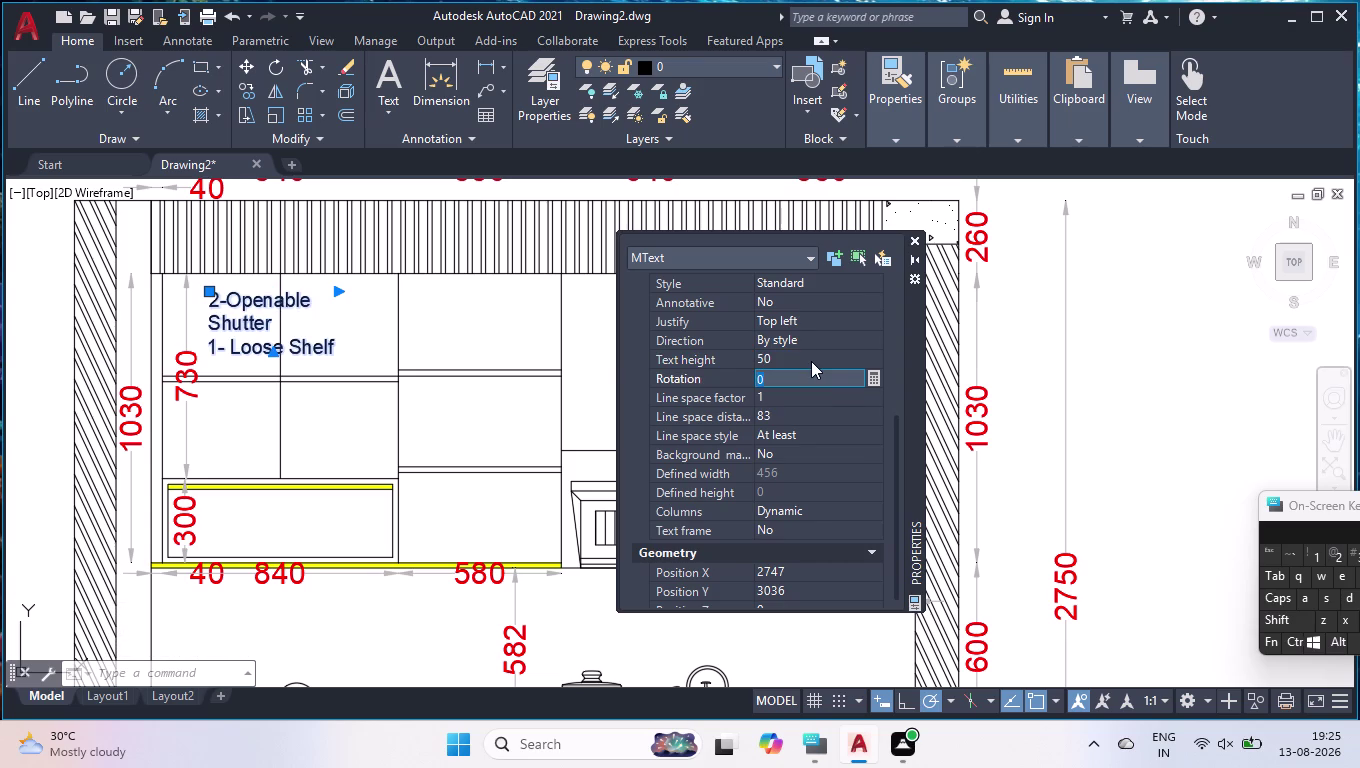
Widen the note so 'Openable Shutter' fits on one line, and close Properties.
click(335, 292)
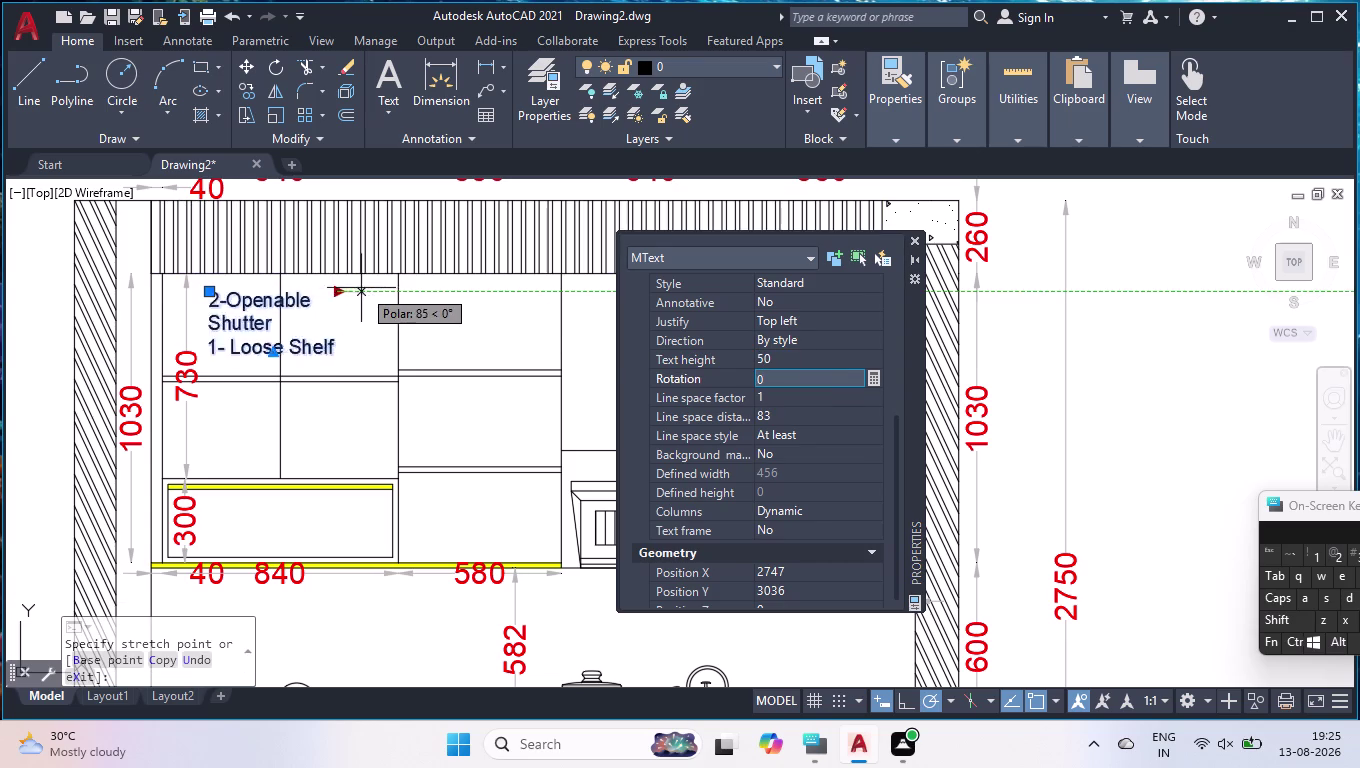
click(387, 290)
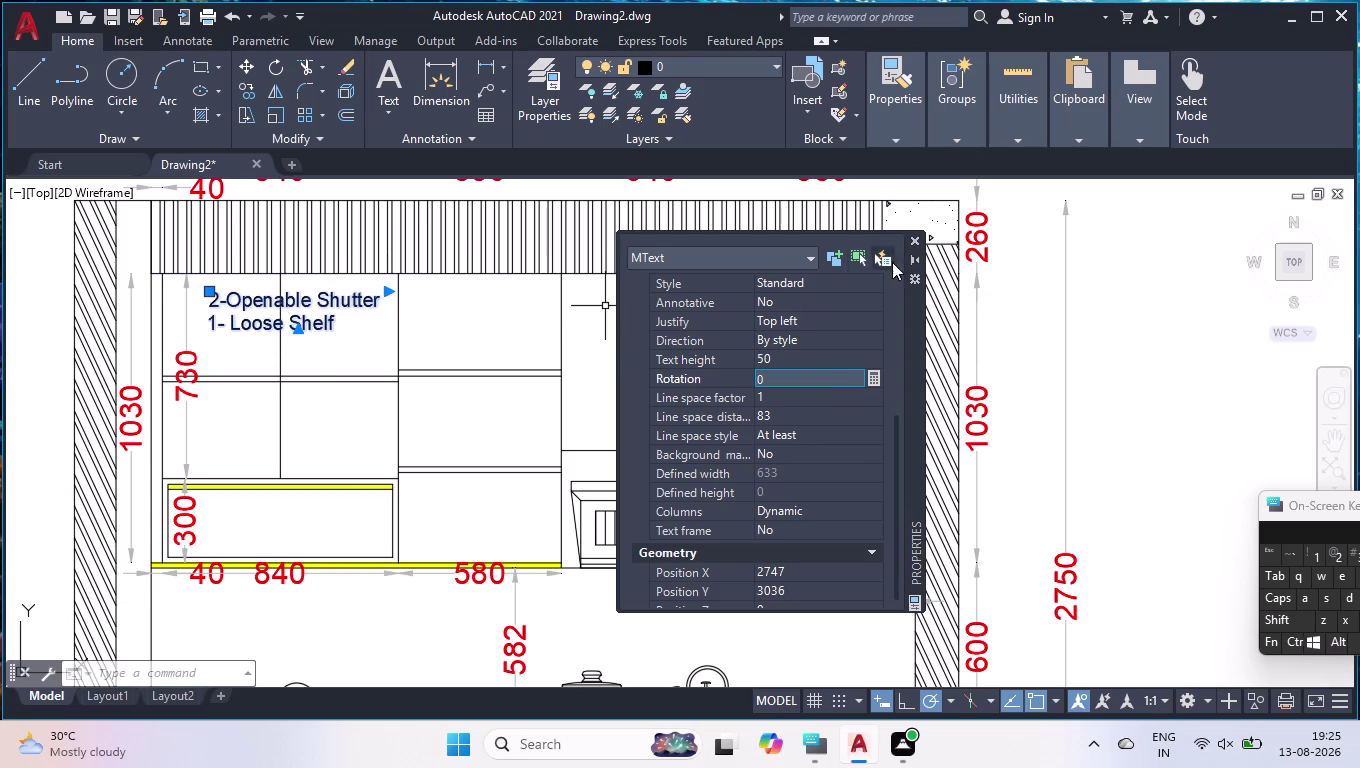
click(914, 238)
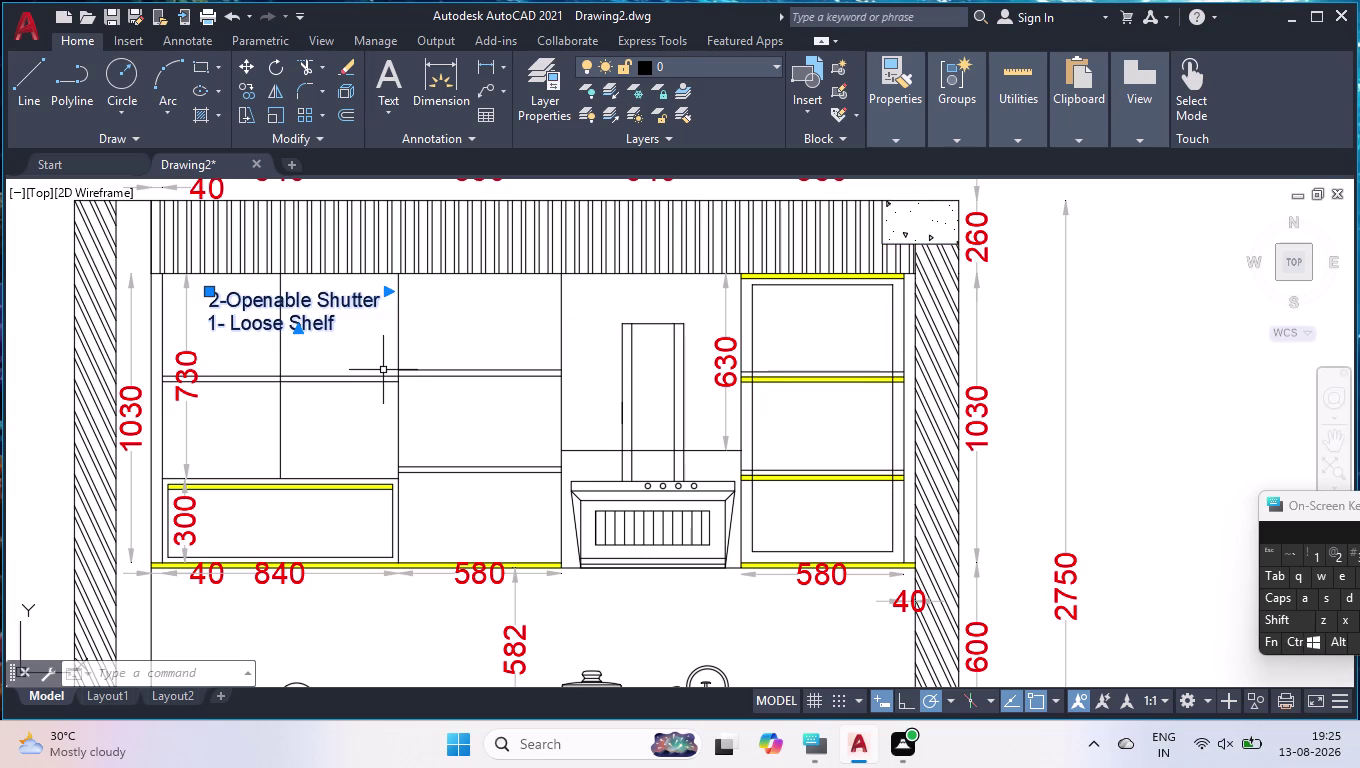
key(Return)
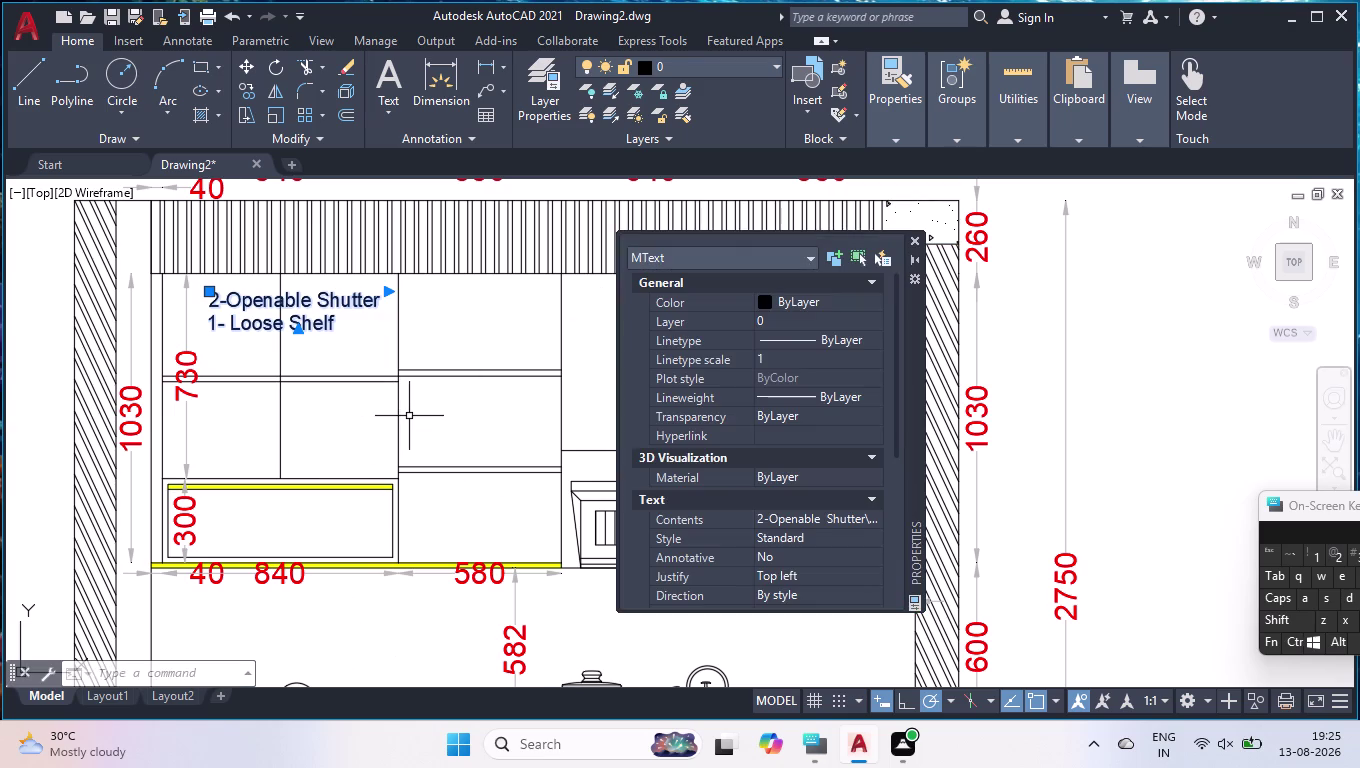
click(917, 242)
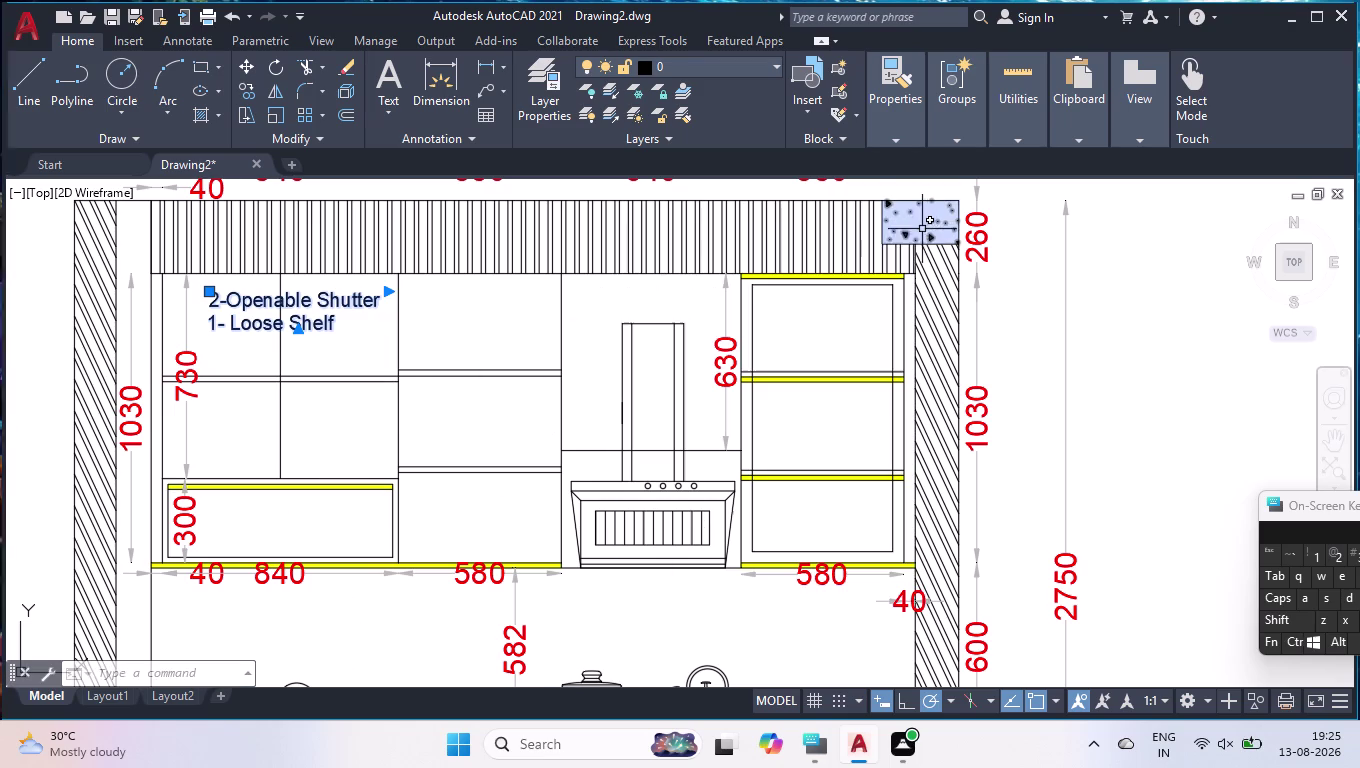
scroll(down, 3)
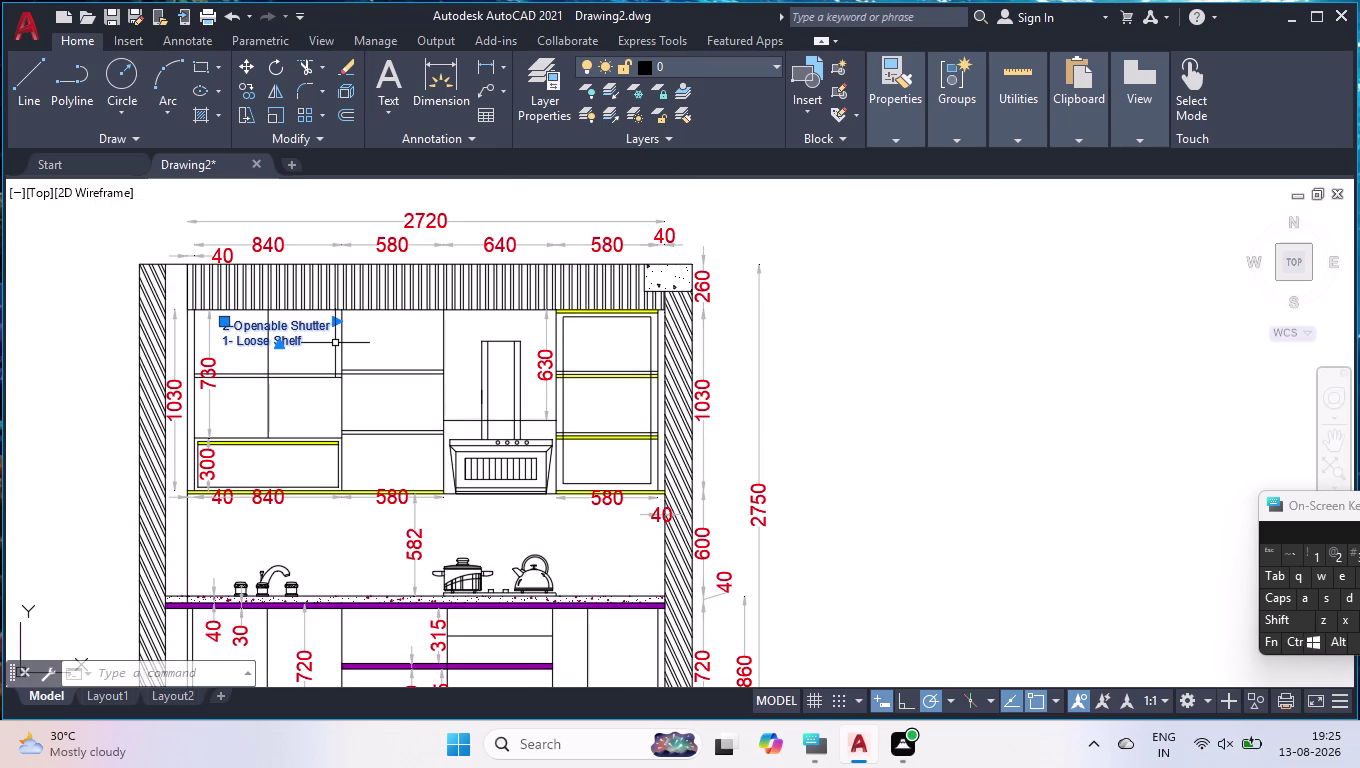
Copy the cabinet note into the middle, next and right wall cabinets.
text(c)
text(op)
key(Return)
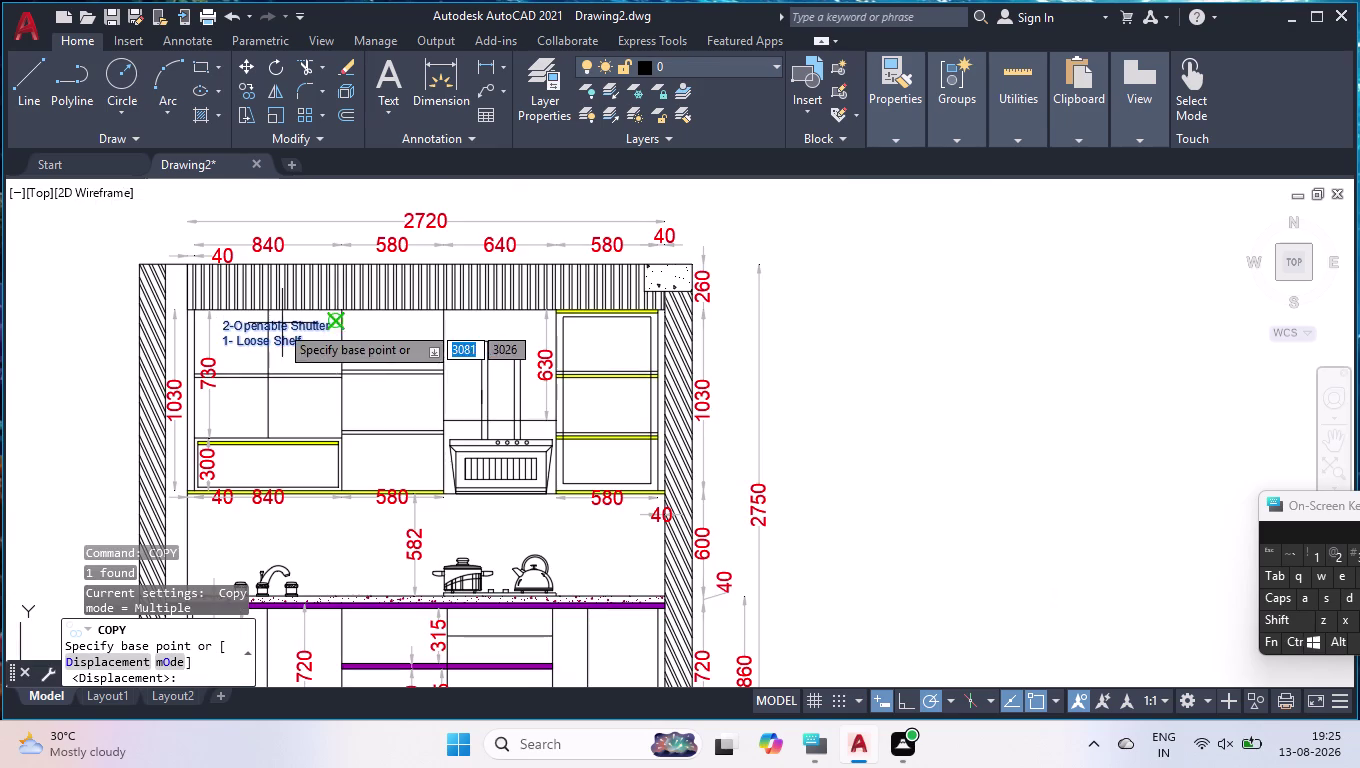
click(226, 322)
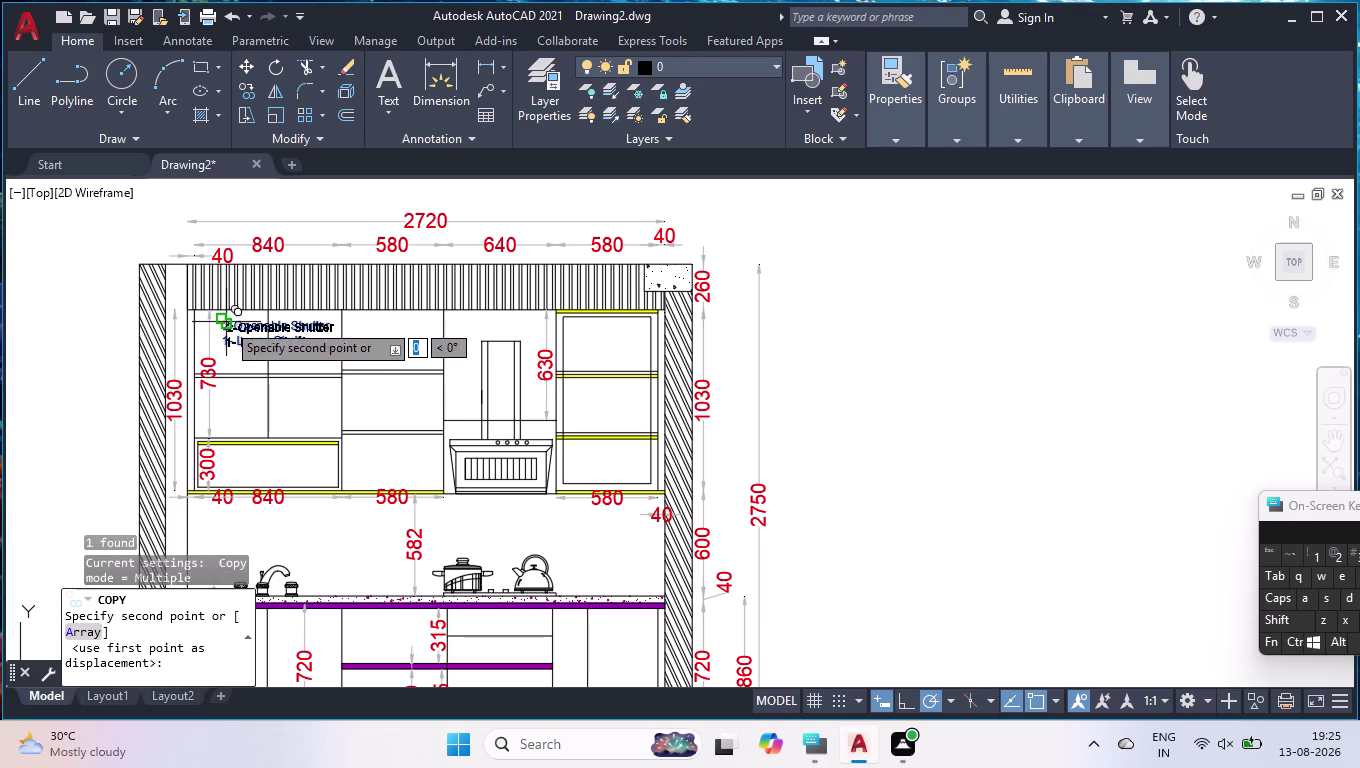
click(339, 323)
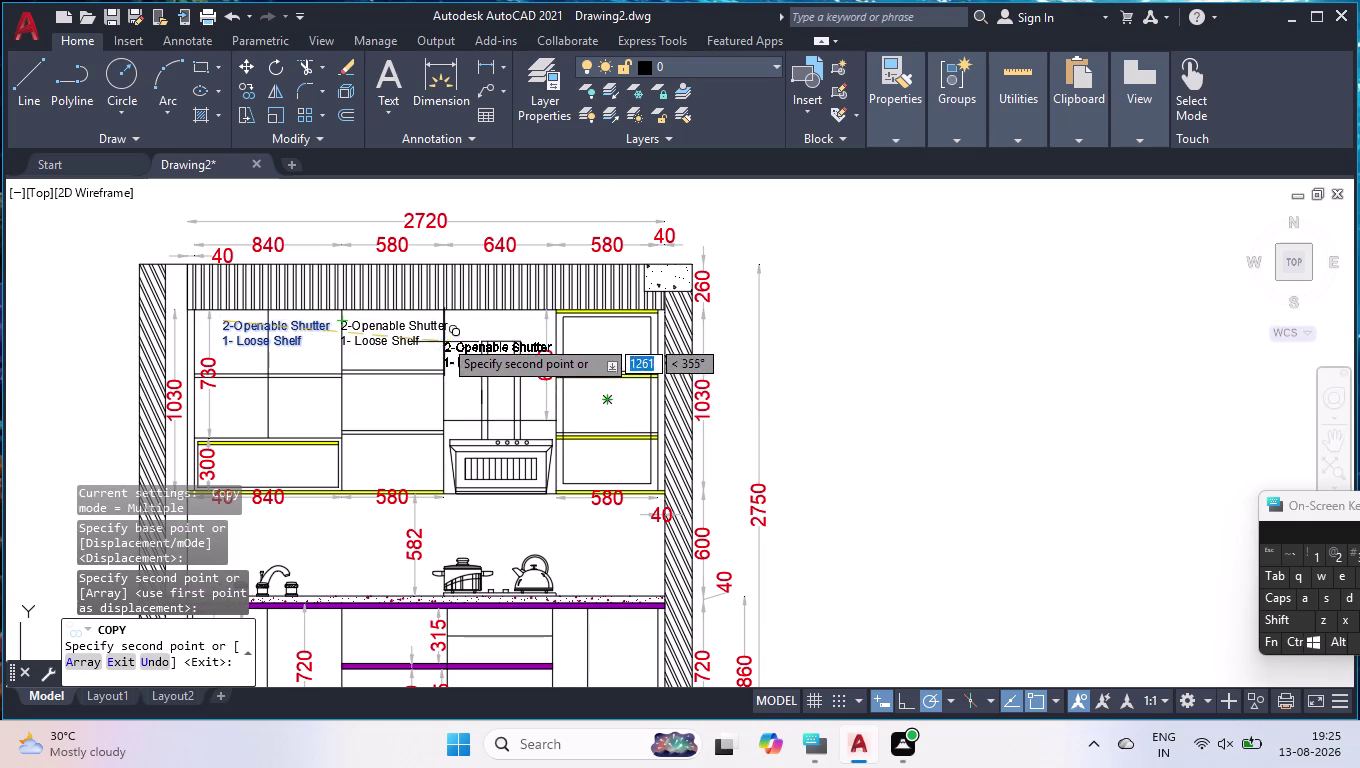
scroll(up, 3)
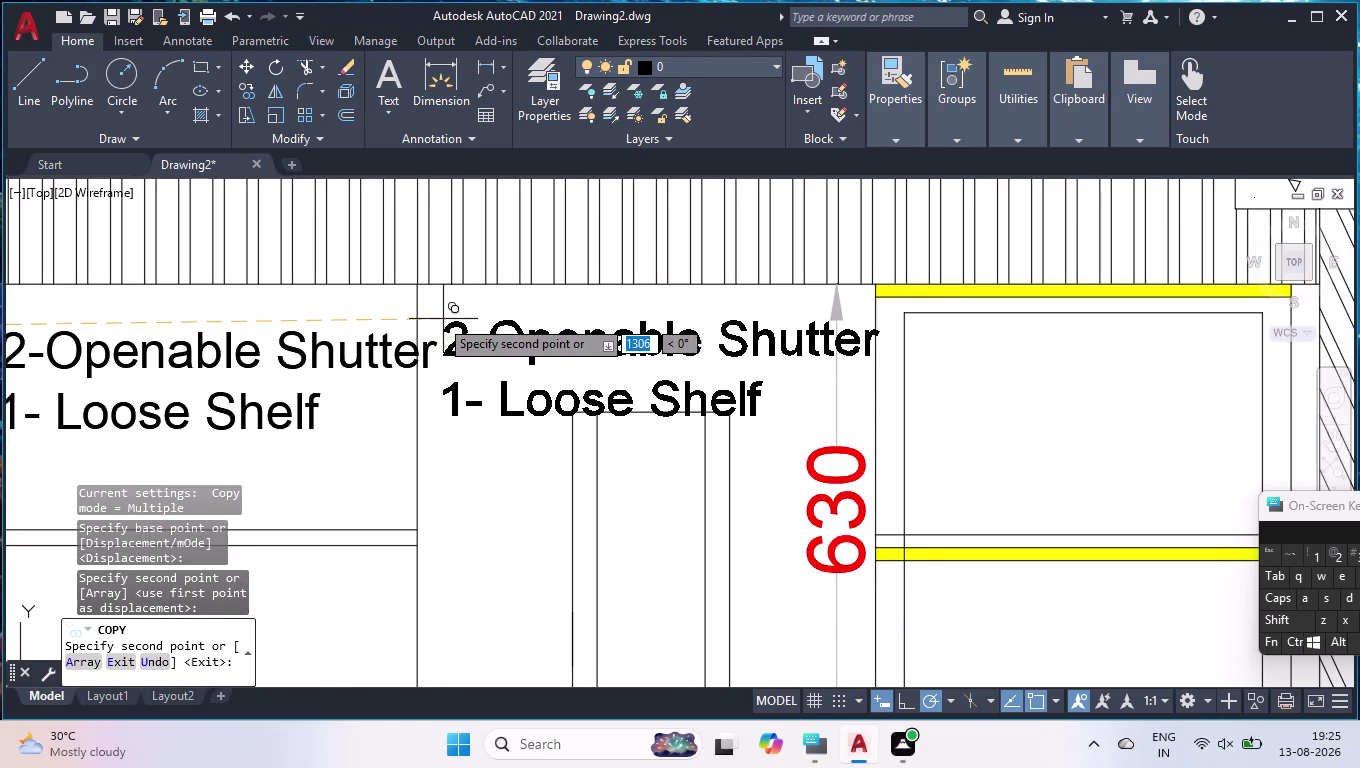
click(434, 315)
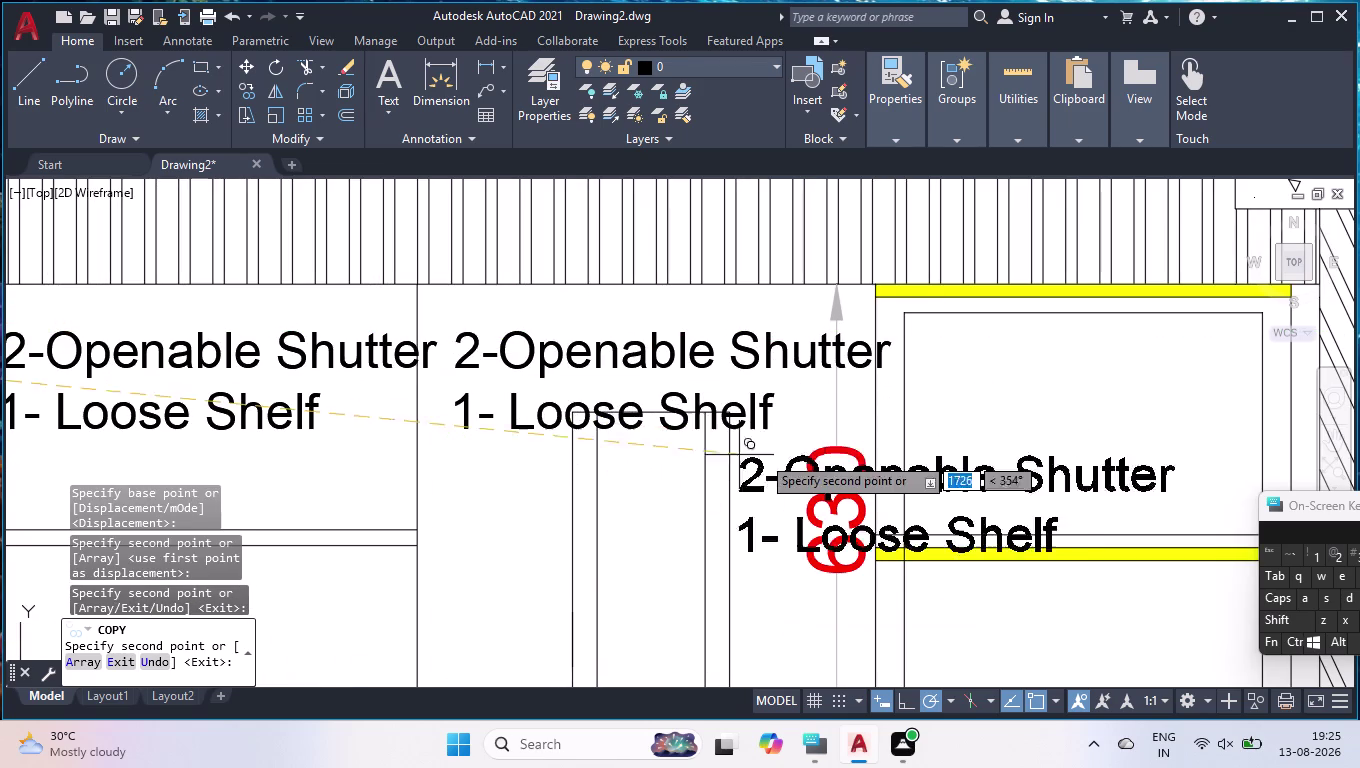
click(907, 331)
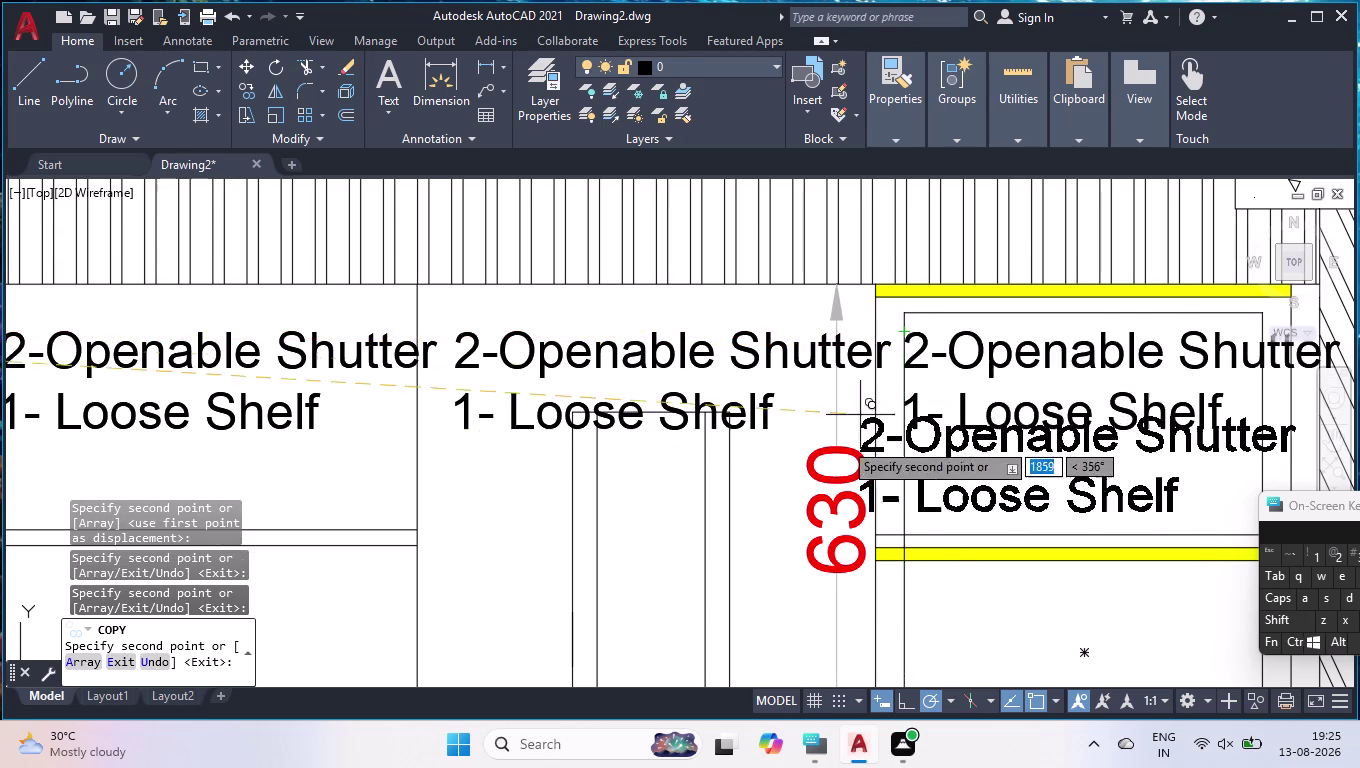
Place one more copy of the note in the left base cabinet and finish copying.
scroll(down, 3)
scroll(down, 3)
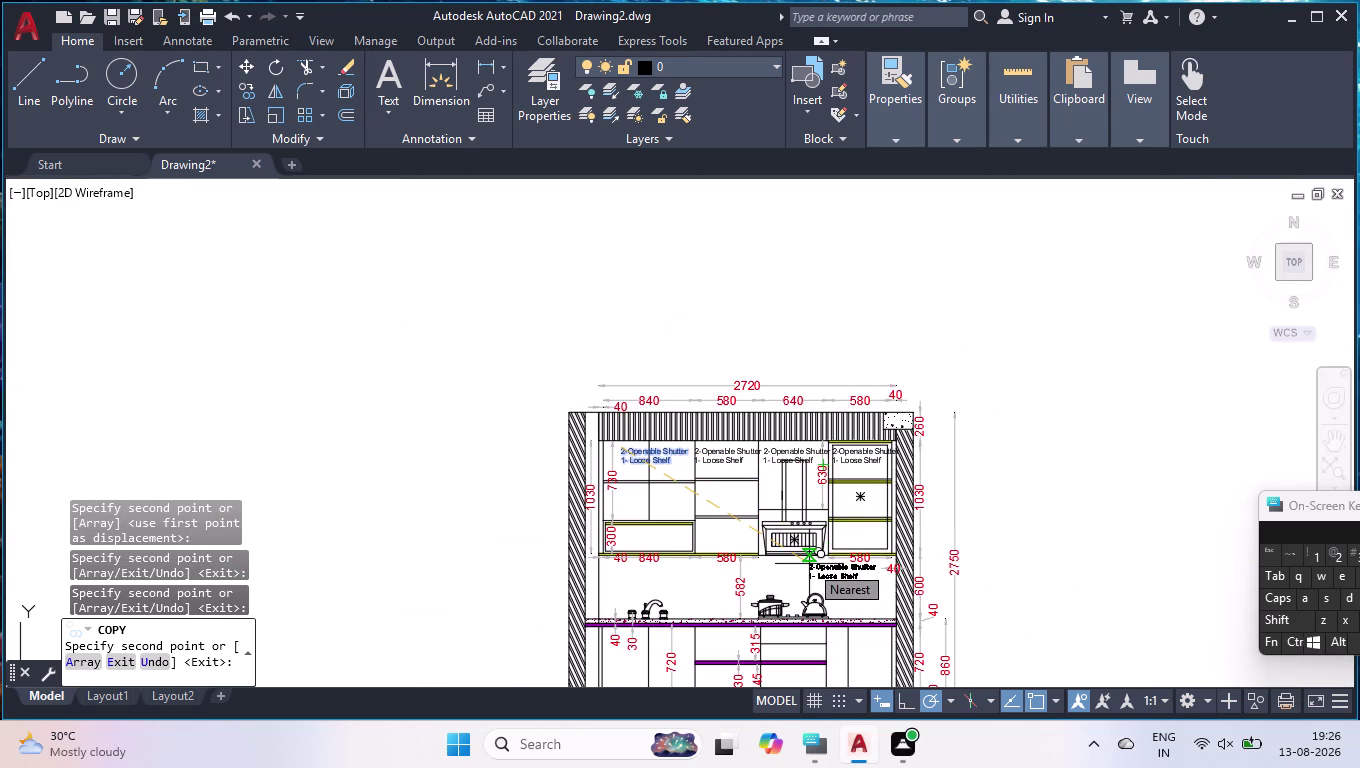
scroll(down, 3)
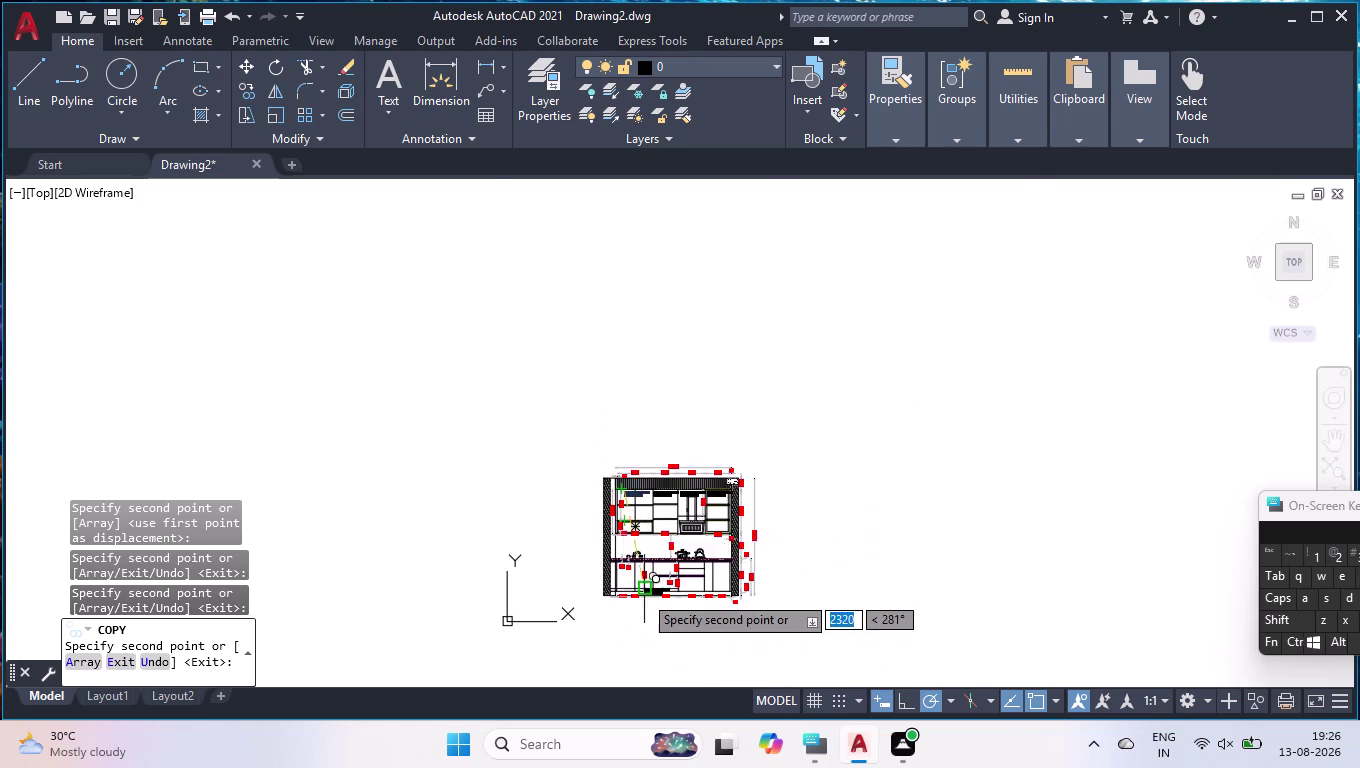
scroll(up, 3)
scroll(up, 3)
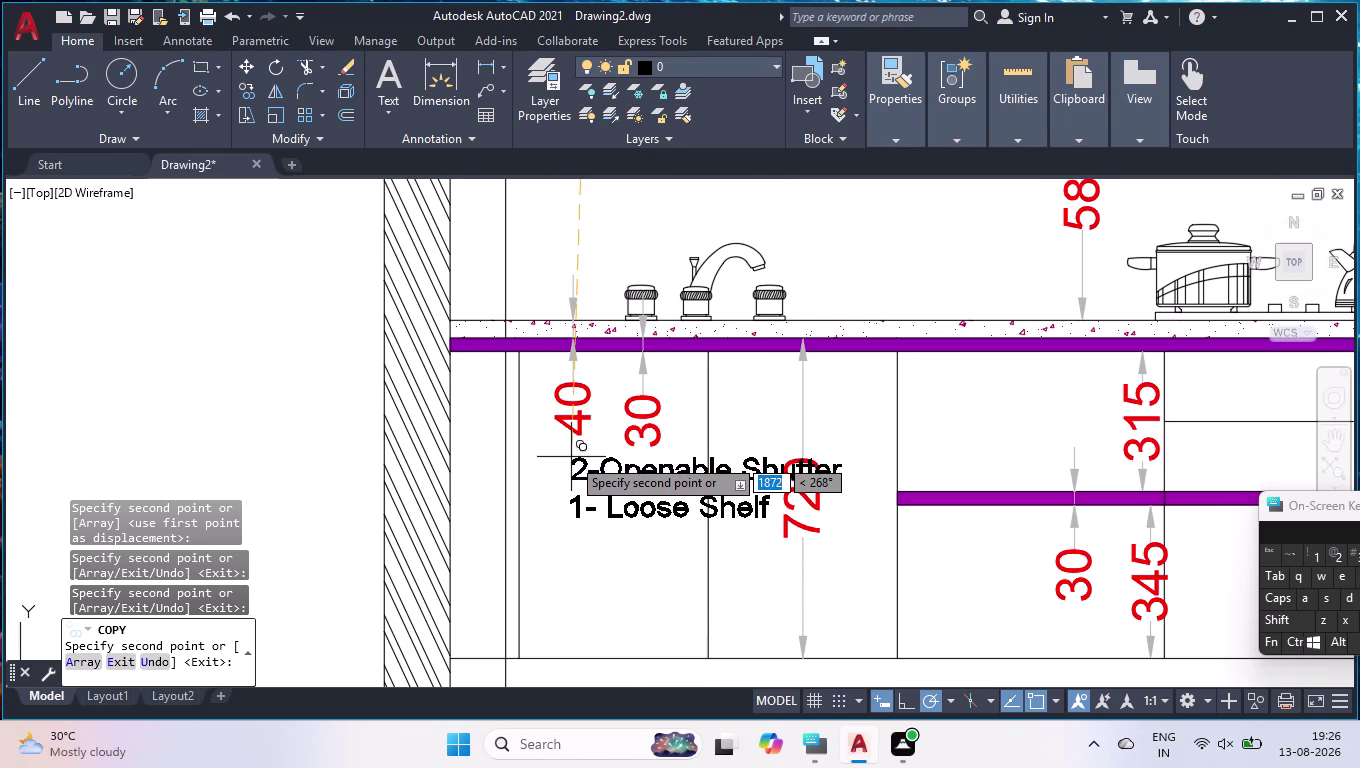
click(571, 457)
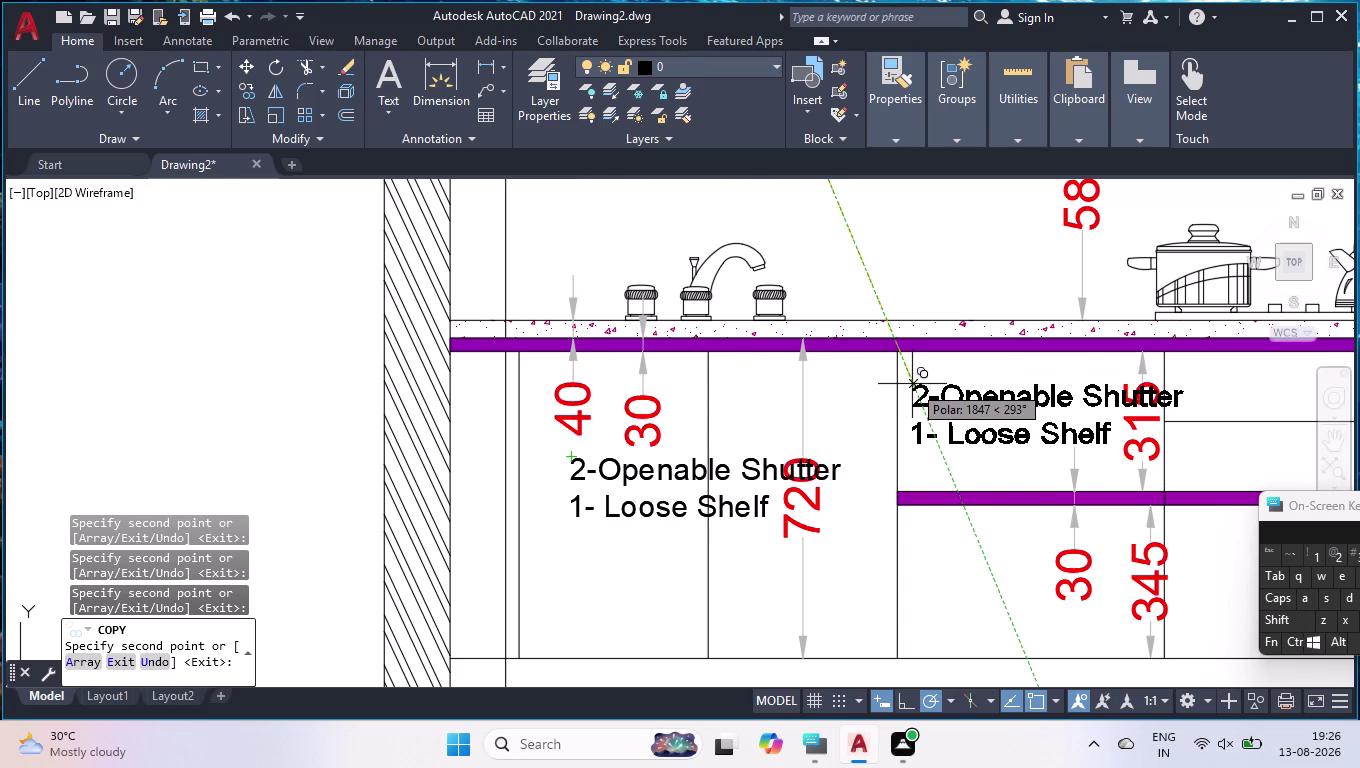
key(Return)
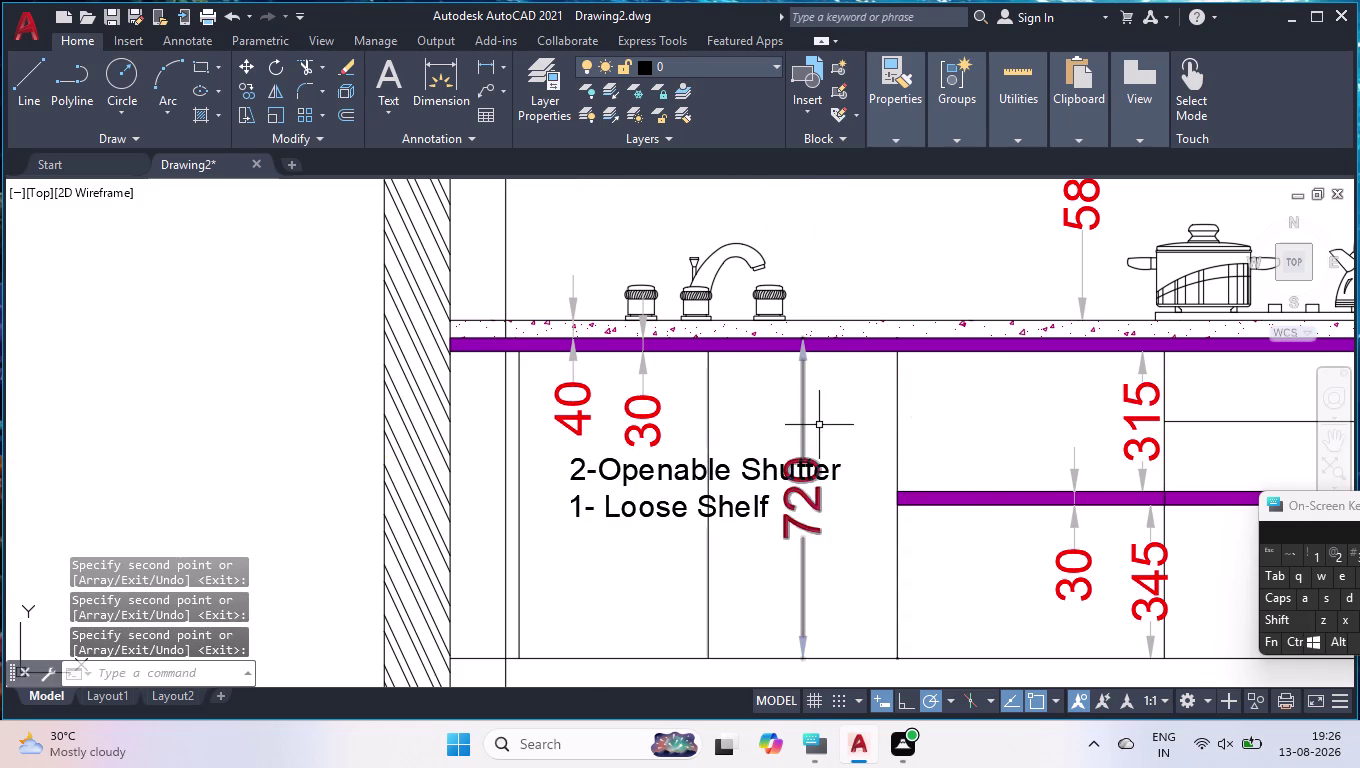
Shift the 720 dimension to the sink cabinet's left edge, resnapping both measuring points with Ortho.
click(802, 422)
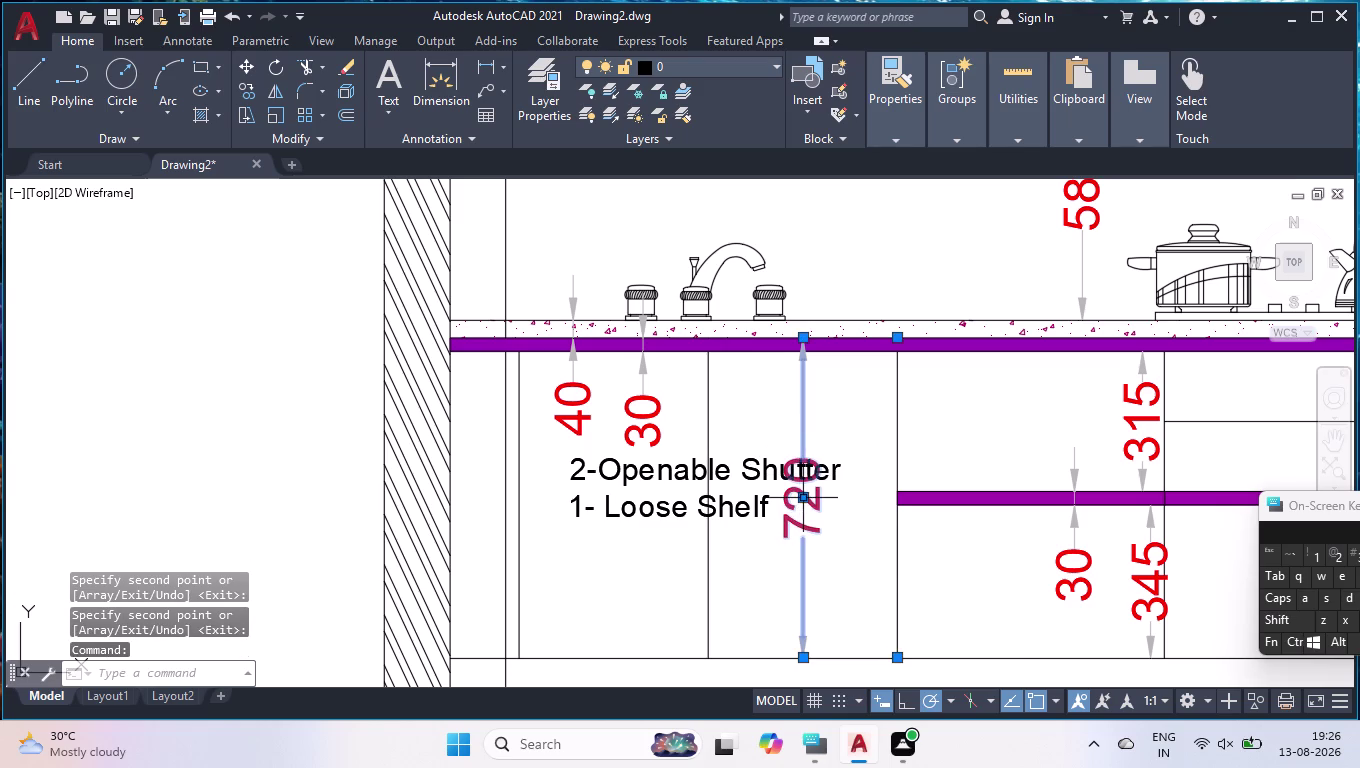
click(805, 495)
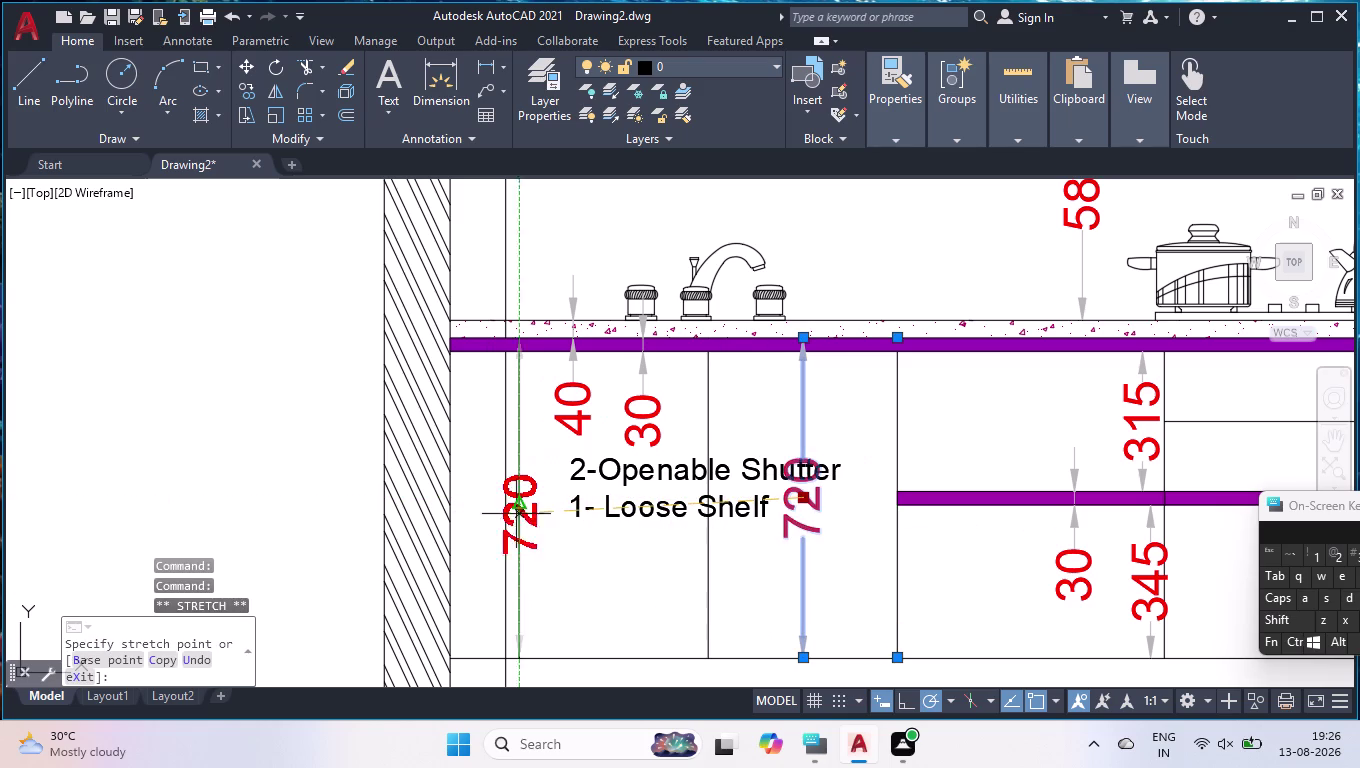
click(535, 512)
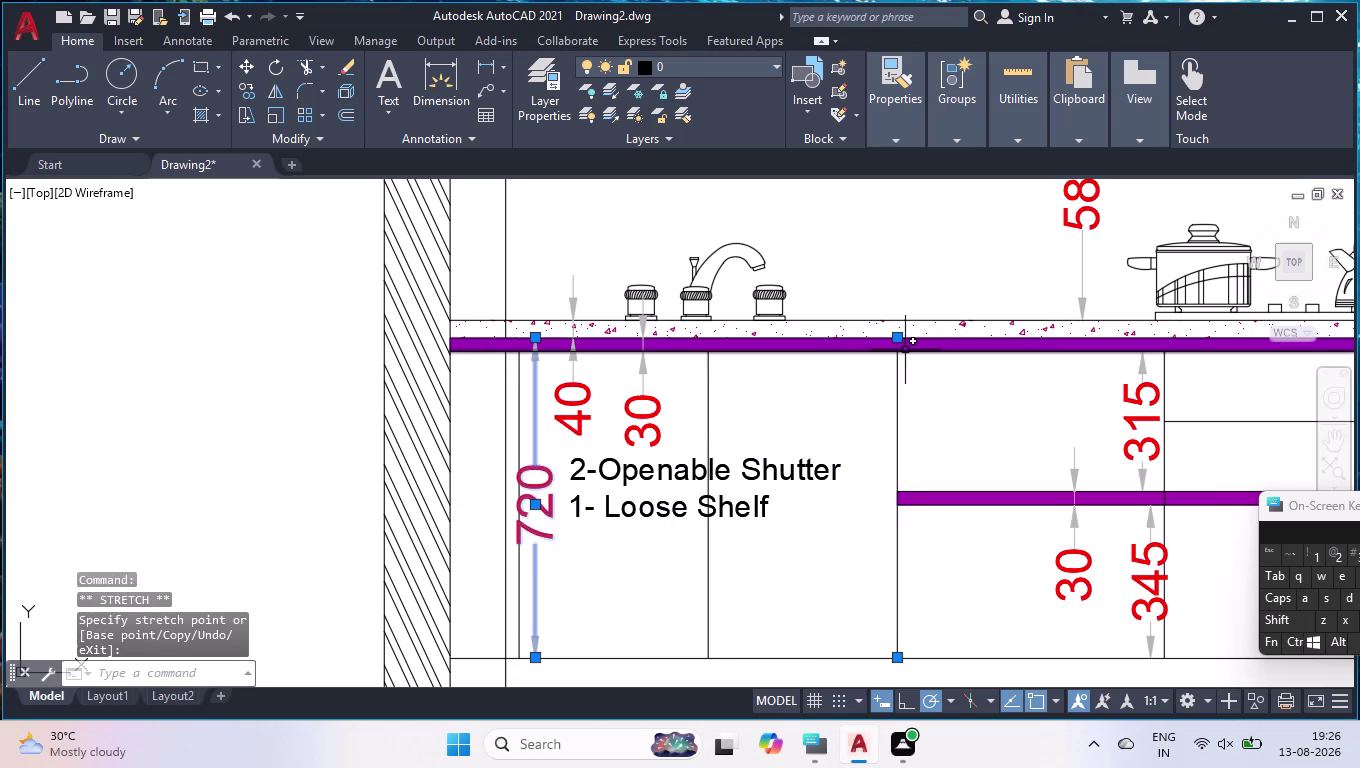
click(900, 341)
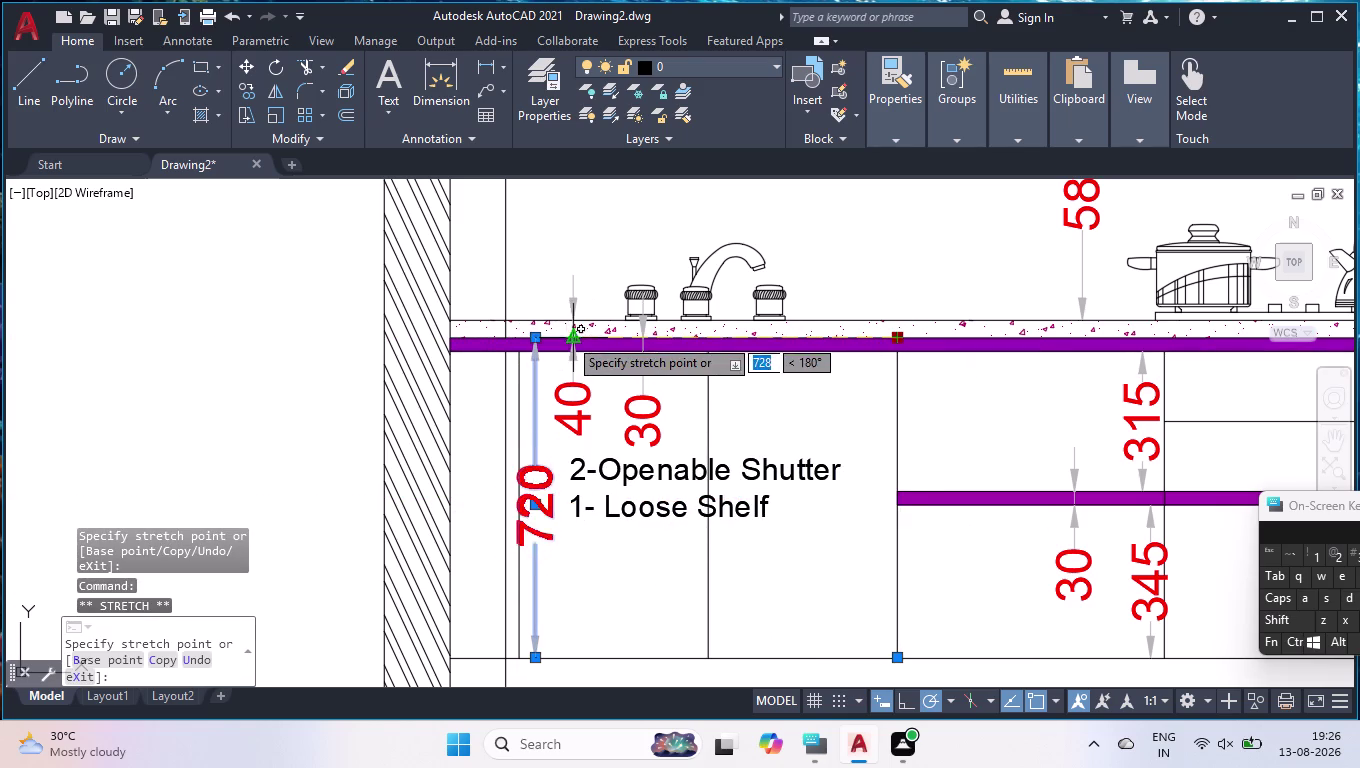
click(554, 335)
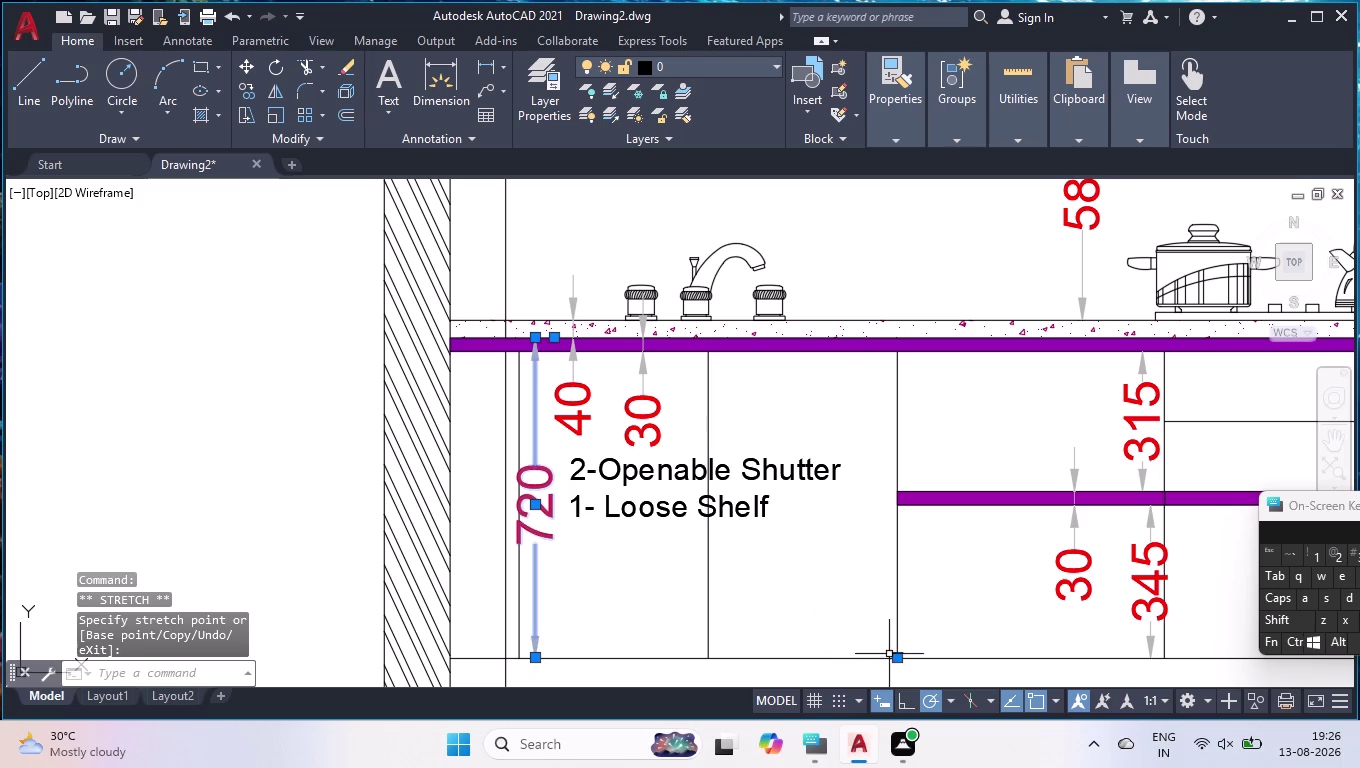
click(897, 660)
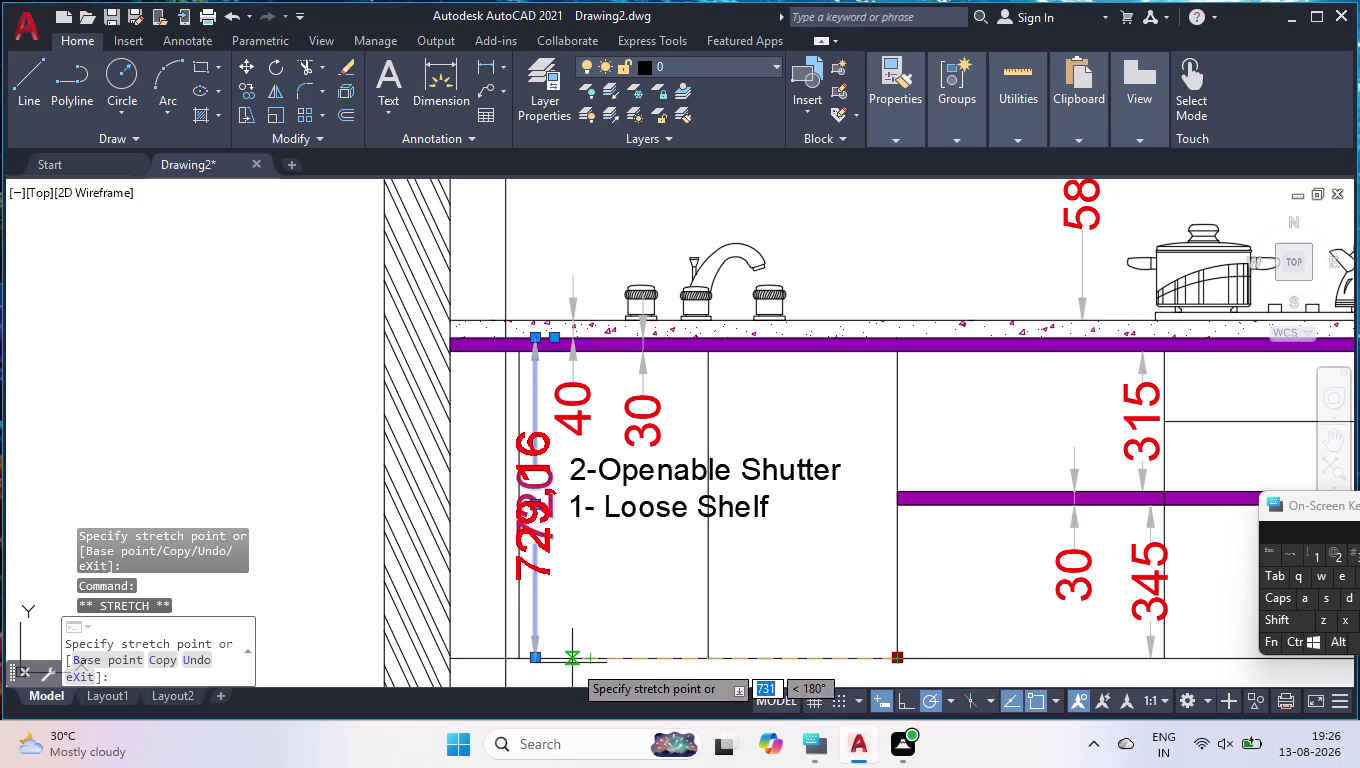
scroll(up, 3)
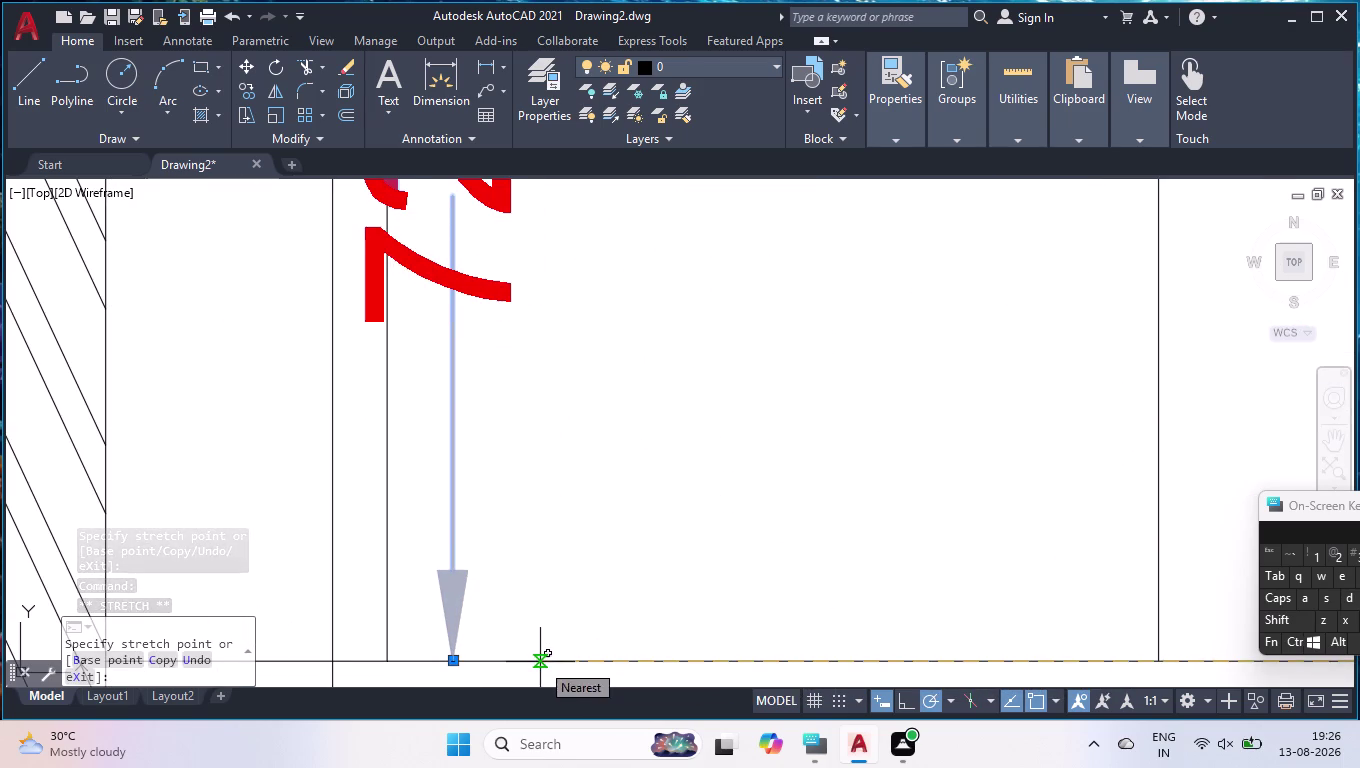
click(915, 706)
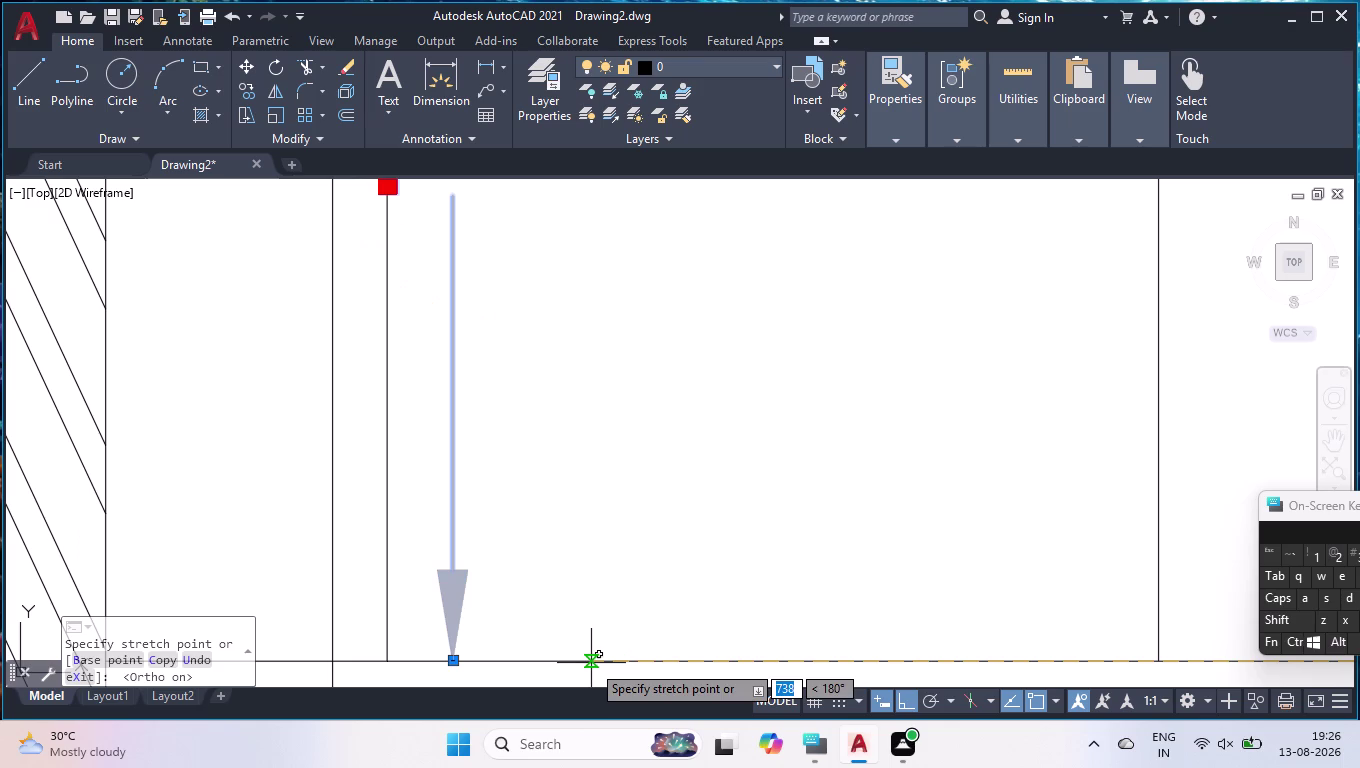
click(591, 663)
scroll(down, 3)
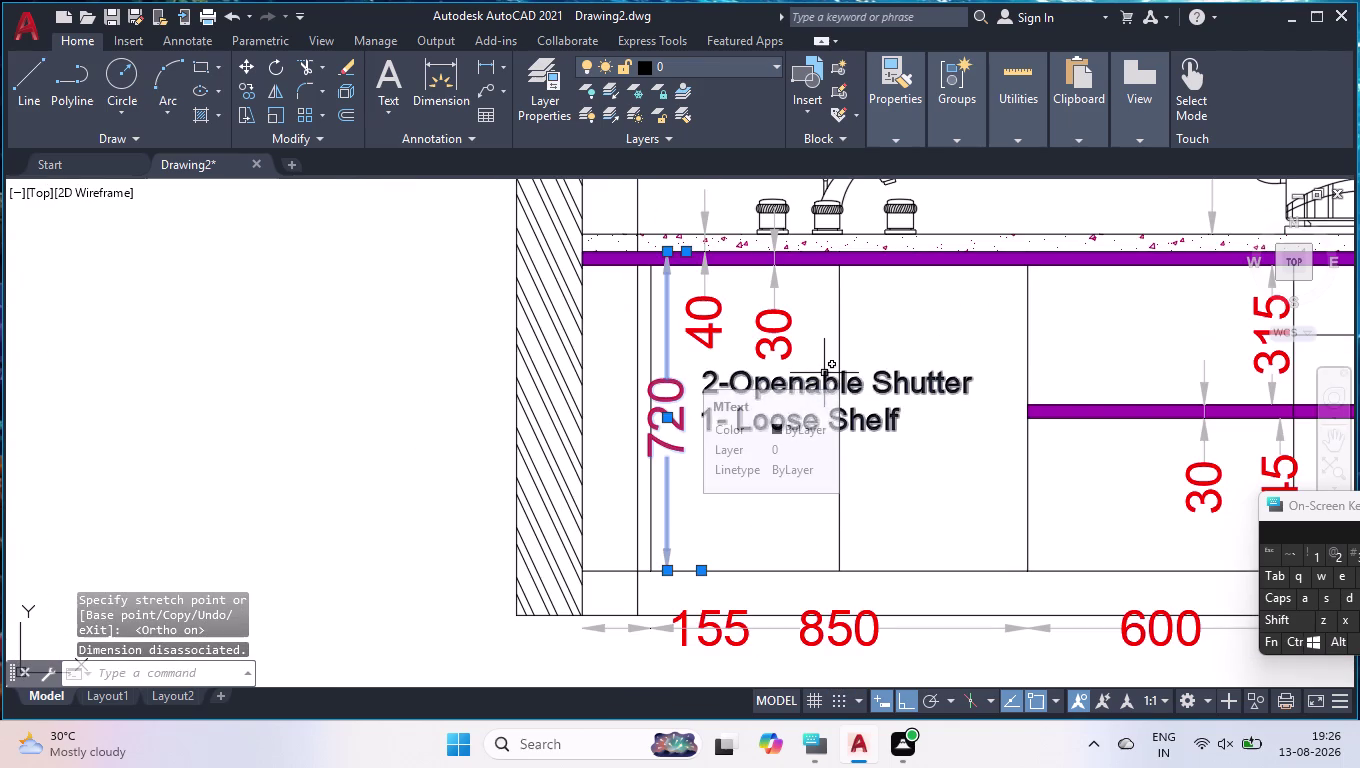
double_click(823, 383)
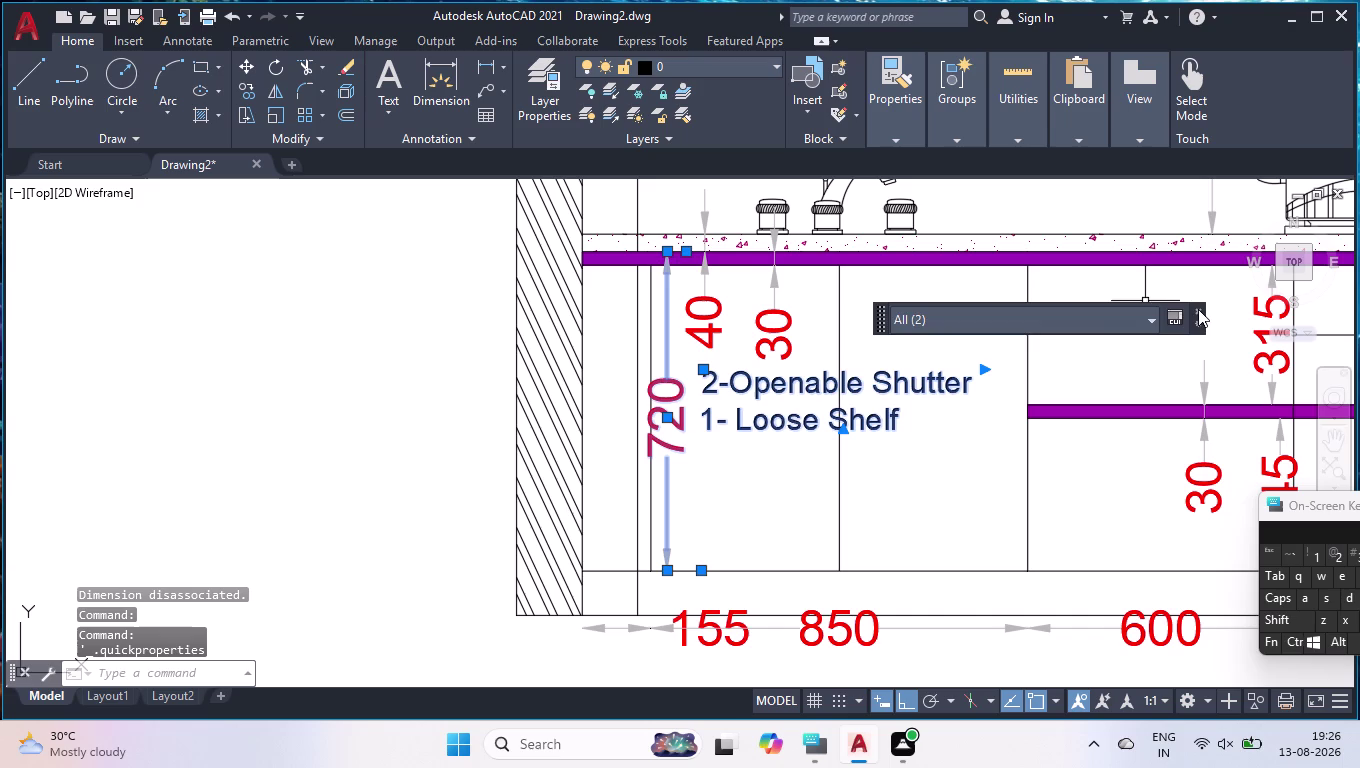
Clear the current selection and open the sink cabinet note for editing.
click(1198, 309)
key(Return)
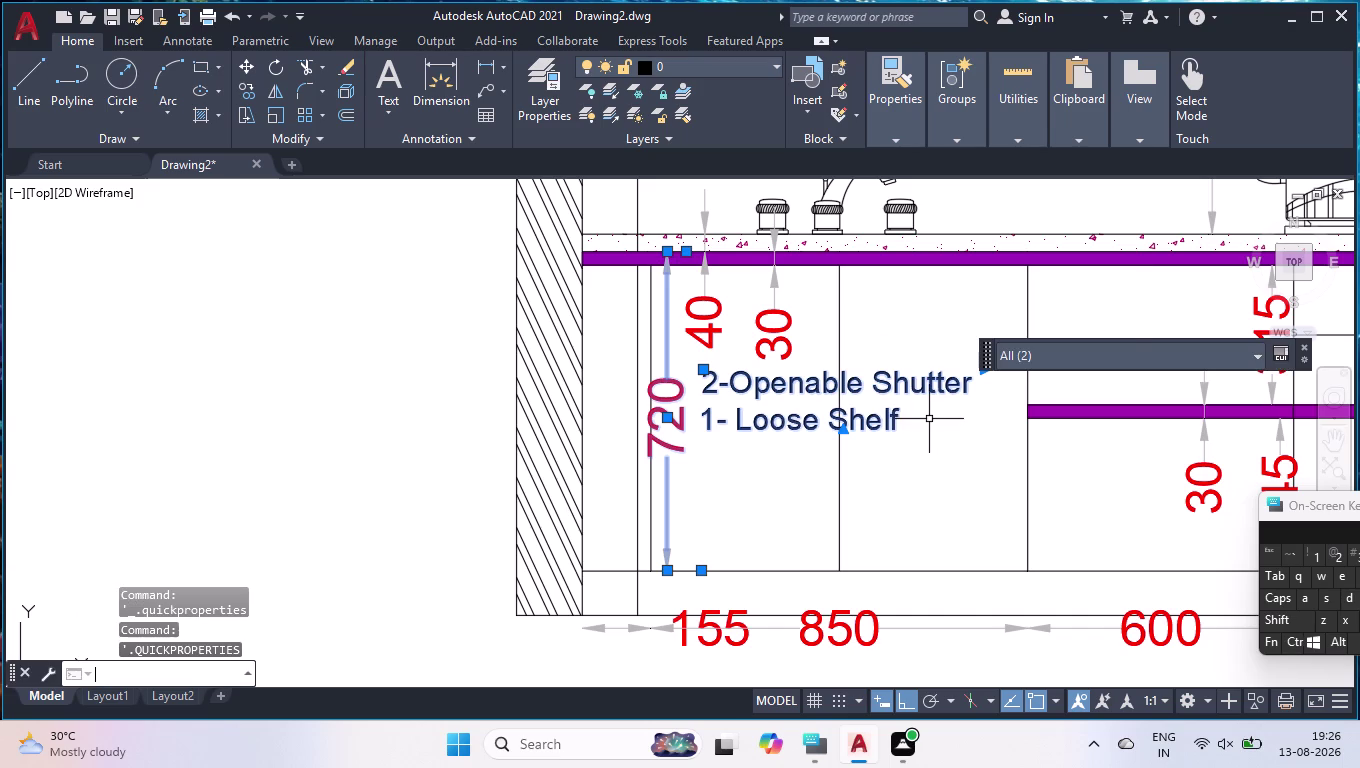
key(Escape)
key(Escape)
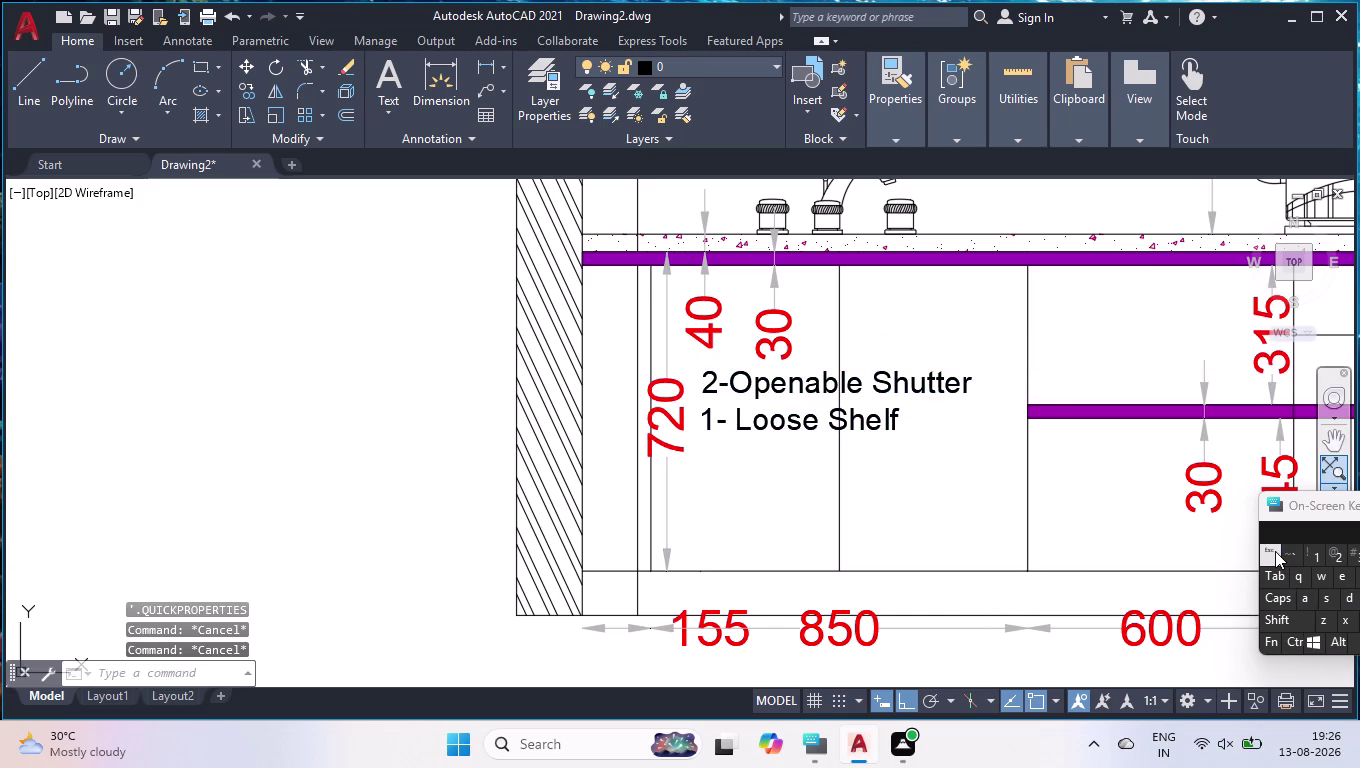
double_click(863, 389)
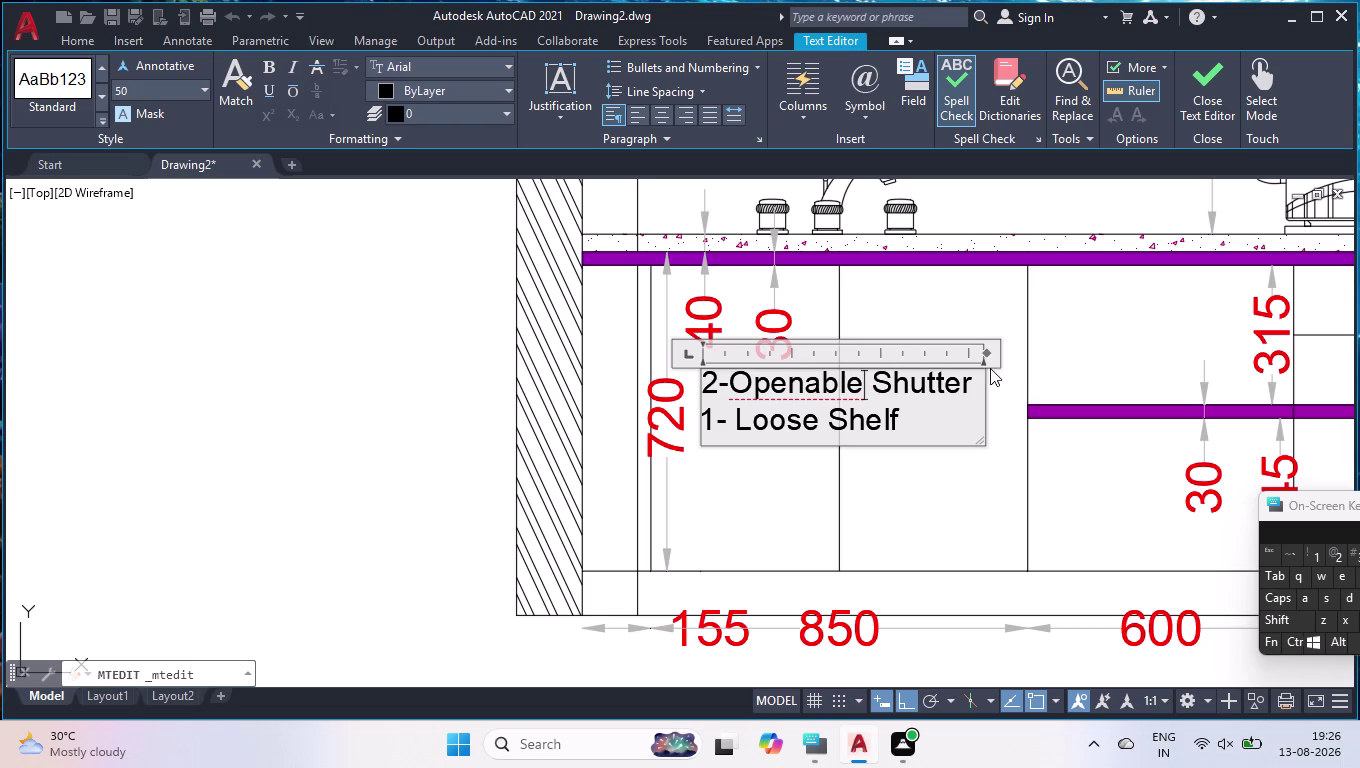
Replace the '1- Loose Shelf' line with 'Sink Unit' and 'RO Under Sink' lines.
drag(931, 427, 830, 427)
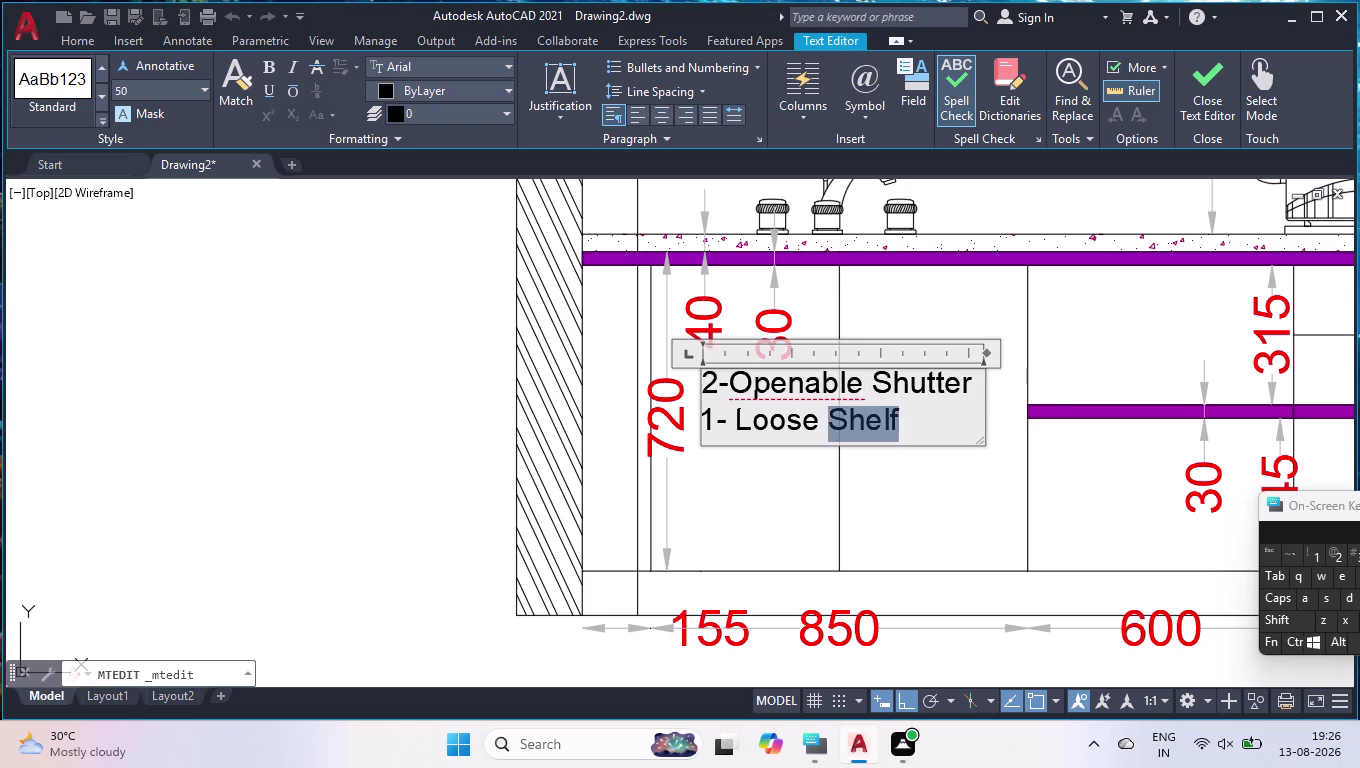
drag(830, 427, 699, 422)
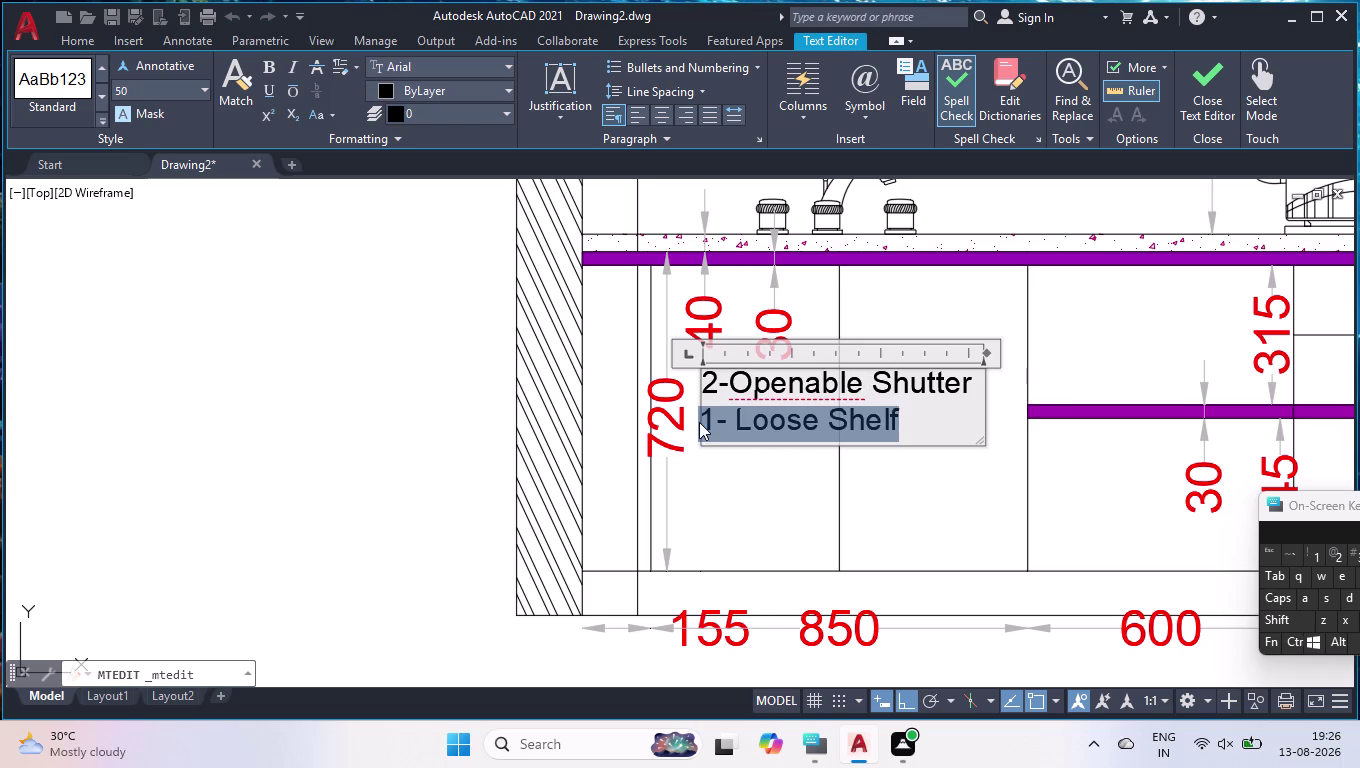
key(BackSpace)
key(Return)
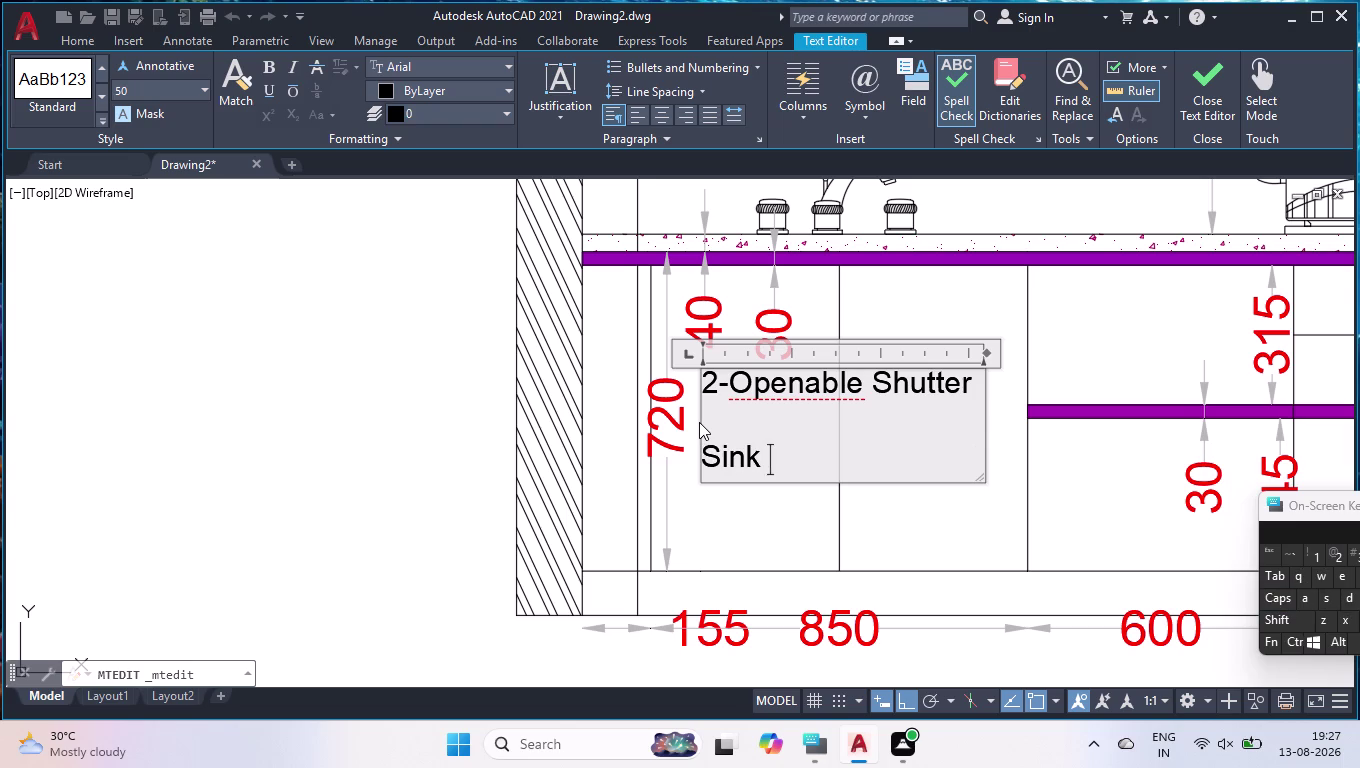
key(BackSpace)
key(t)
key(Return)
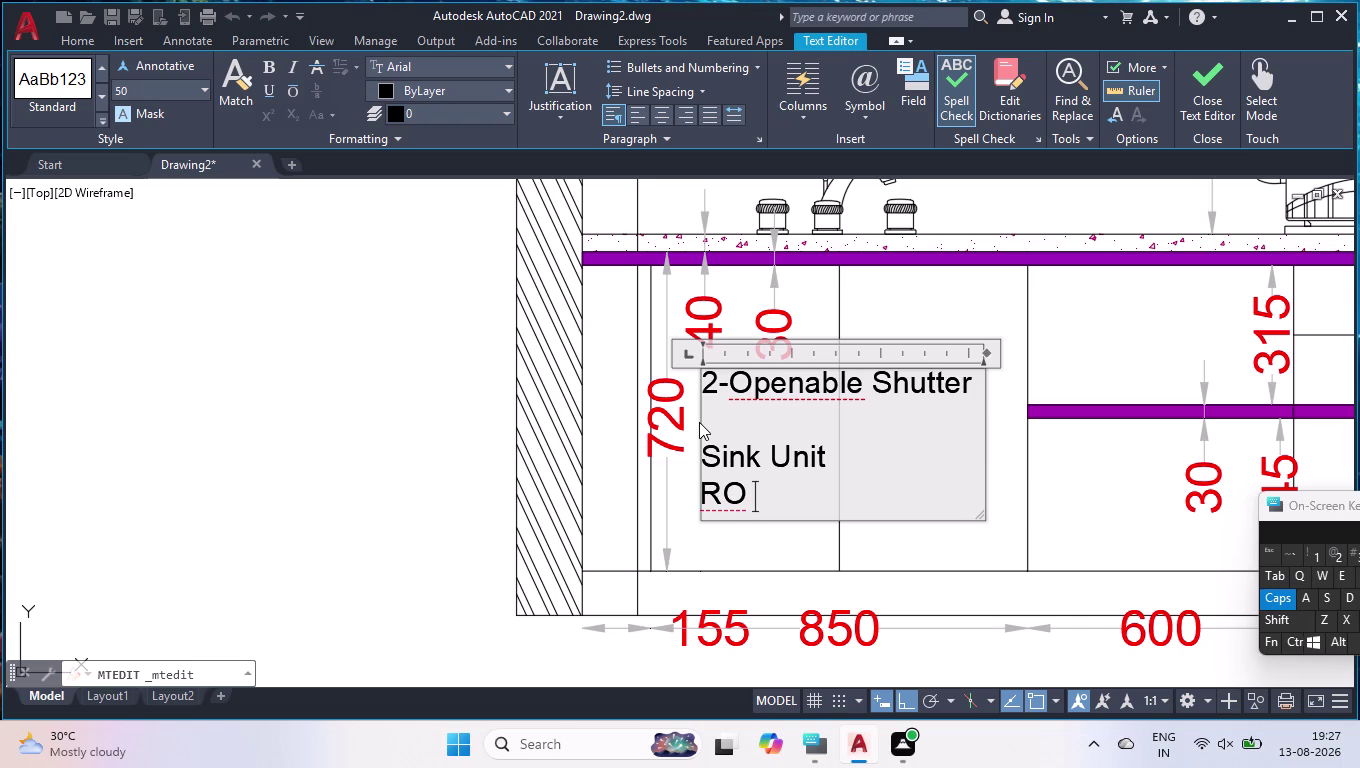
key(BackSpace)
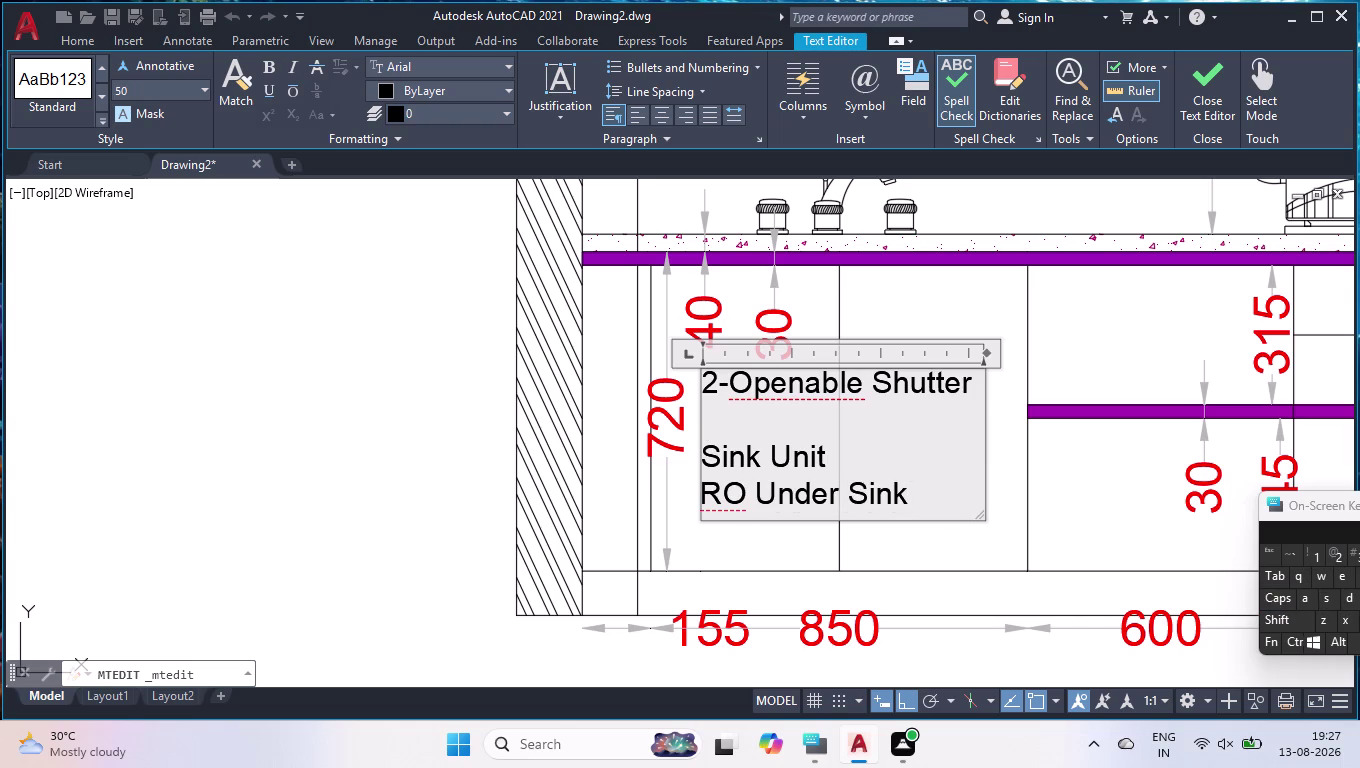
Add a blank line above 'RO Under Sink' and close the text editor.
click(834, 453)
key(Return)
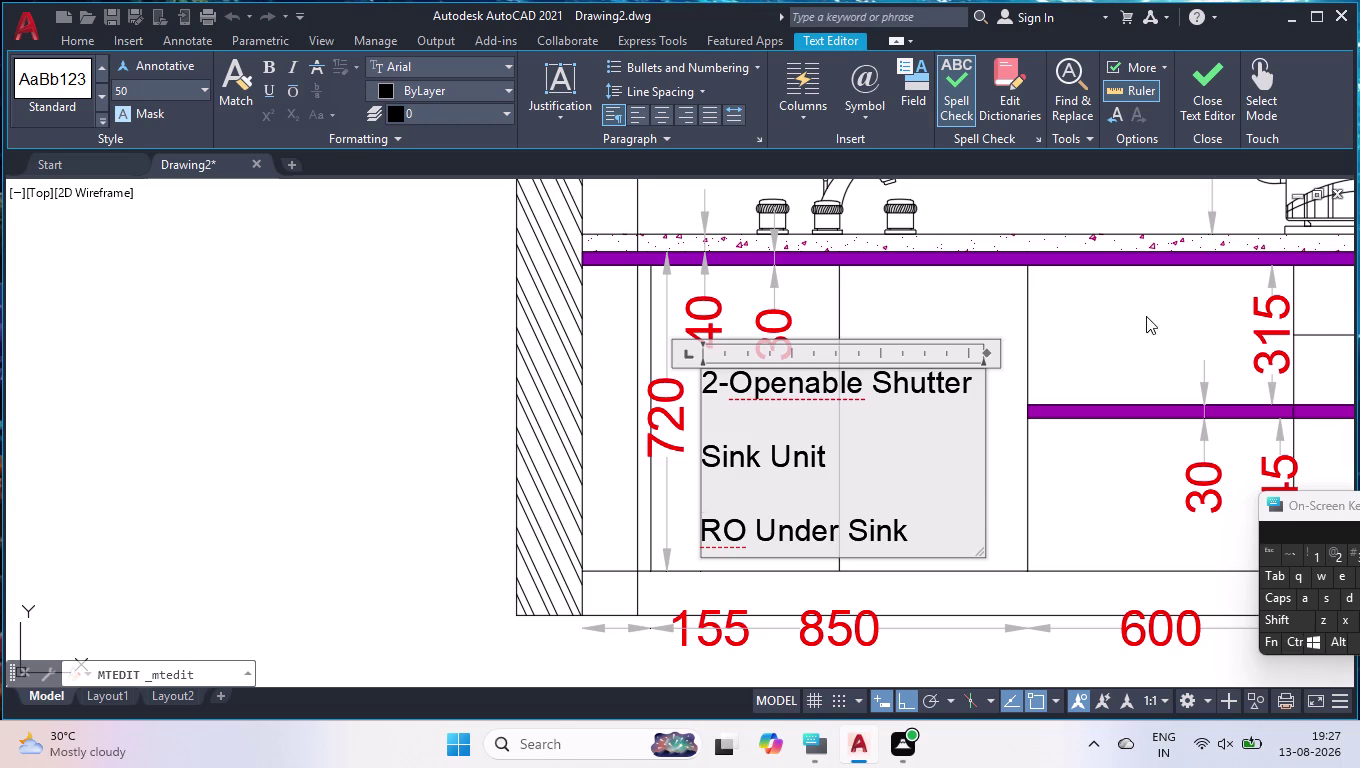
click(1144, 322)
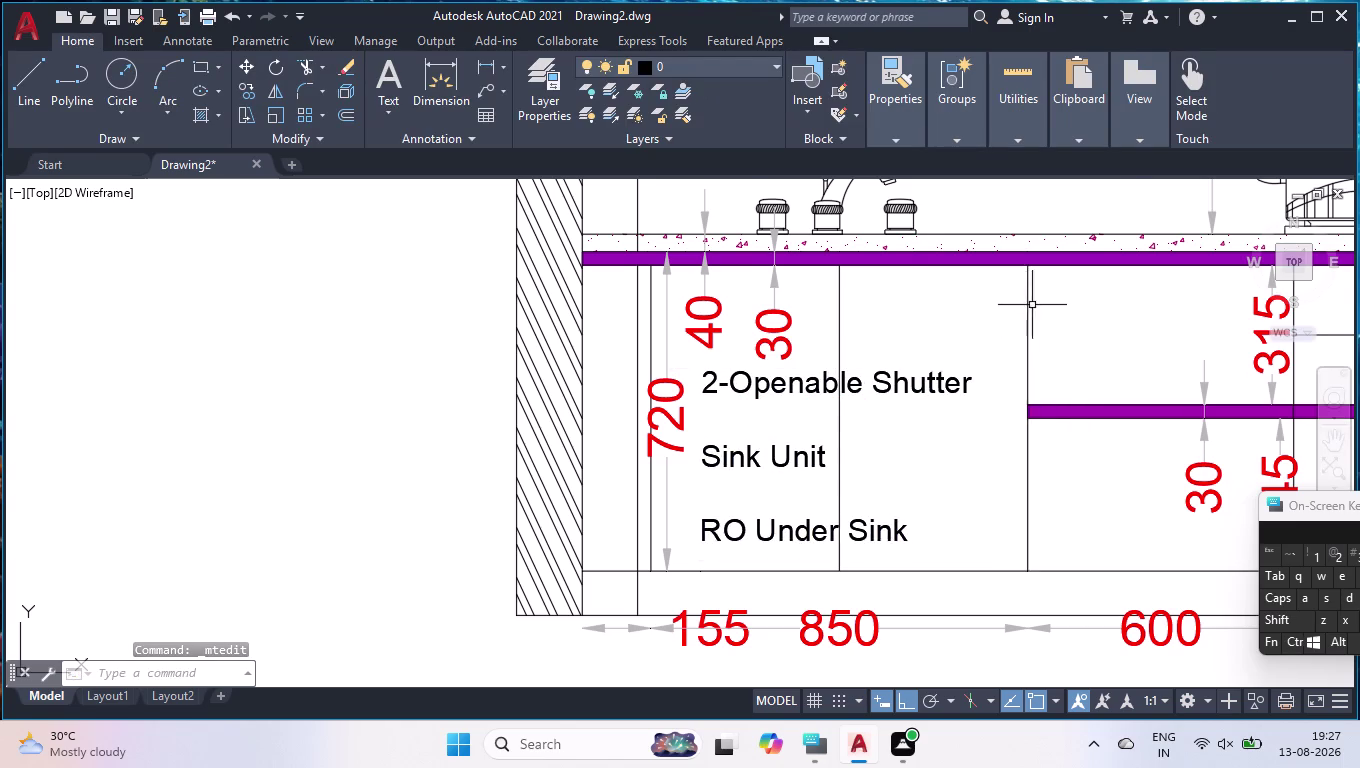
Change the upper cabinet note's shutter count from 2 to 1.
scroll(down, 3)
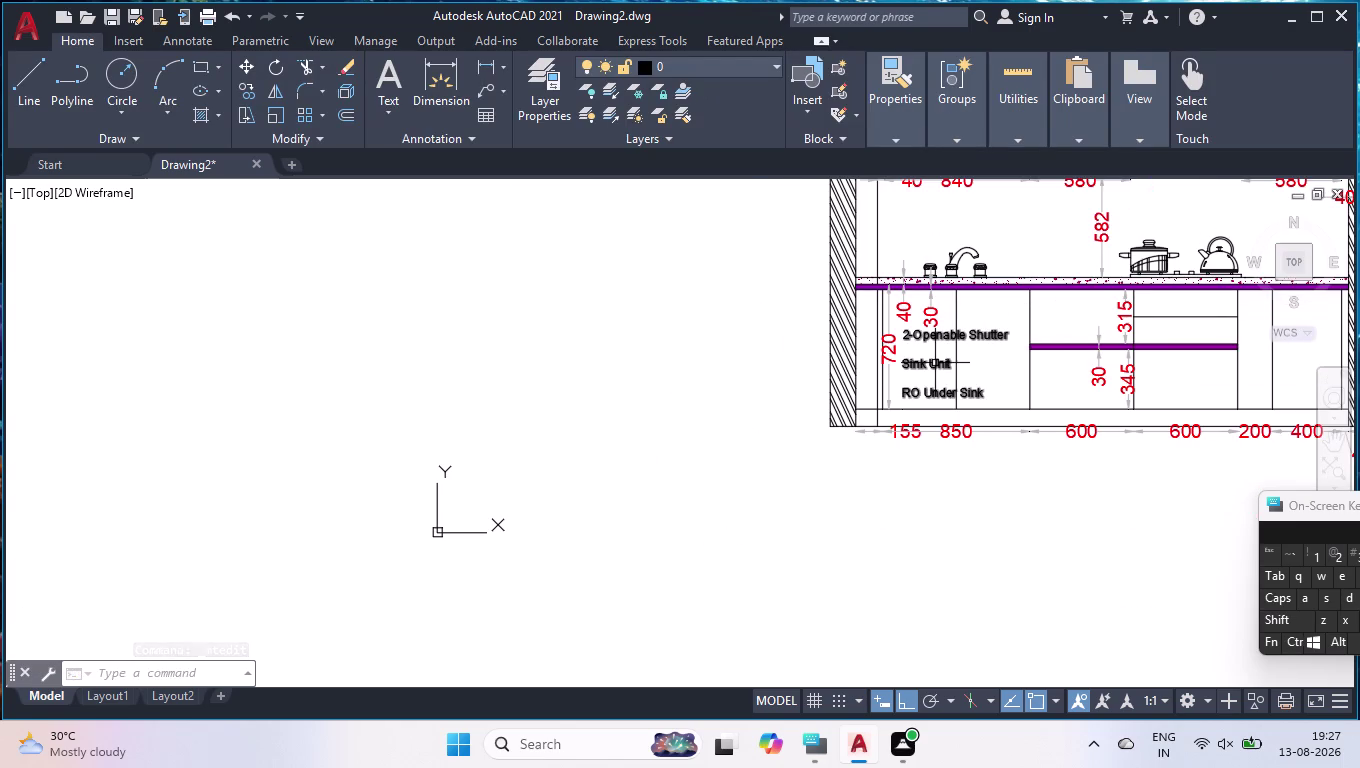
scroll(up, 3)
scroll(down, 3)
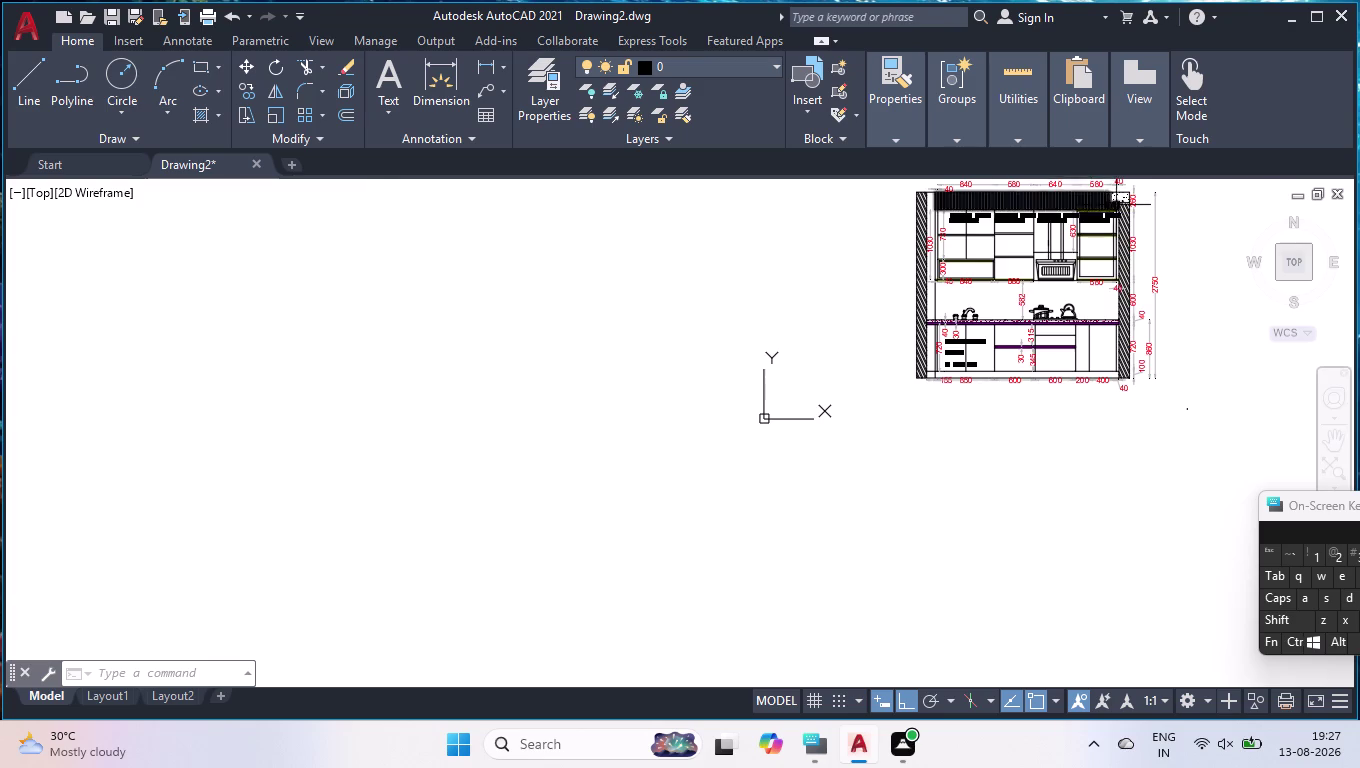
scroll(up, 3)
scroll(up, 3)
double_click(647, 237)
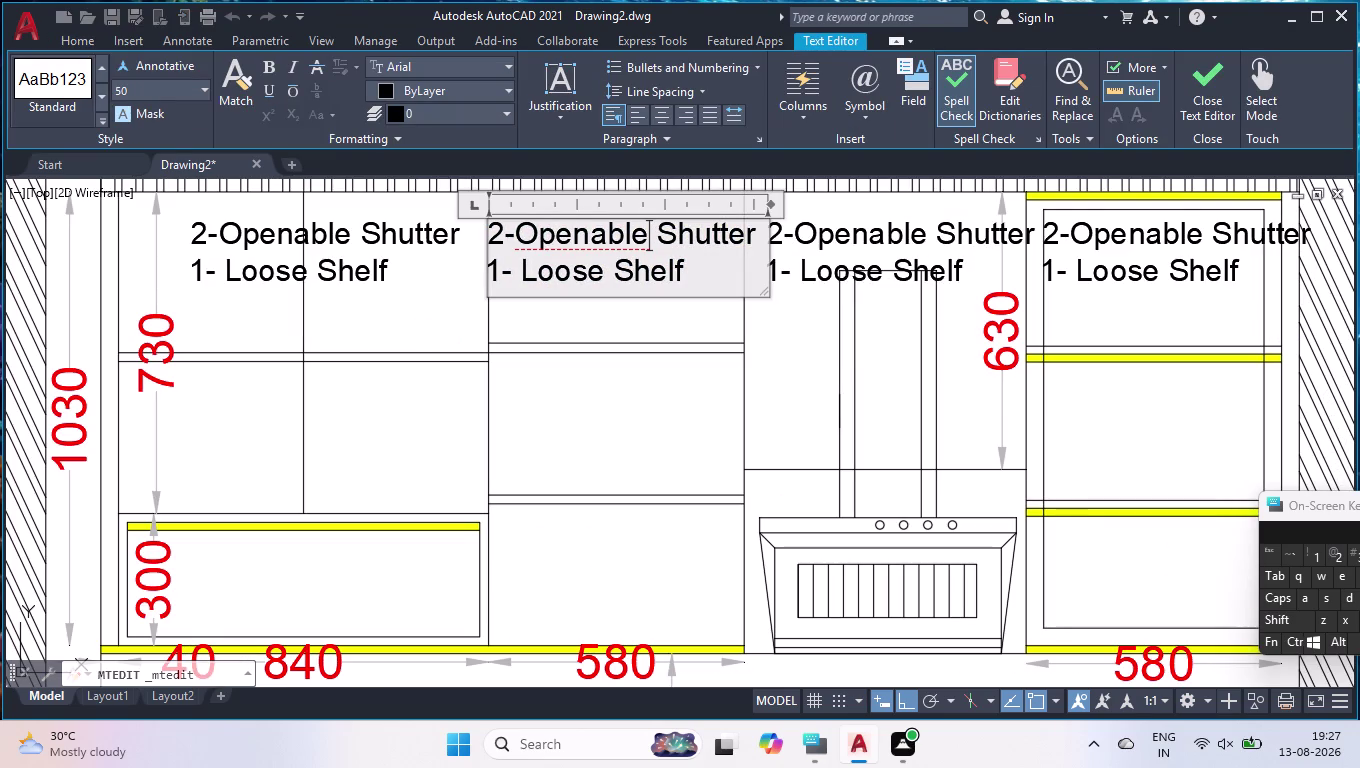
click(500, 231)
key(BackSpace)
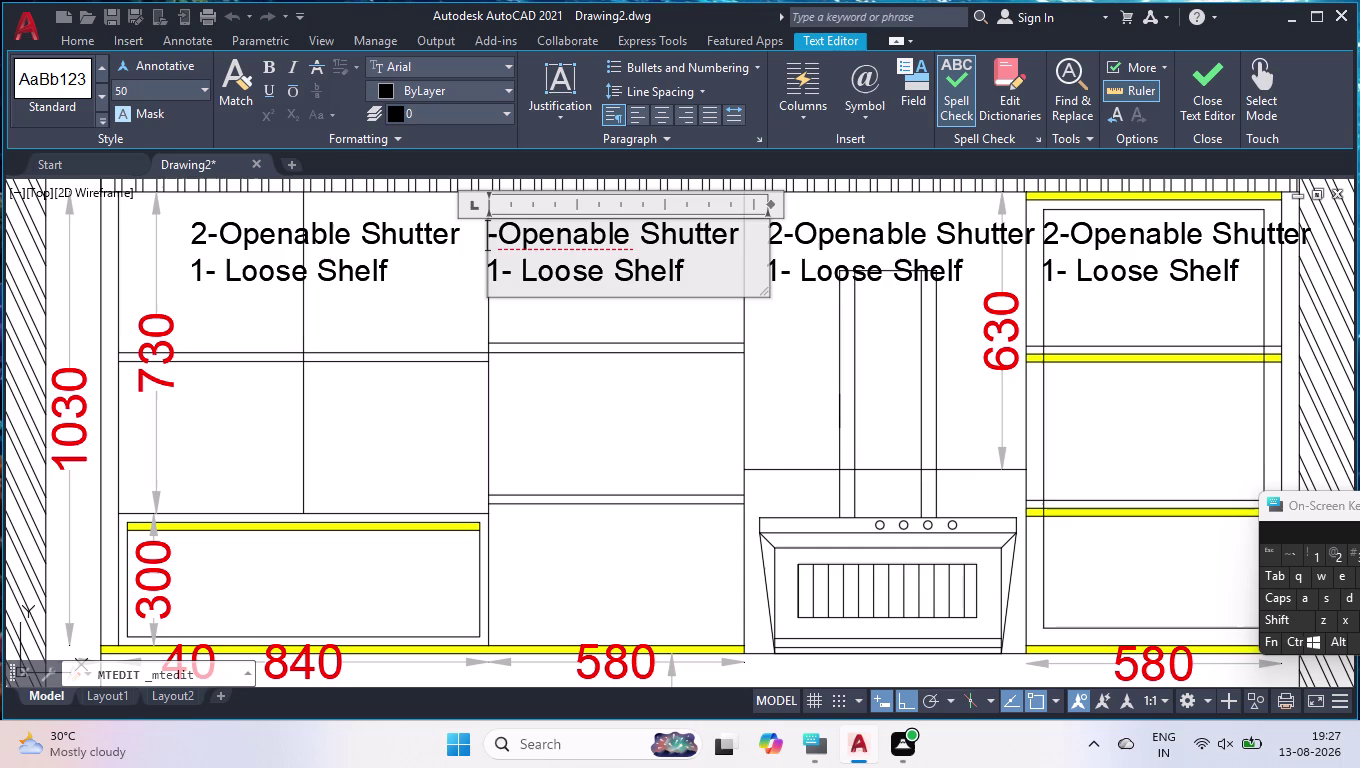
key(1)
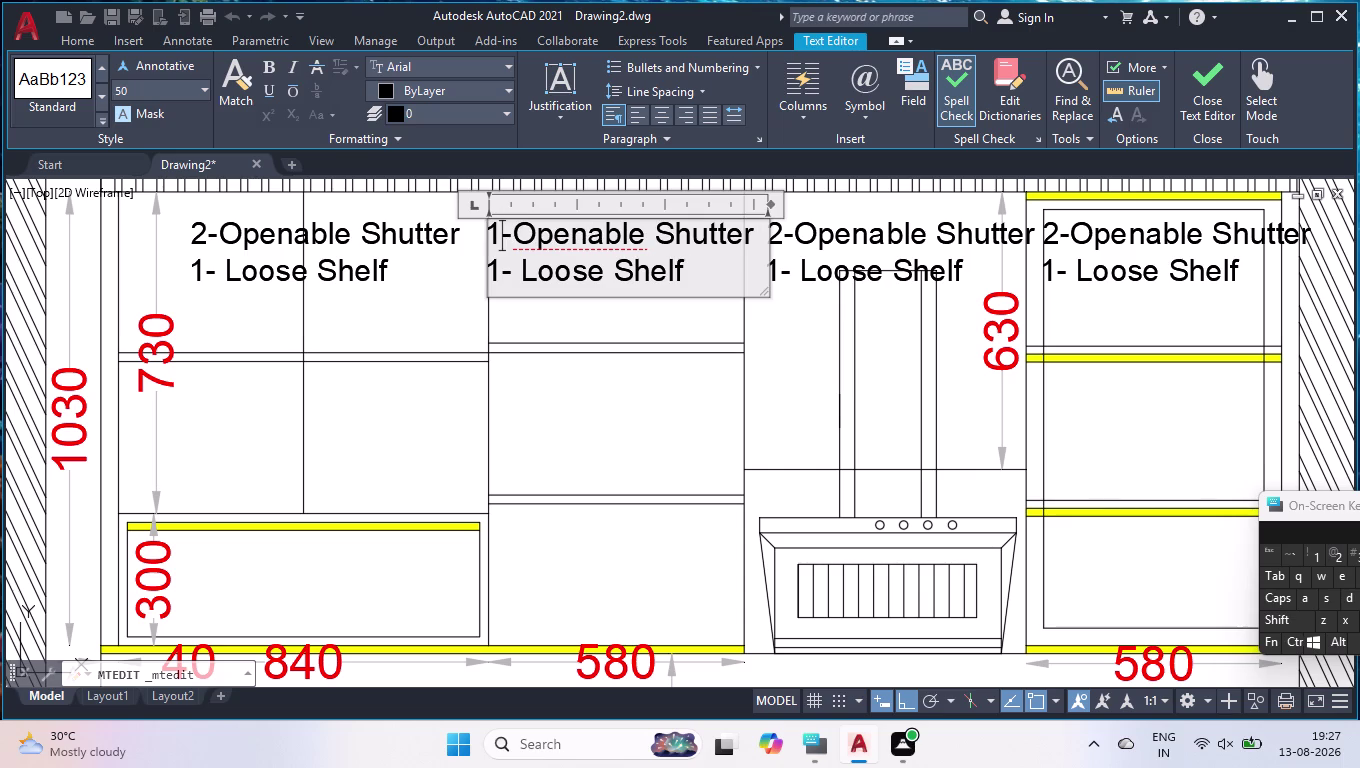
Change the note's shelf count from 1 to 2 and finish editing.
click(504, 273)
key(BackSpace)
key(2)
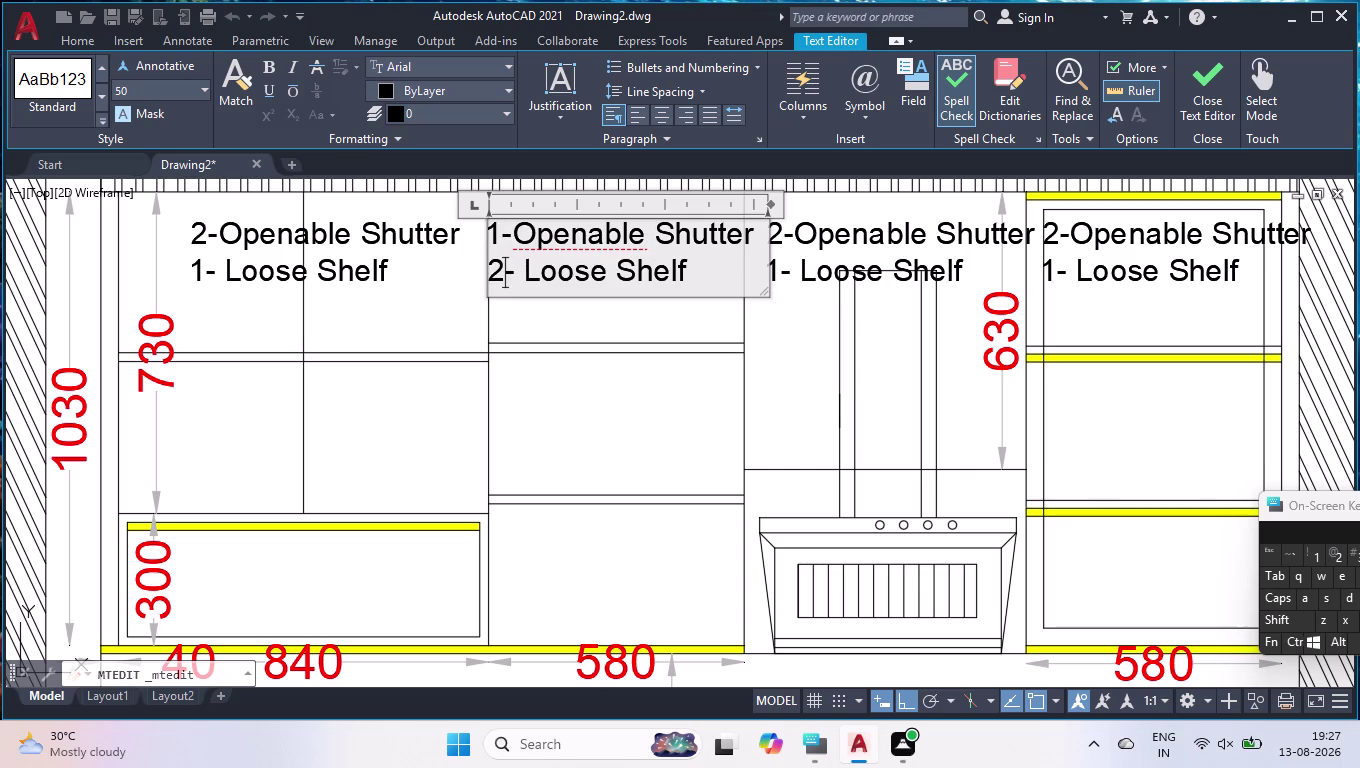
click(772, 203)
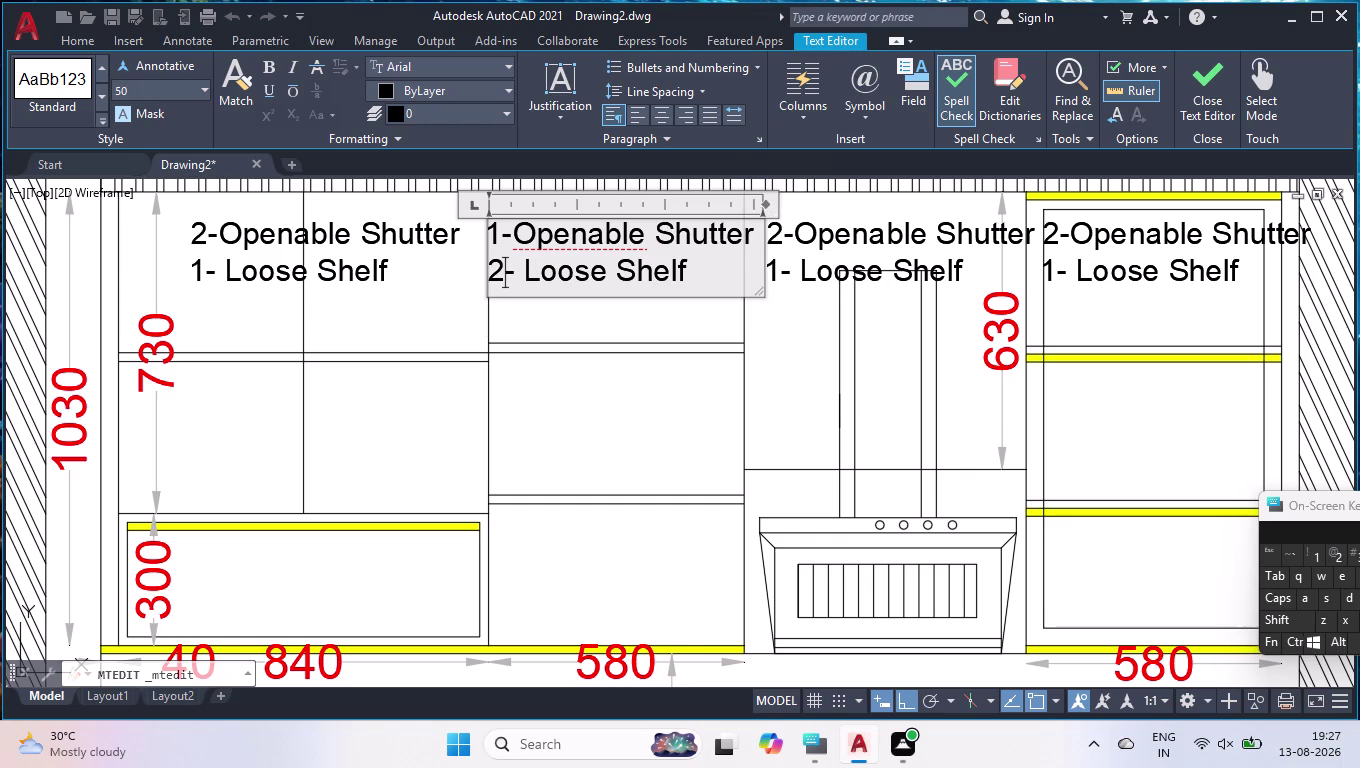
click(654, 403)
Set the edited note's text height to 40 in Properties.
click(584, 280)
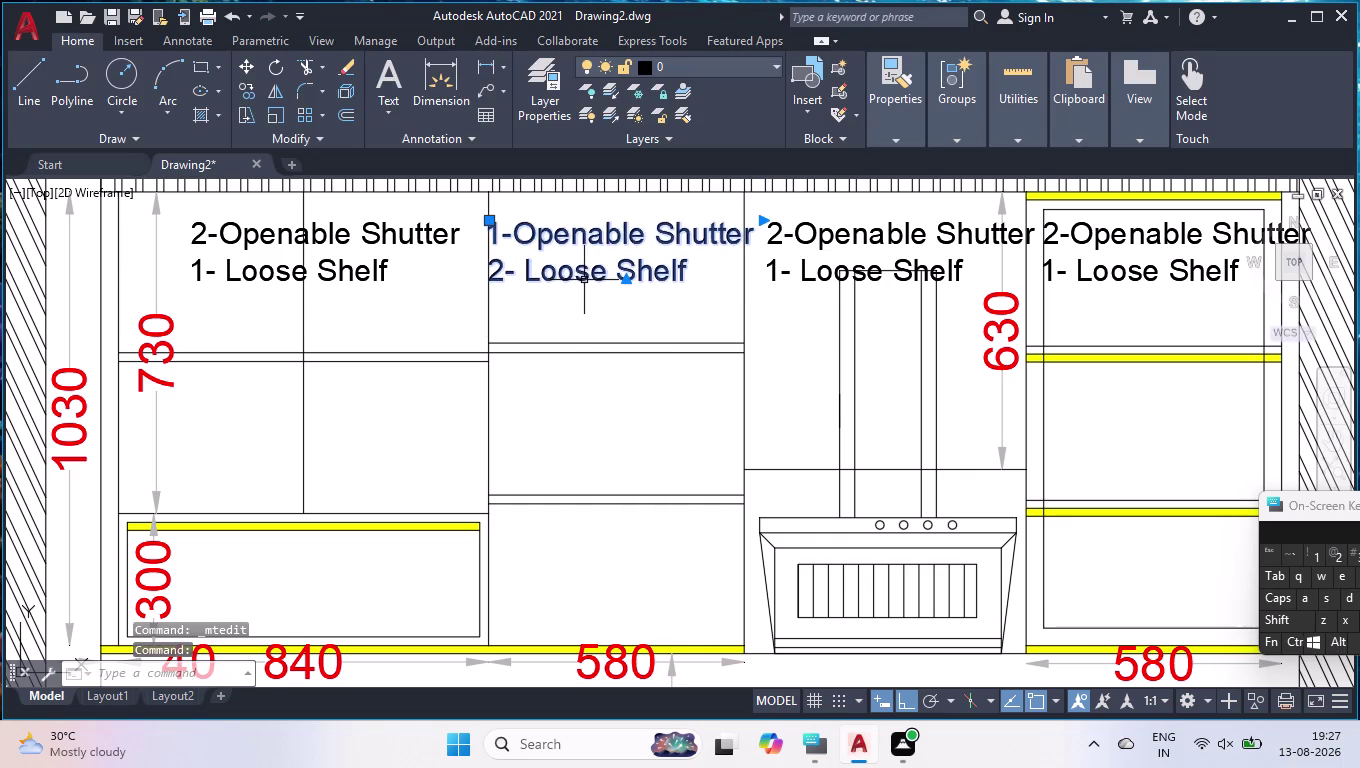
key(ctrl+1)
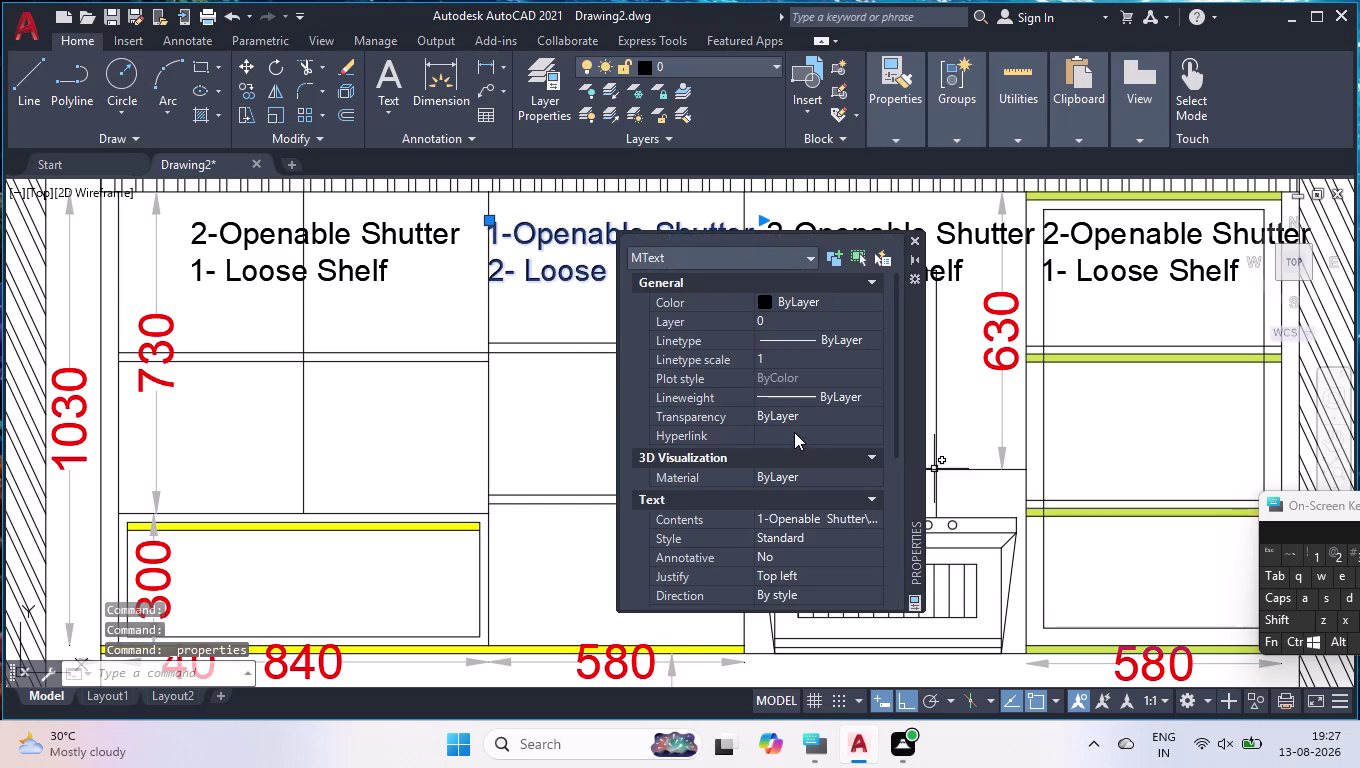
scroll(down, 3)
click(811, 378)
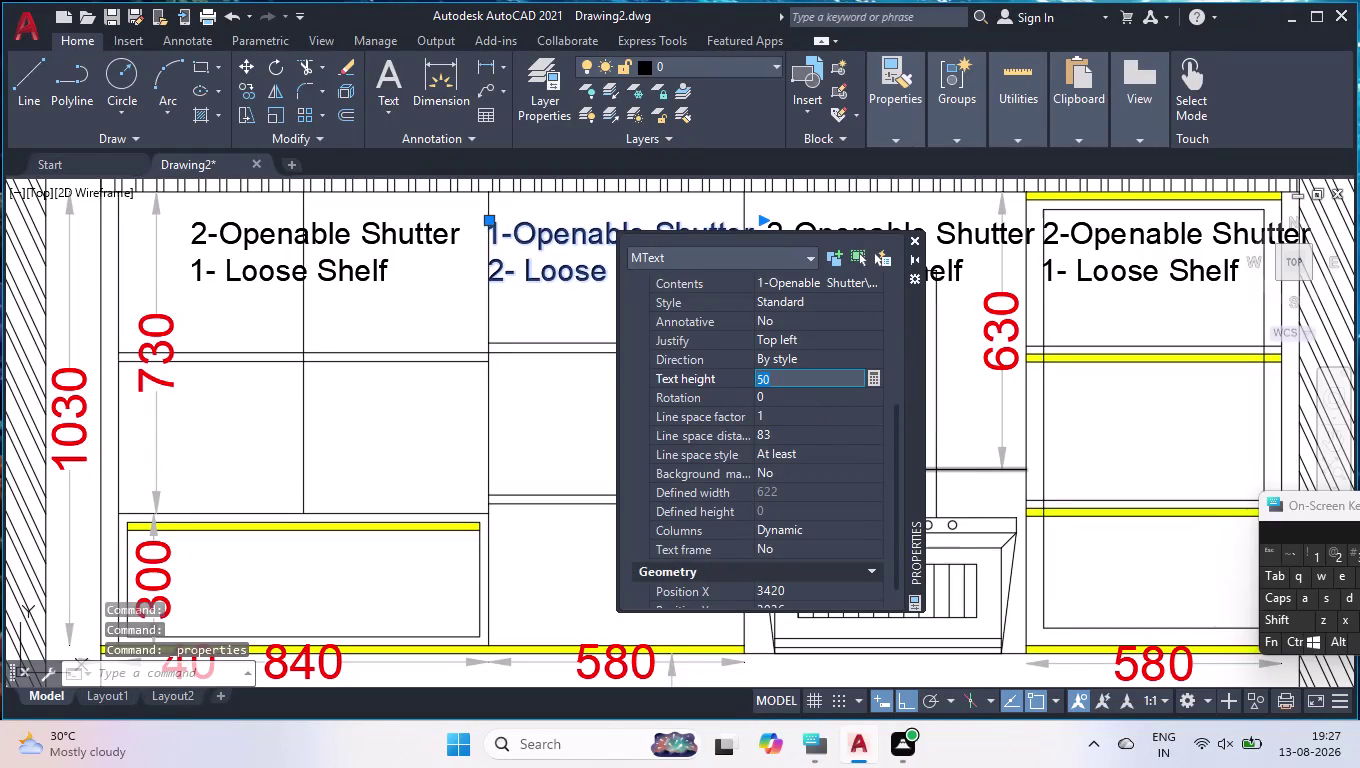
text(40)
key(Return)
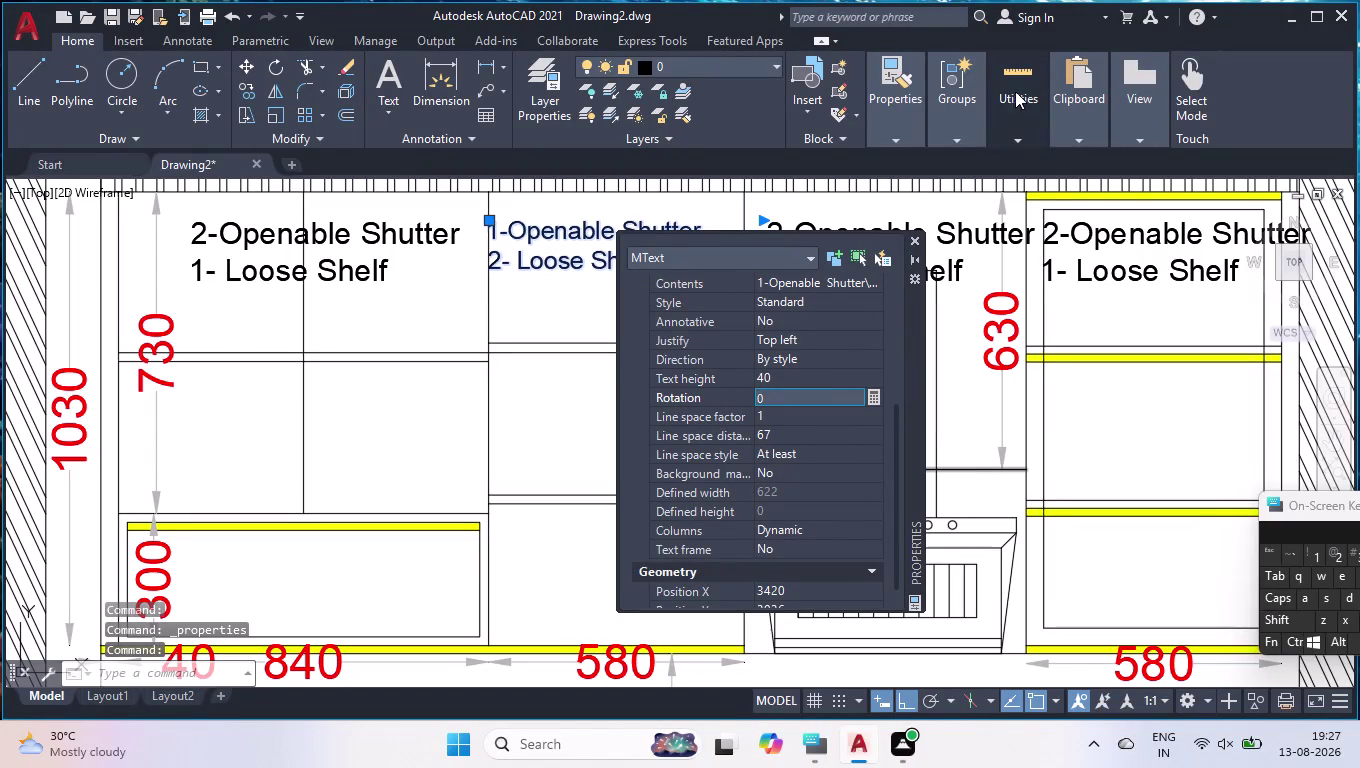
click(913, 238)
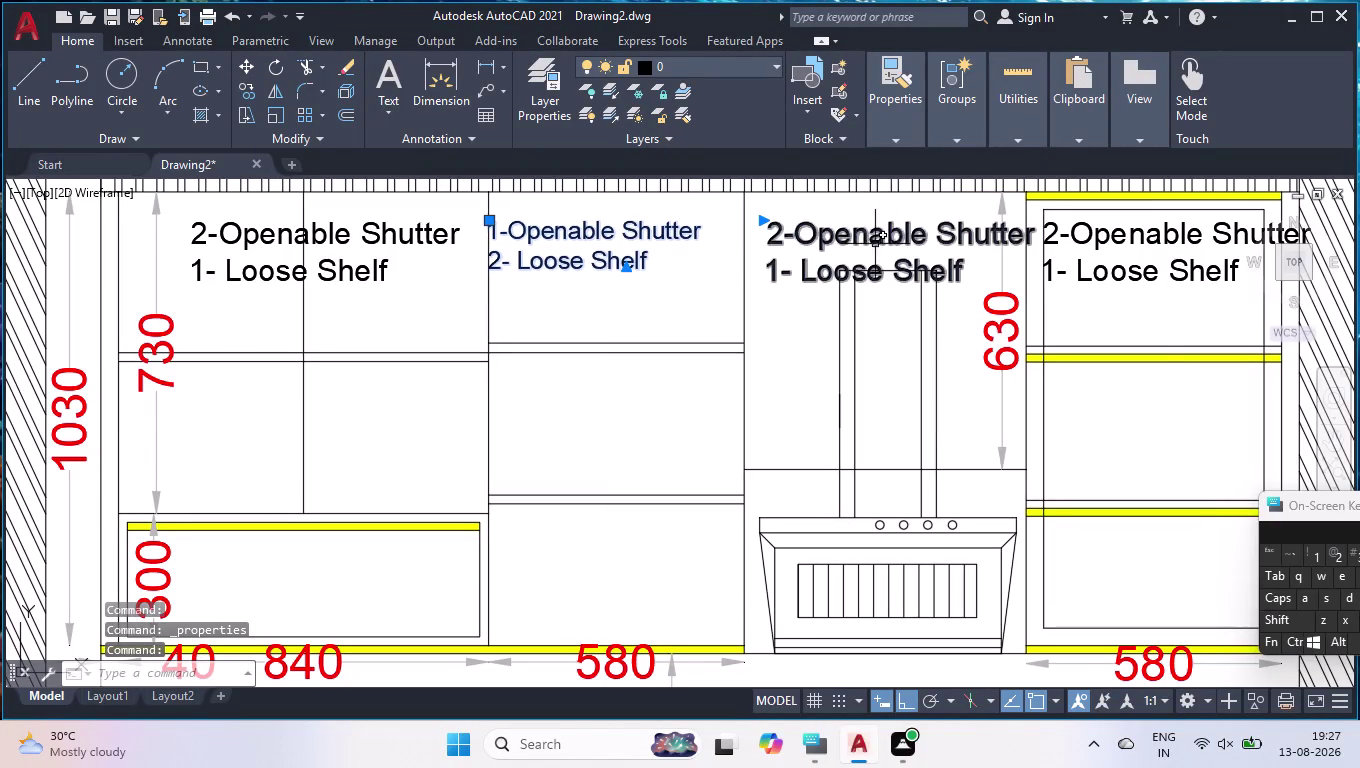
key(Escape)
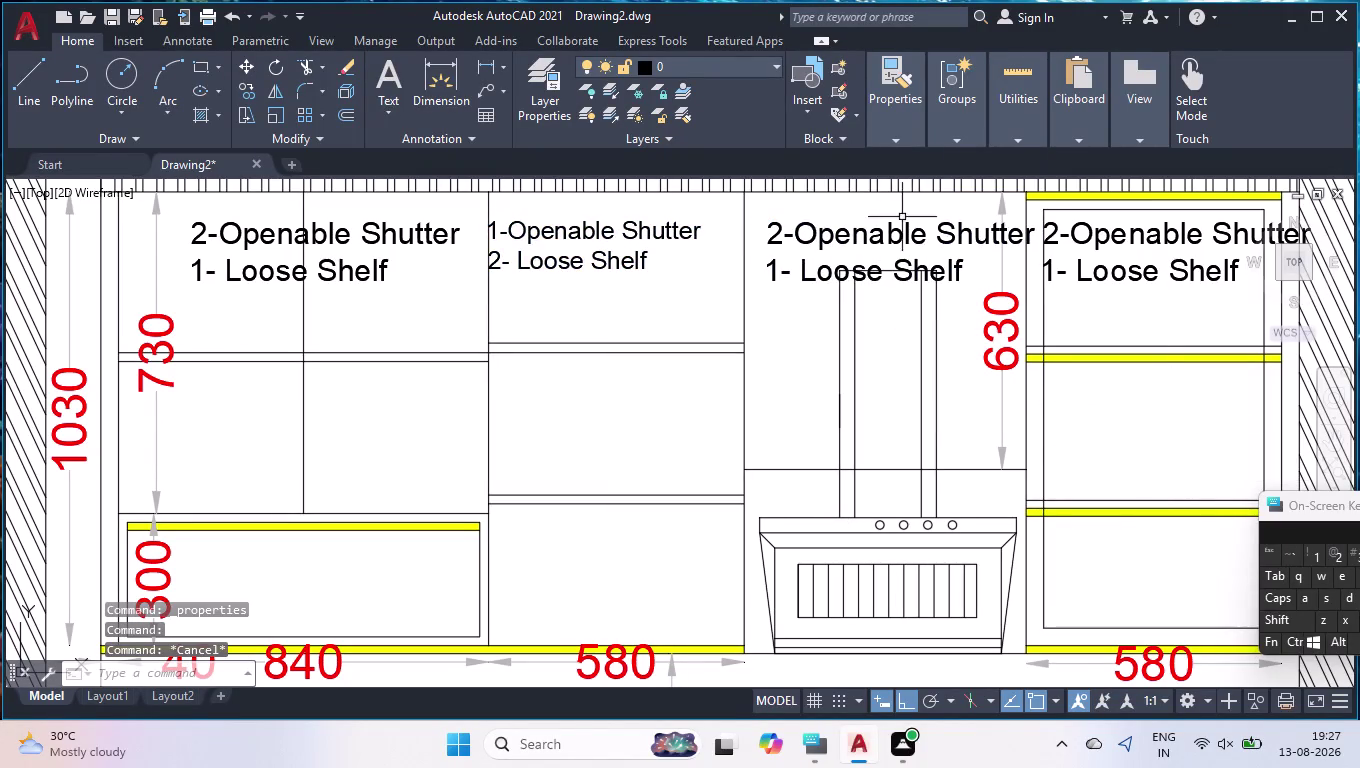
double_click(897, 229)
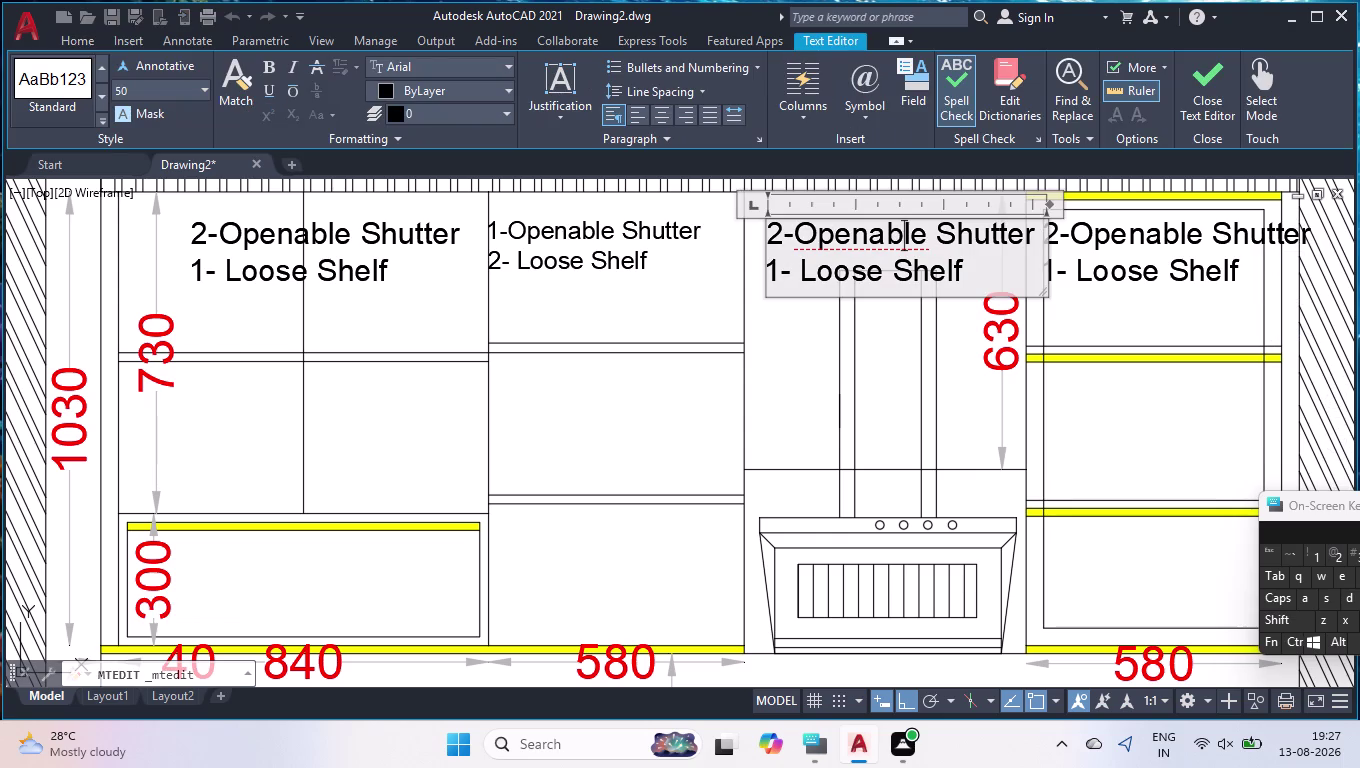
Delete the Loose Shelf line from the hood note and change its shutter count to 1.
drag(960, 275, 934, 278)
drag(934, 278, 759, 270)
key(BackSpace)
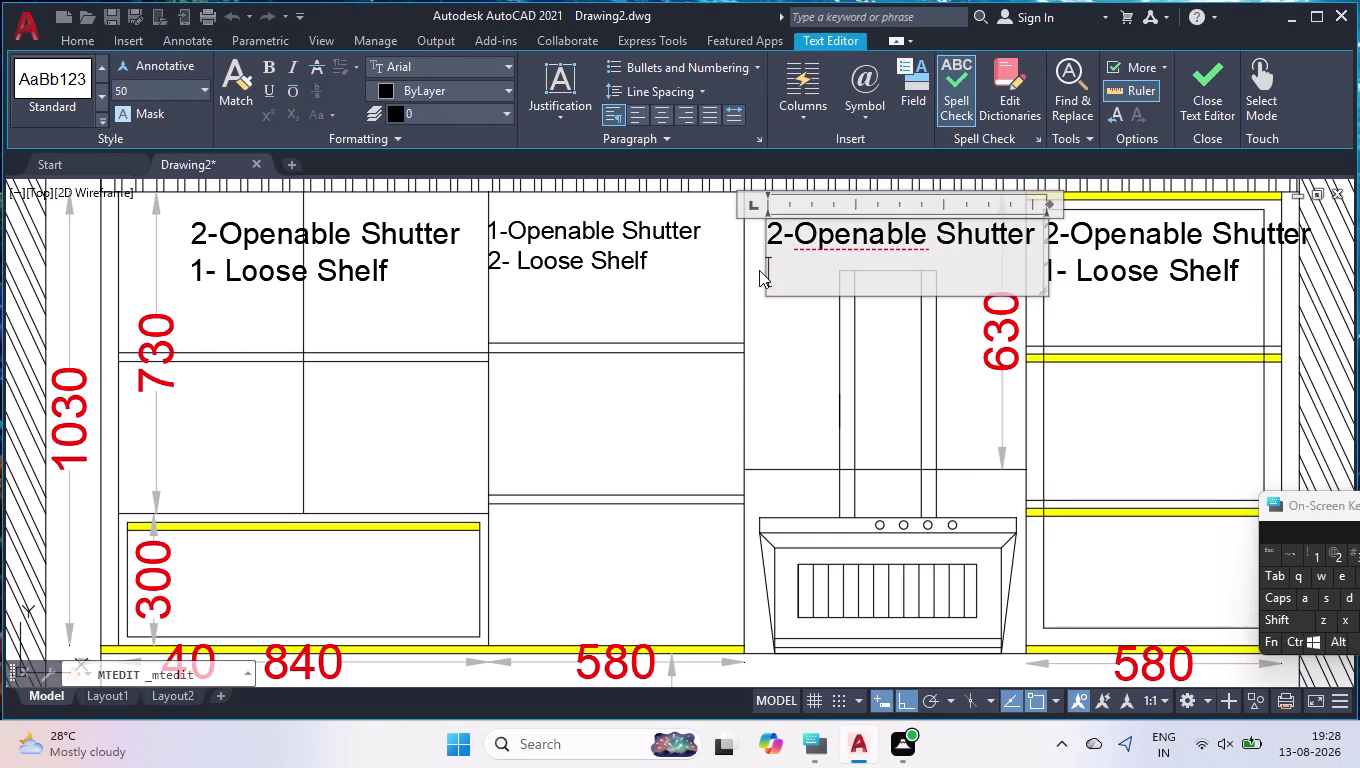
click(781, 234)
key(BackSpace)
key(1)
click(784, 392)
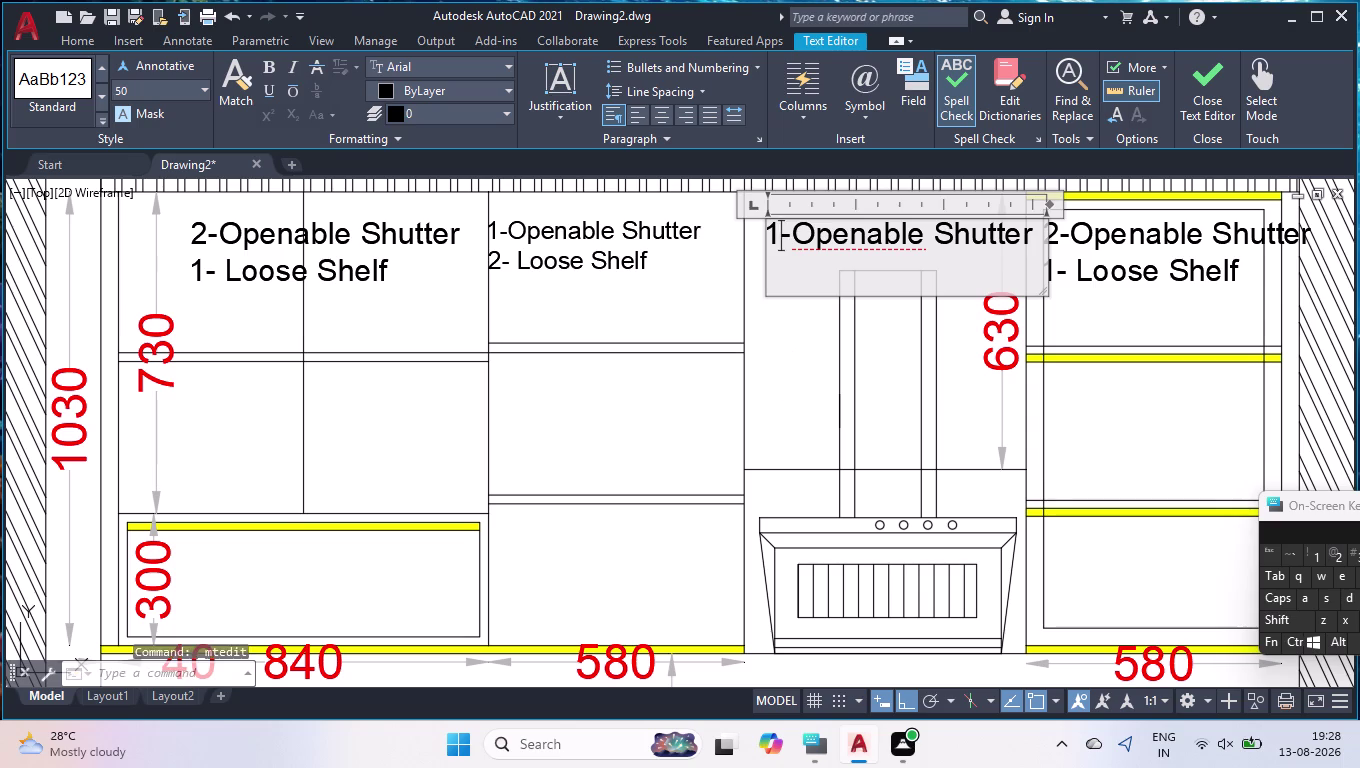
click(990, 234)
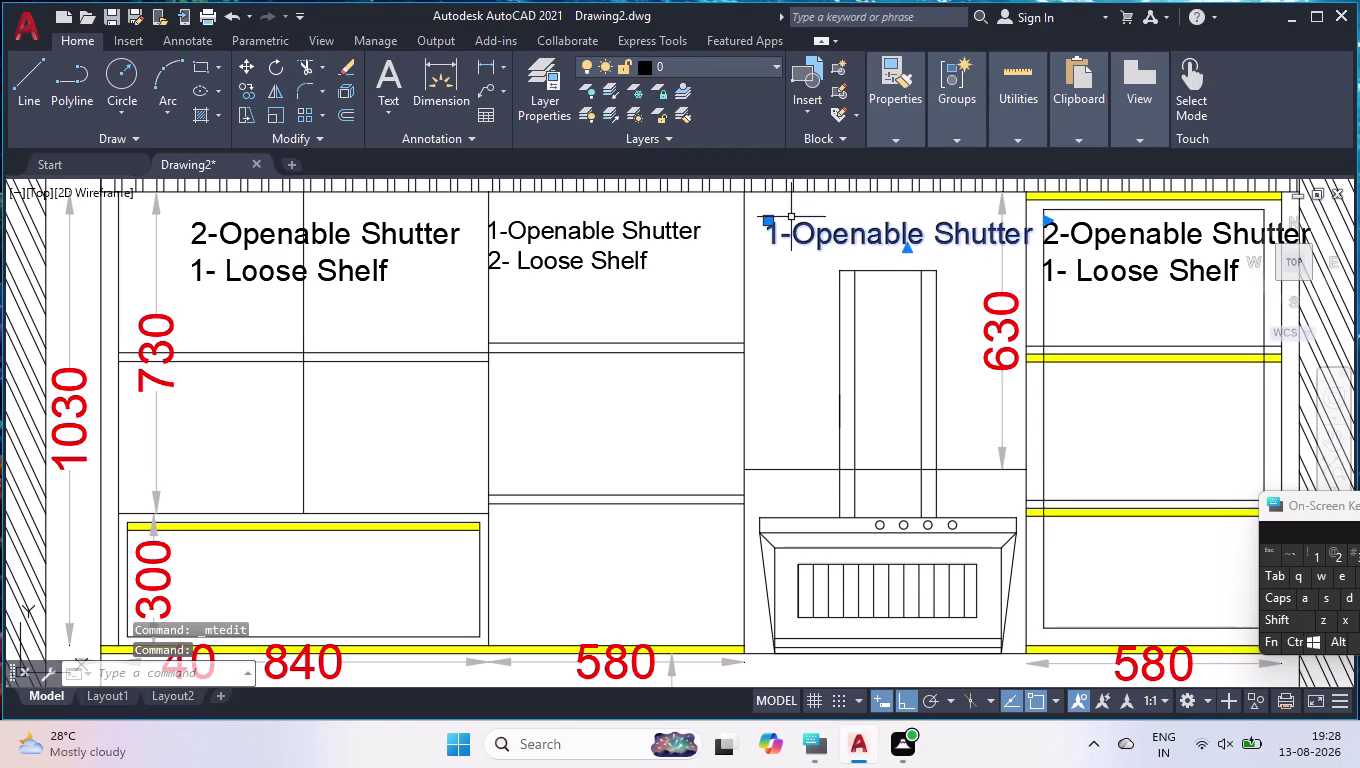
Shift the hood note slightly to the left.
scroll(up, 3)
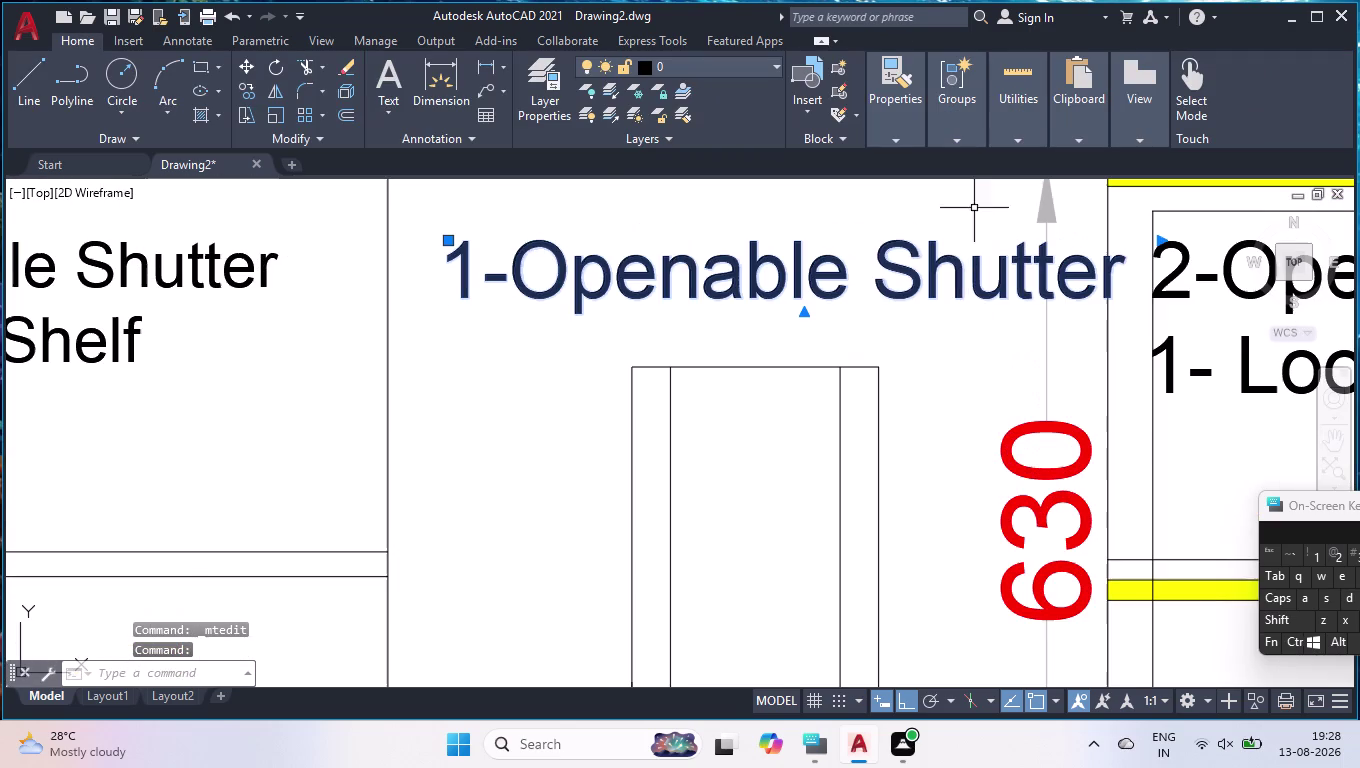
click(449, 242)
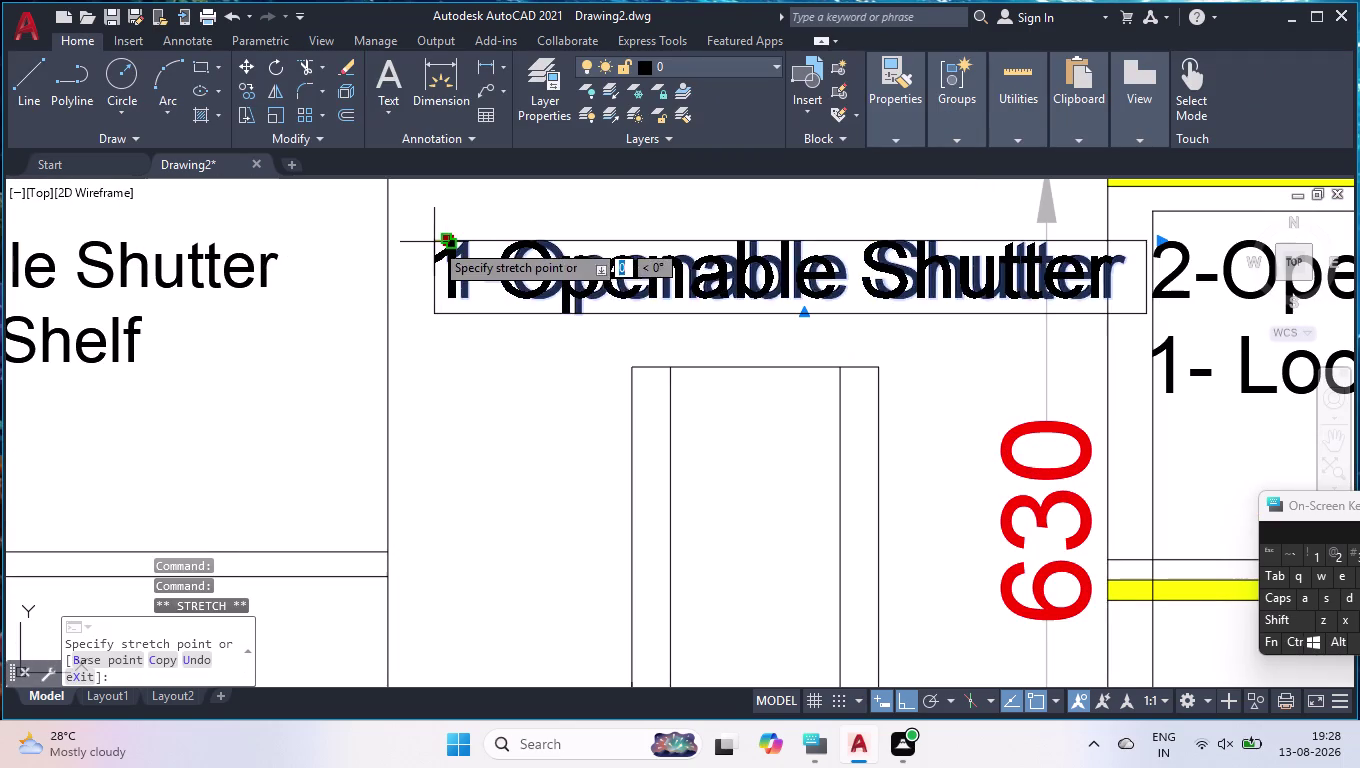
click(415, 242)
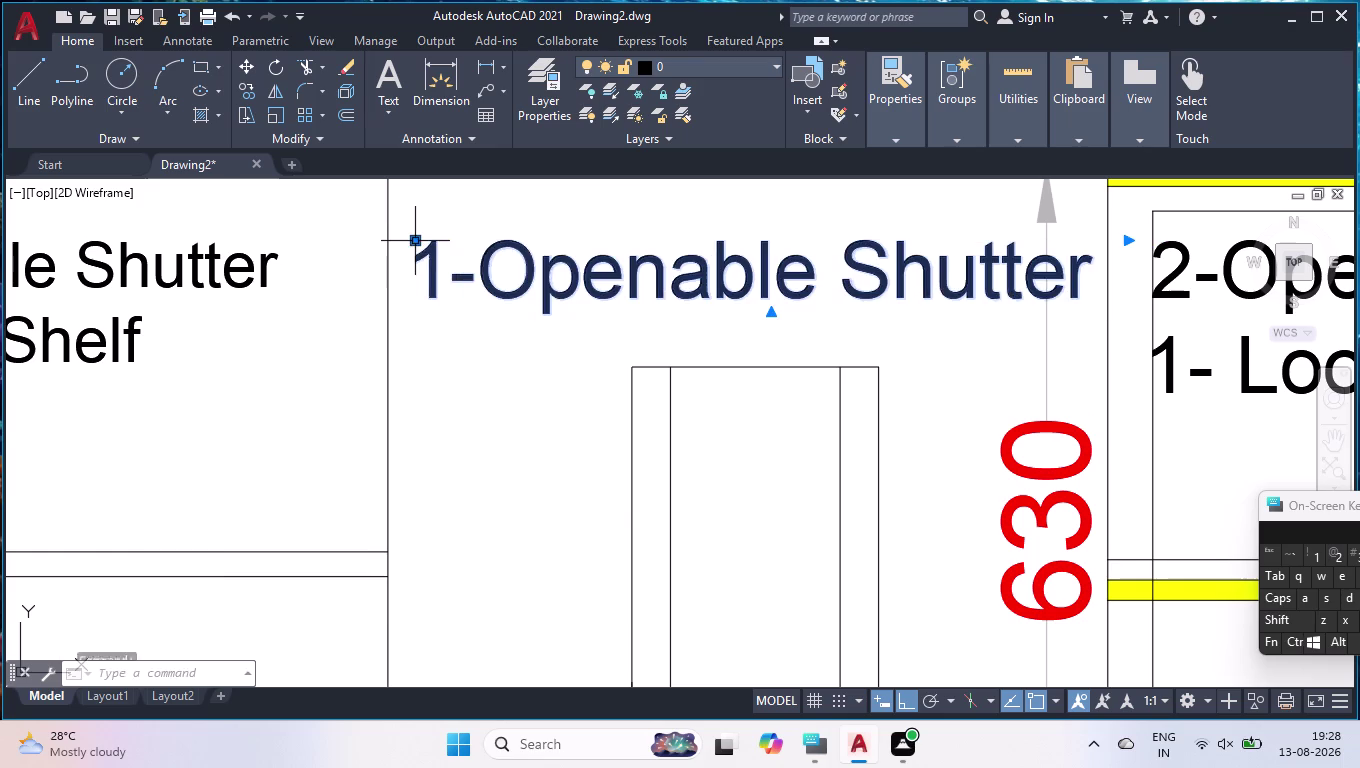
scroll(down, 3)
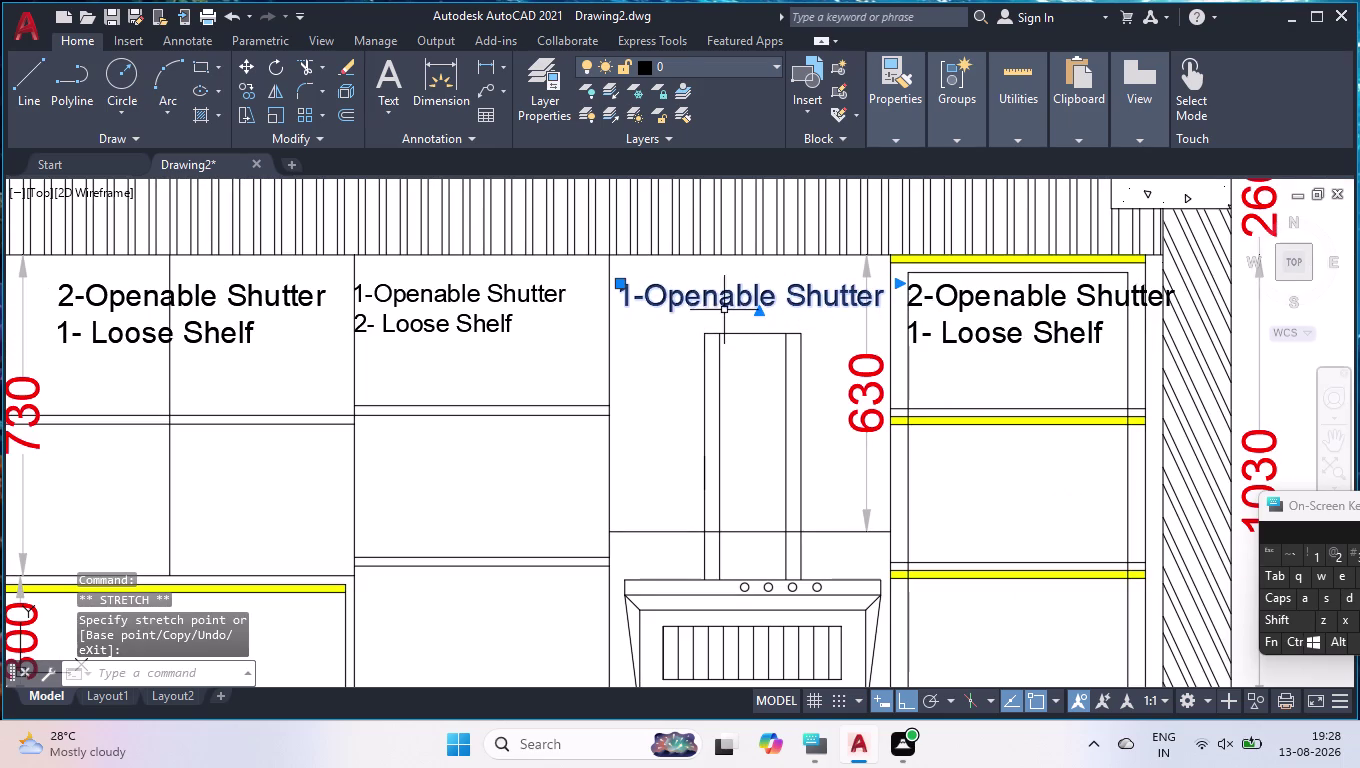
key(ctrl+1)
scroll(down, 3)
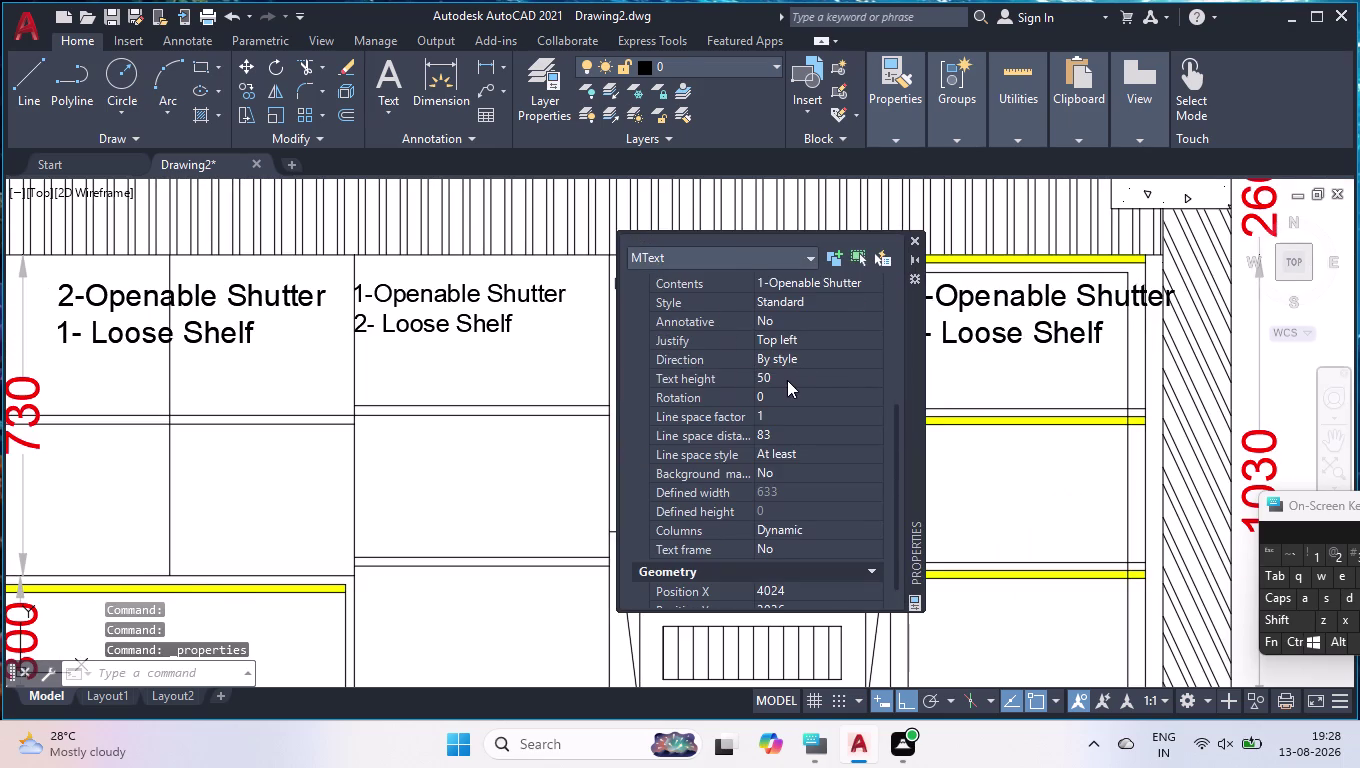
click(914, 243)
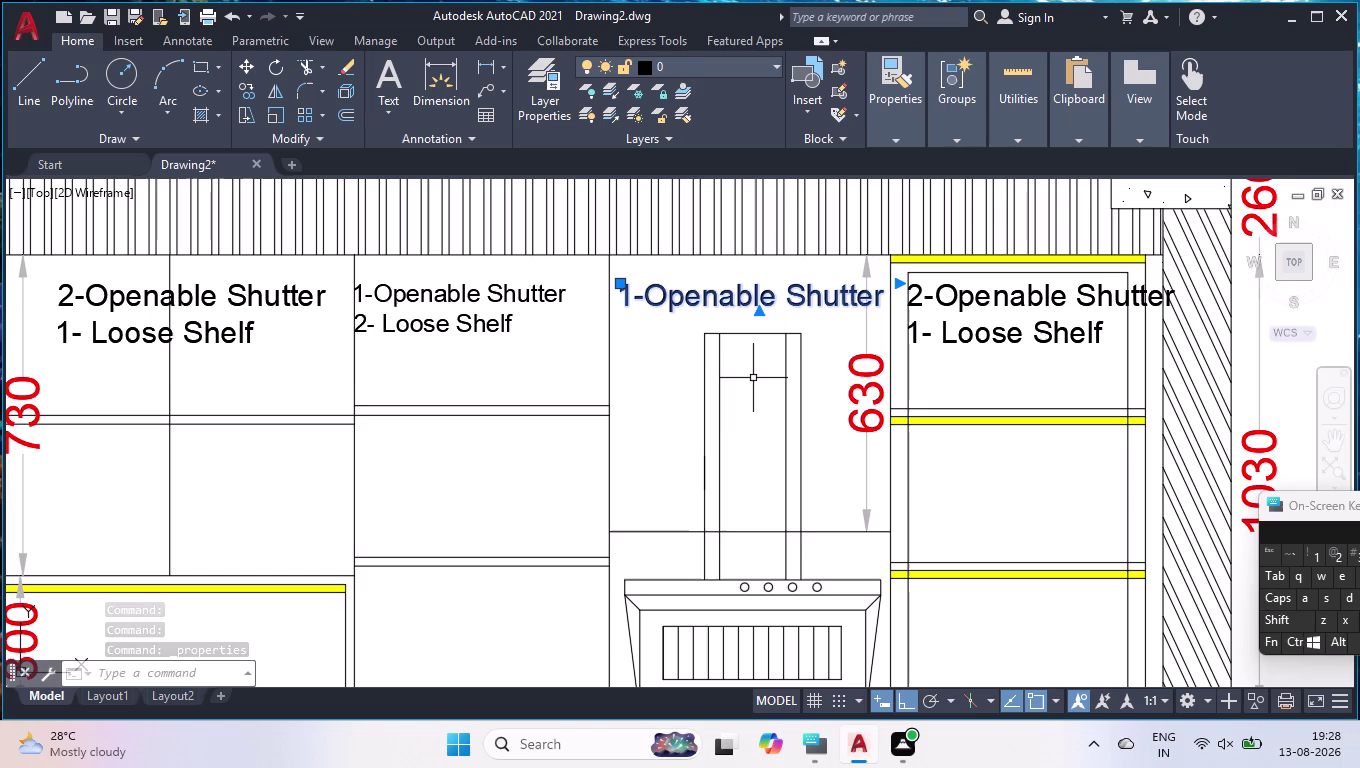
Select all similar text notes except the already-resized one.
right_click(667, 396)
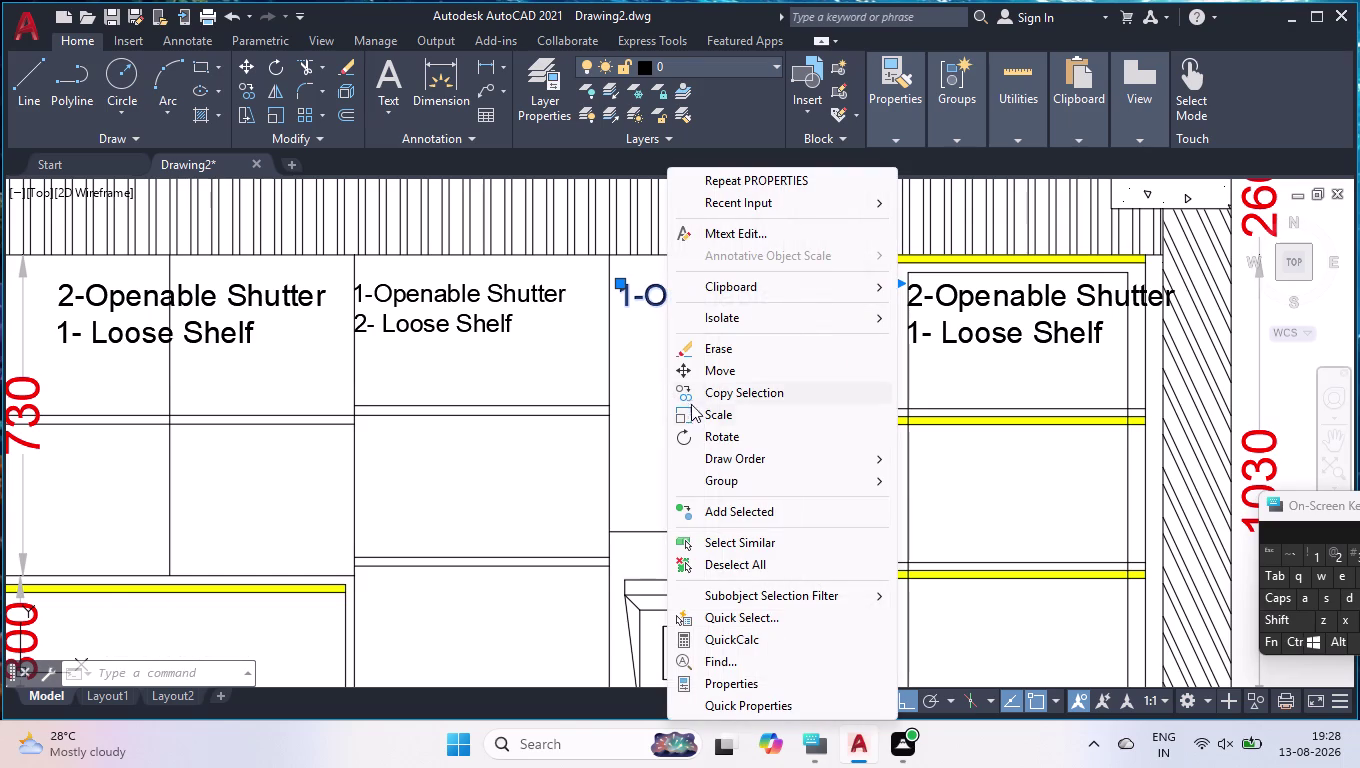
click(743, 549)
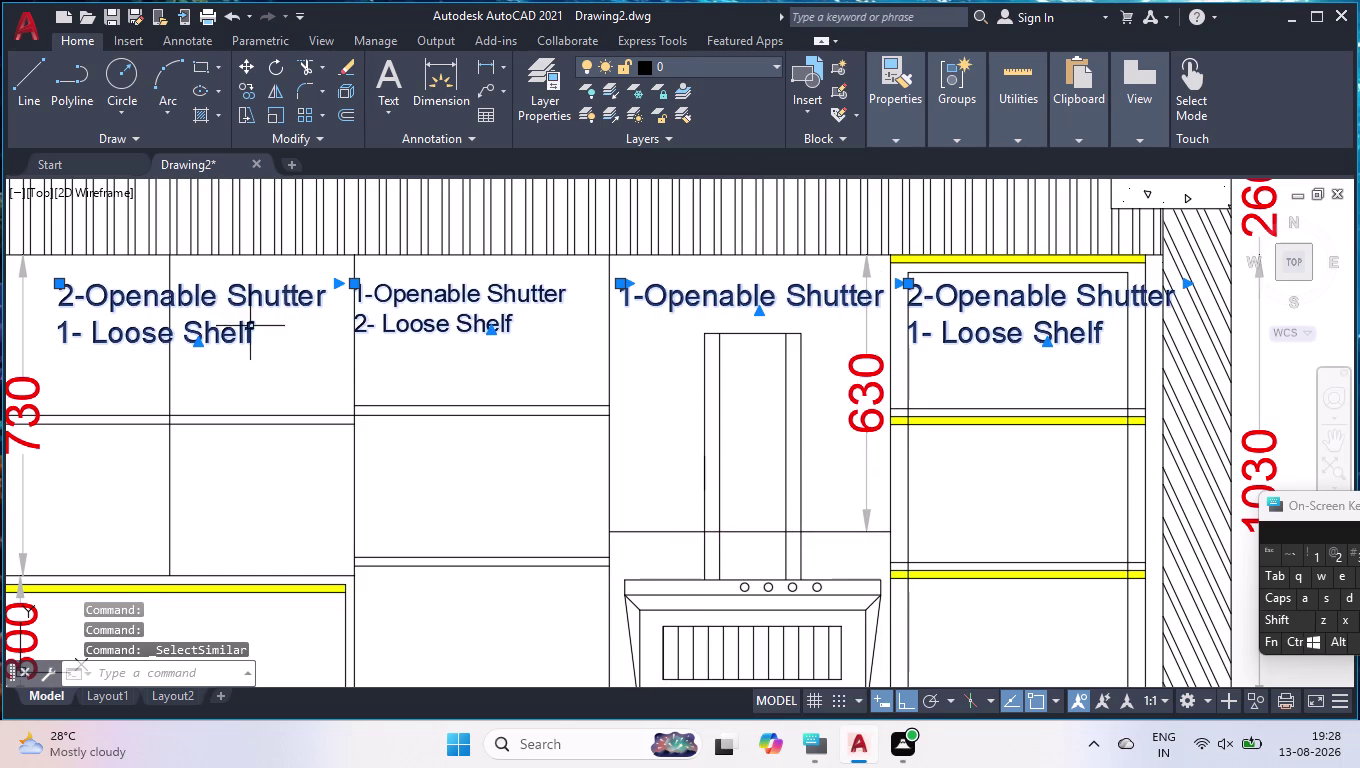
click(430, 299)
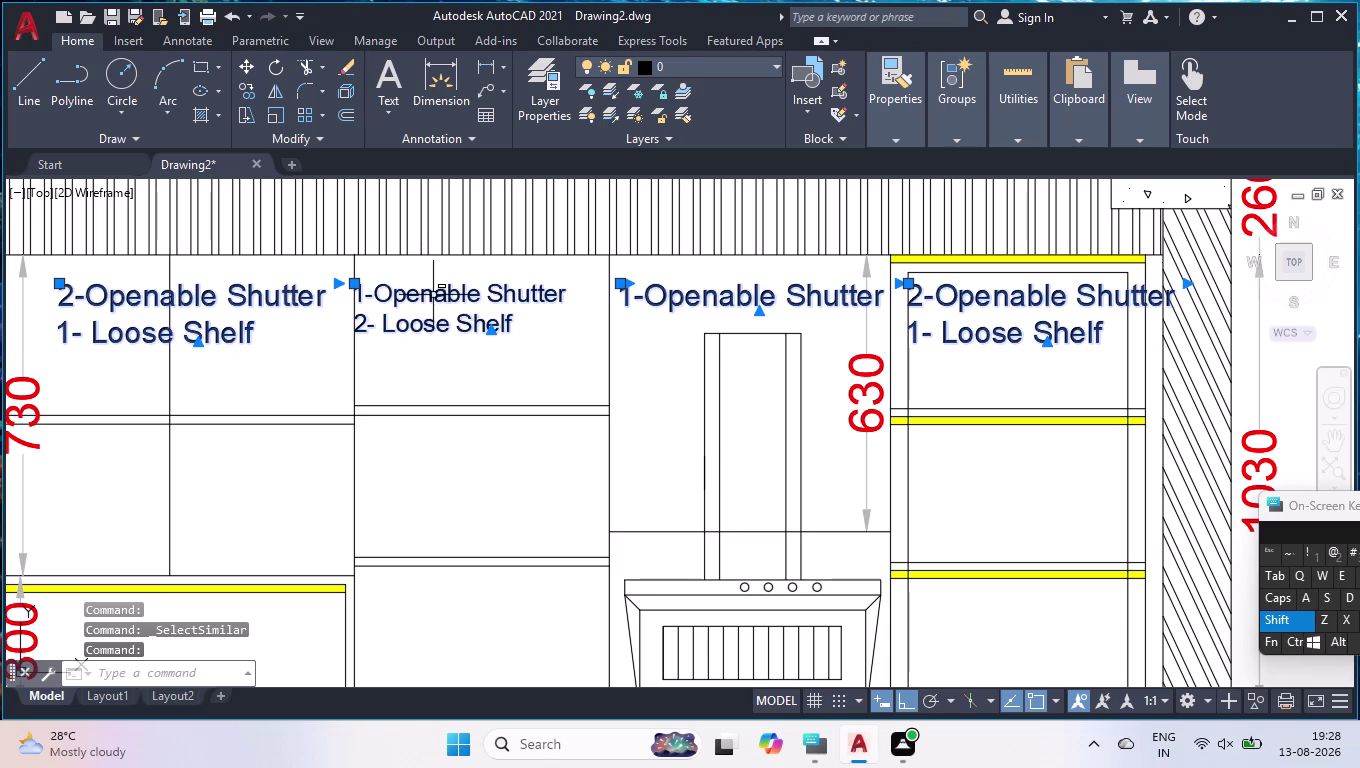
click(433, 295)
Set the selected notes' text height to 40 and clear the selection.
key(ctrl+1)
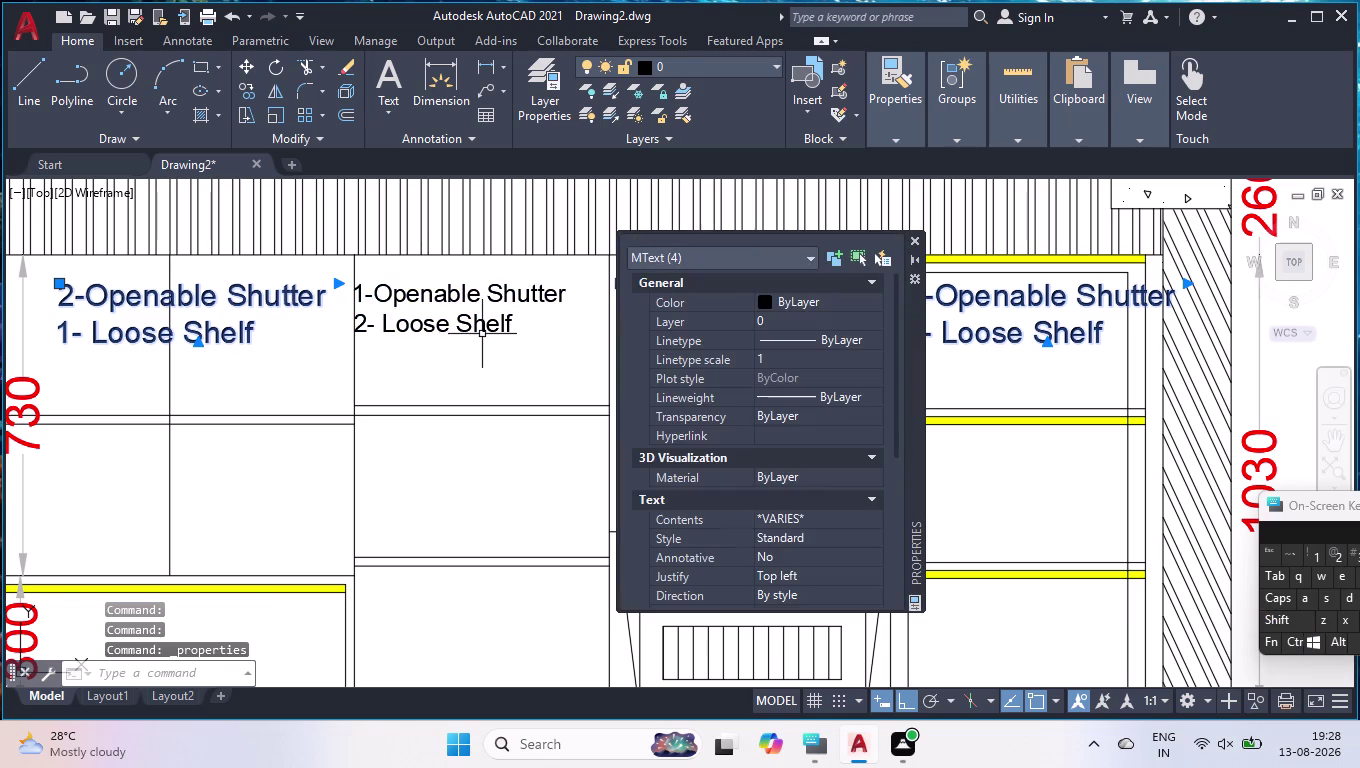
scroll(down, 3)
click(784, 372)
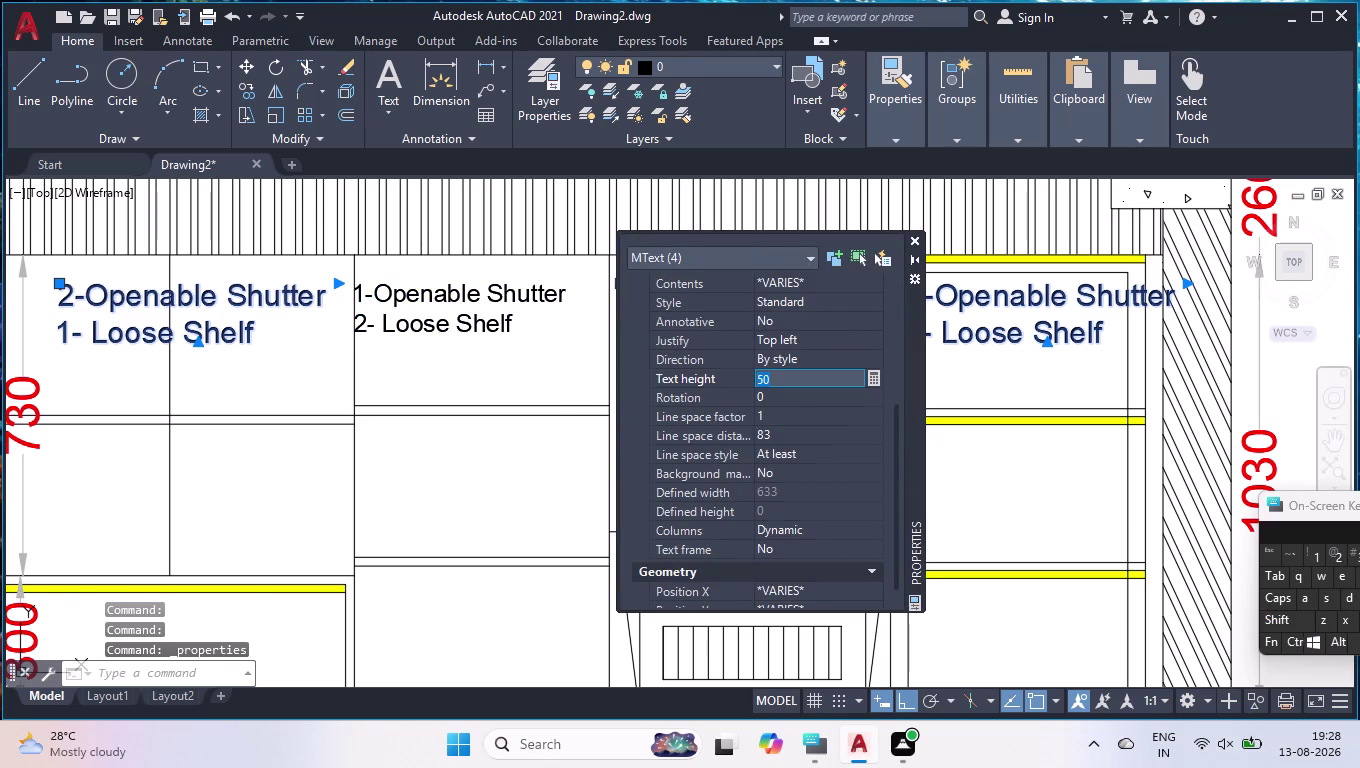
text(40)
key(Return)
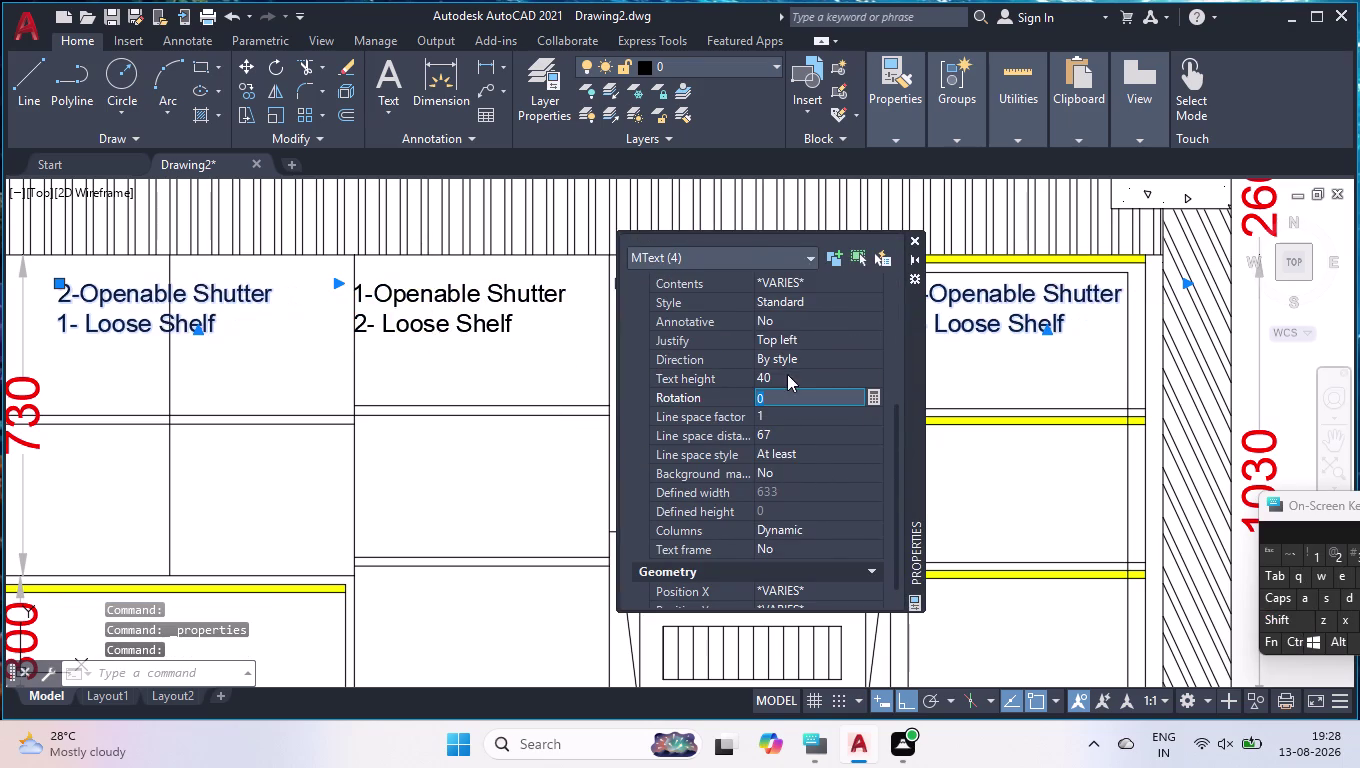
click(913, 241)
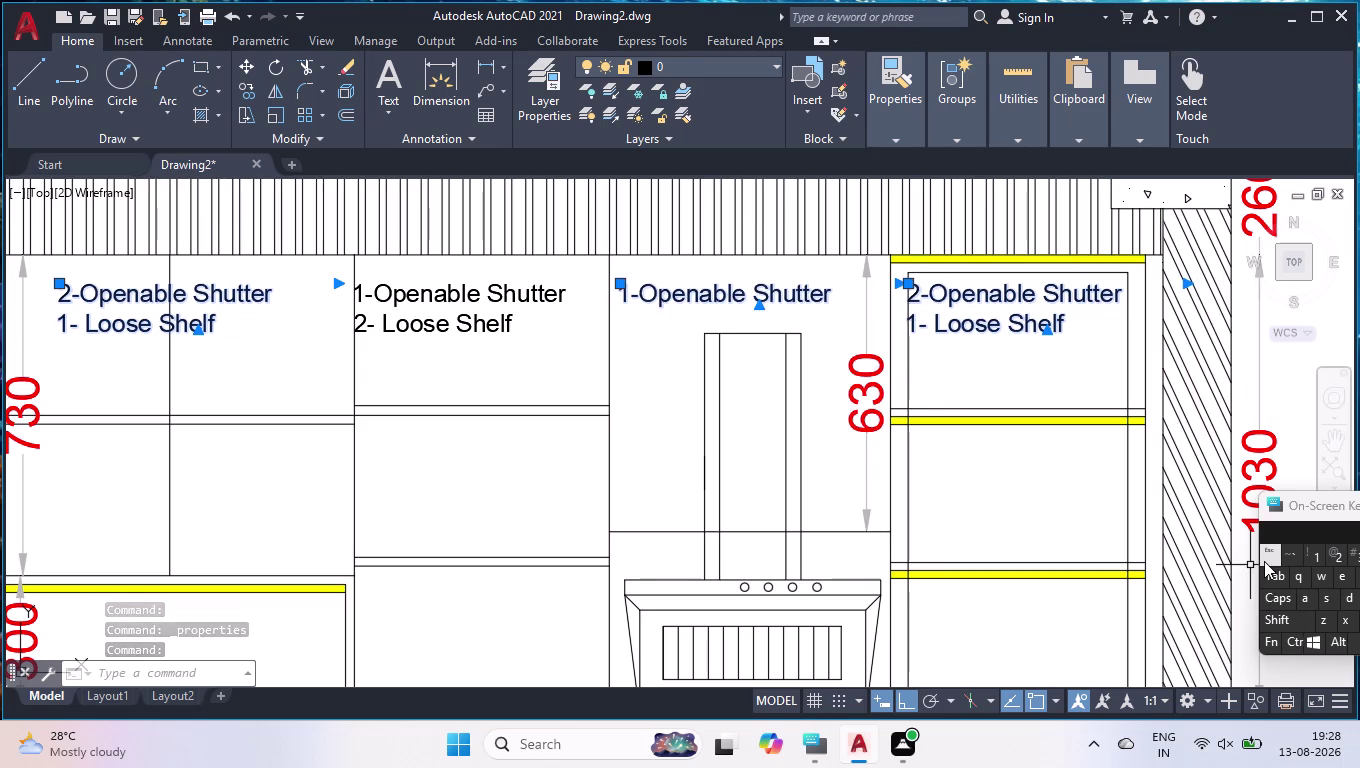
key(Escape)
scroll(down, 3)
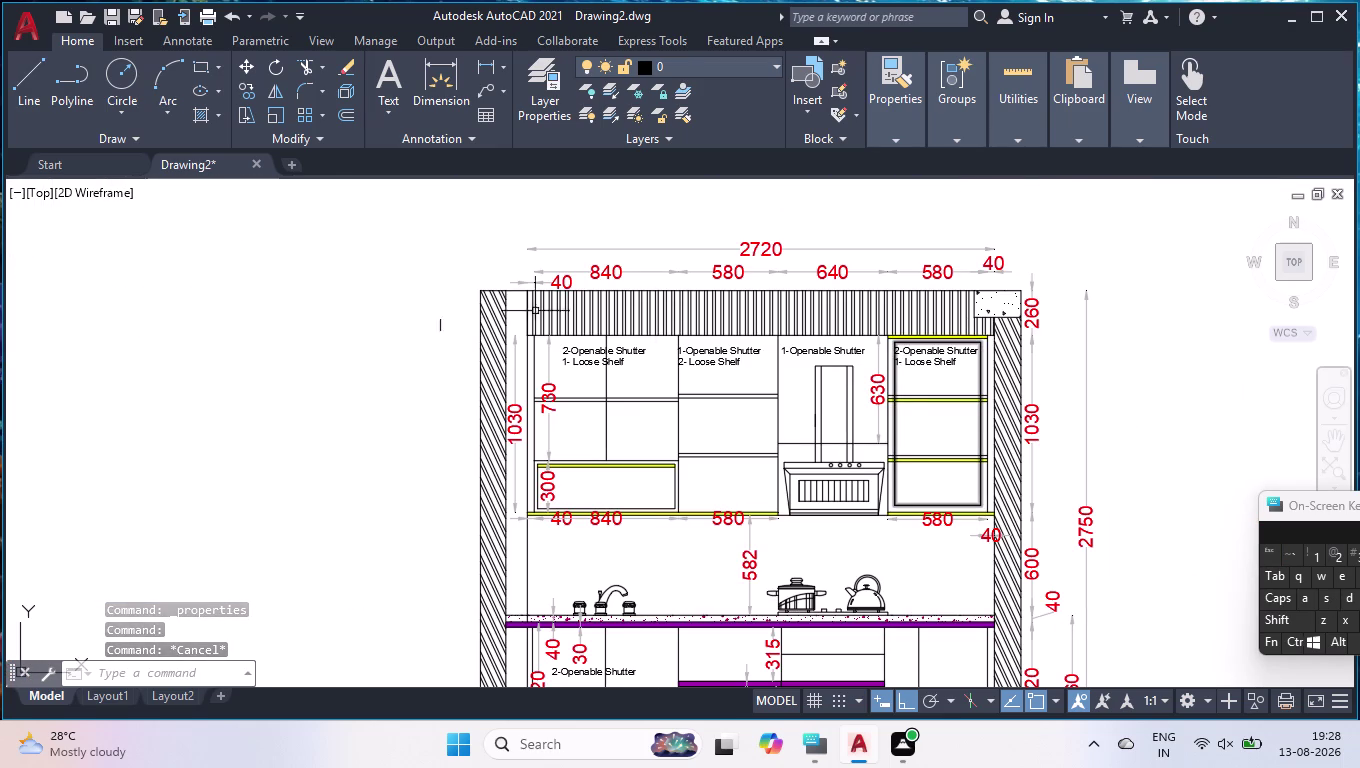
click(199, 121)
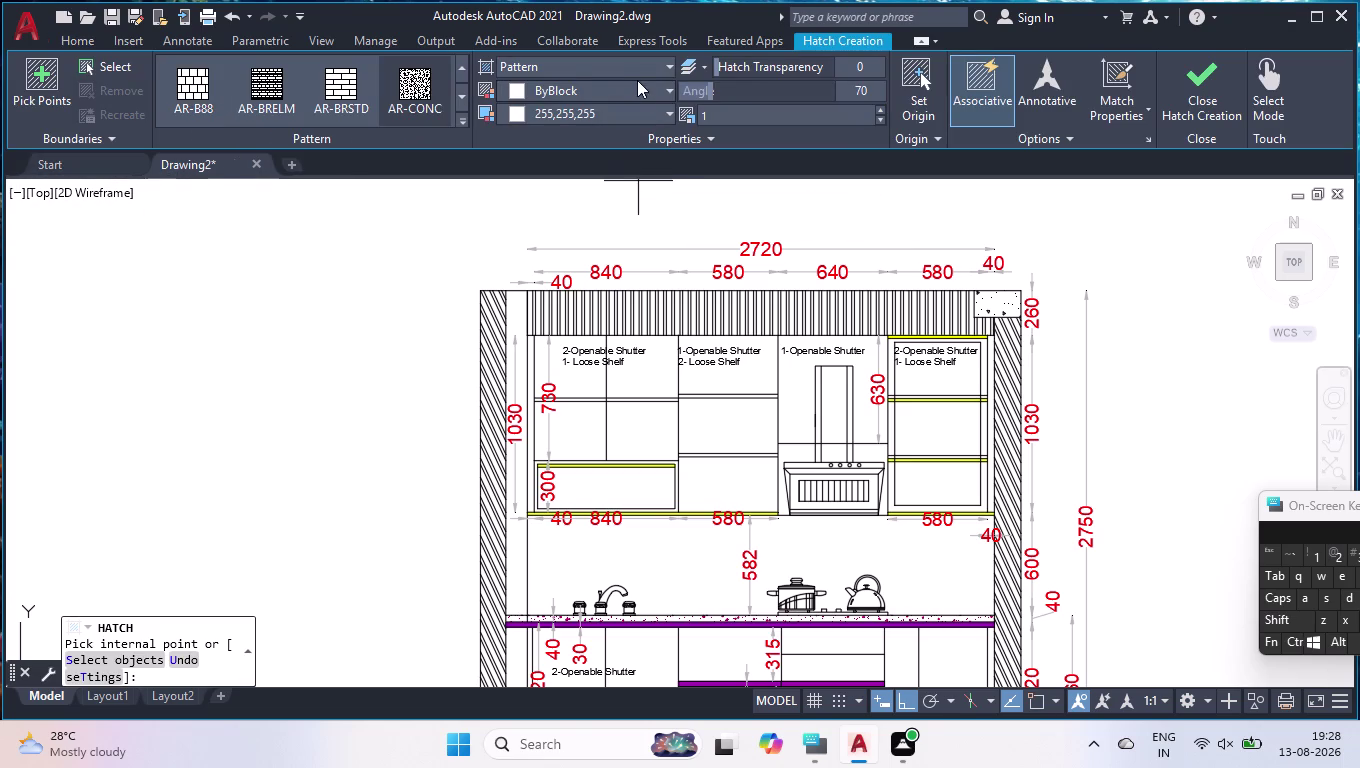
Set the hatch colour to cyan and choose JIS_STN_1E from the enlarged pattern list.
click(633, 84)
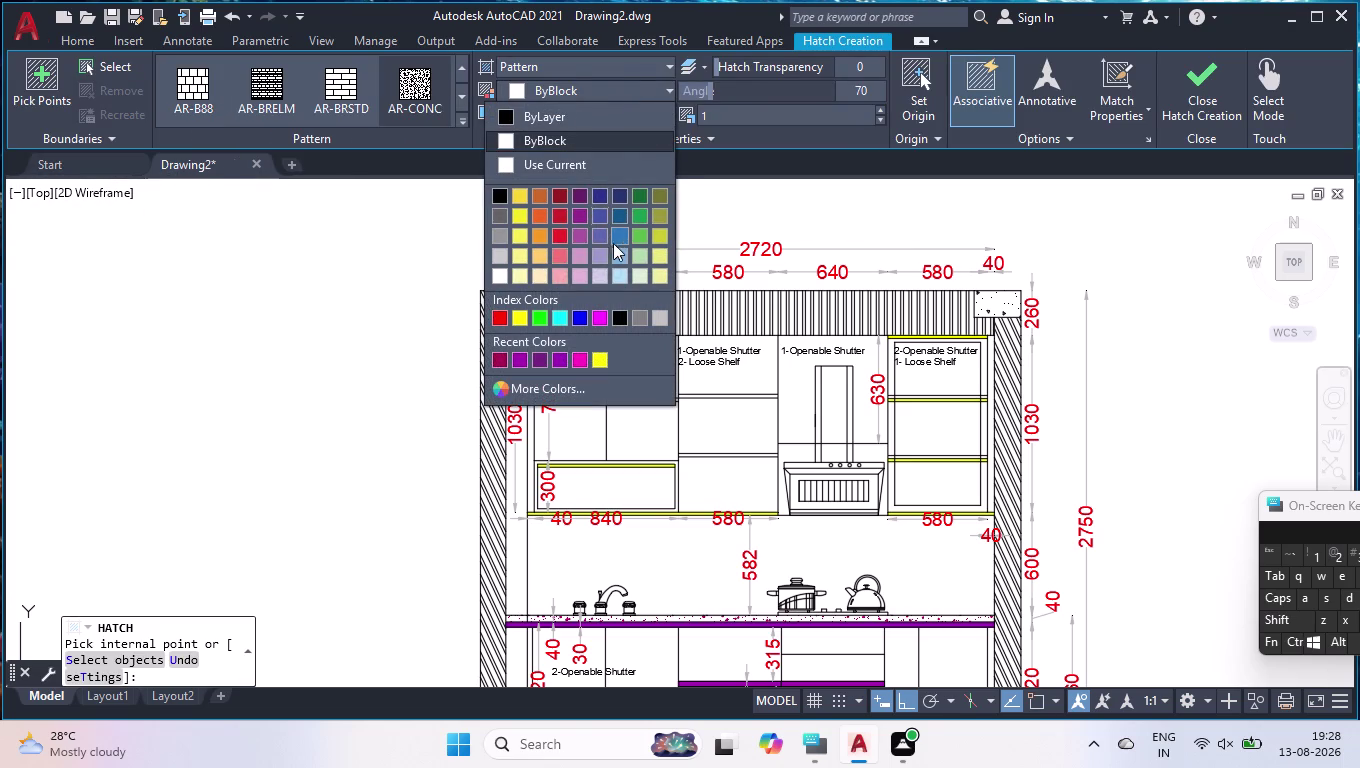
click(559, 317)
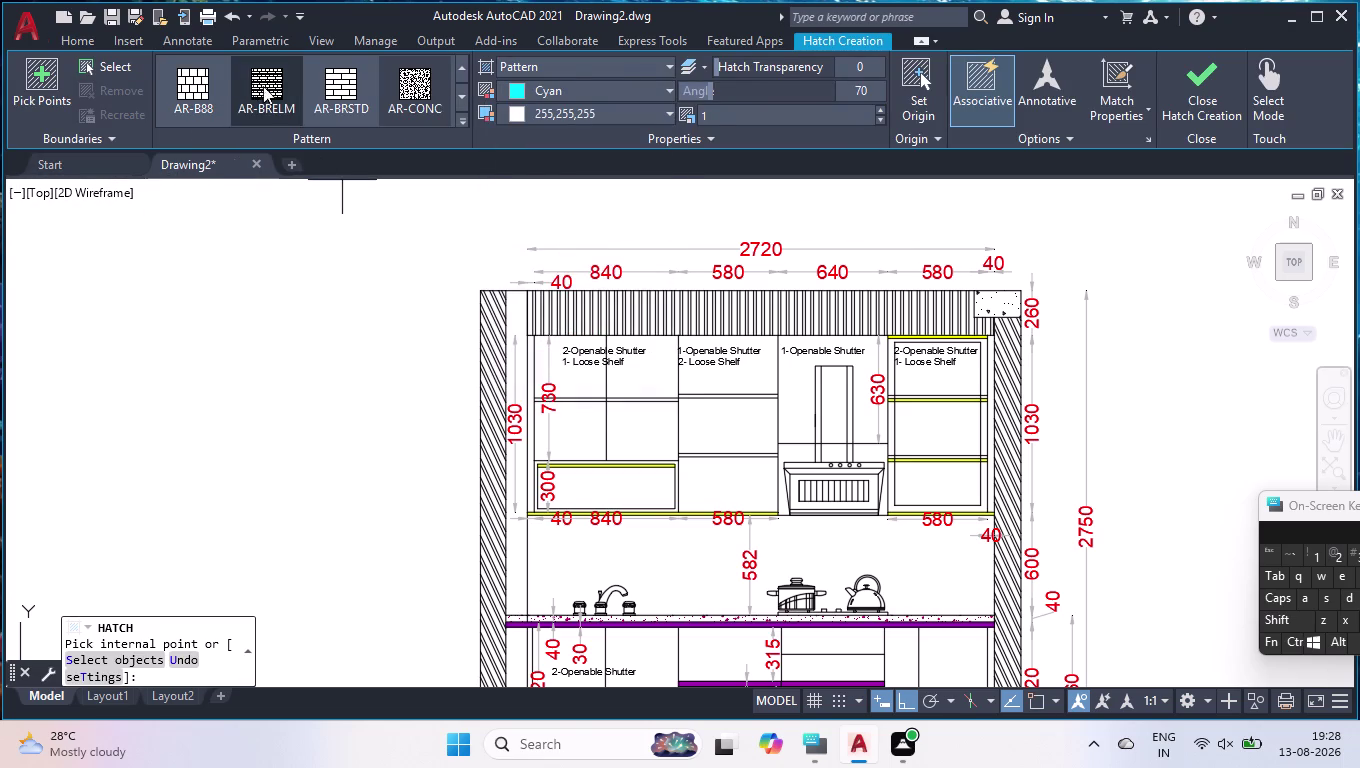
click(467, 123)
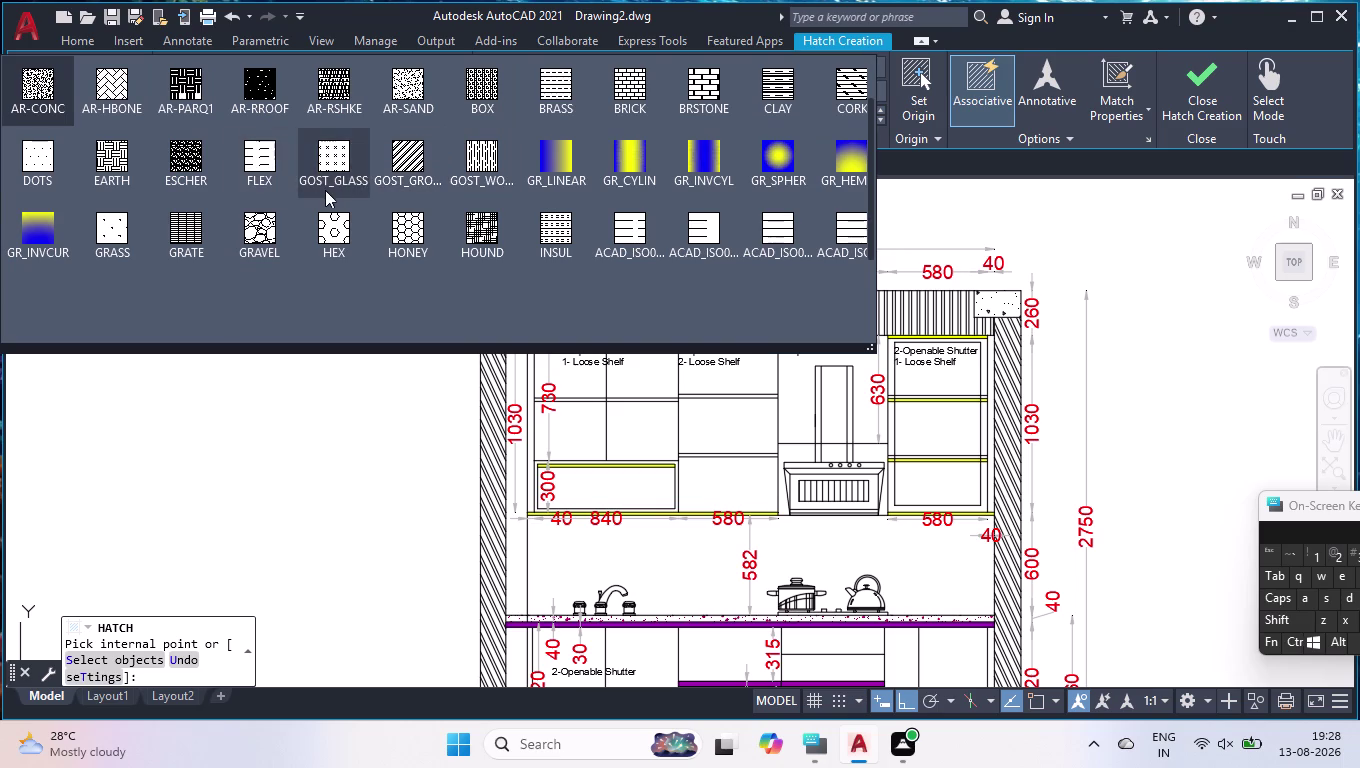
scroll(up, 3)
scroll(up, 3)
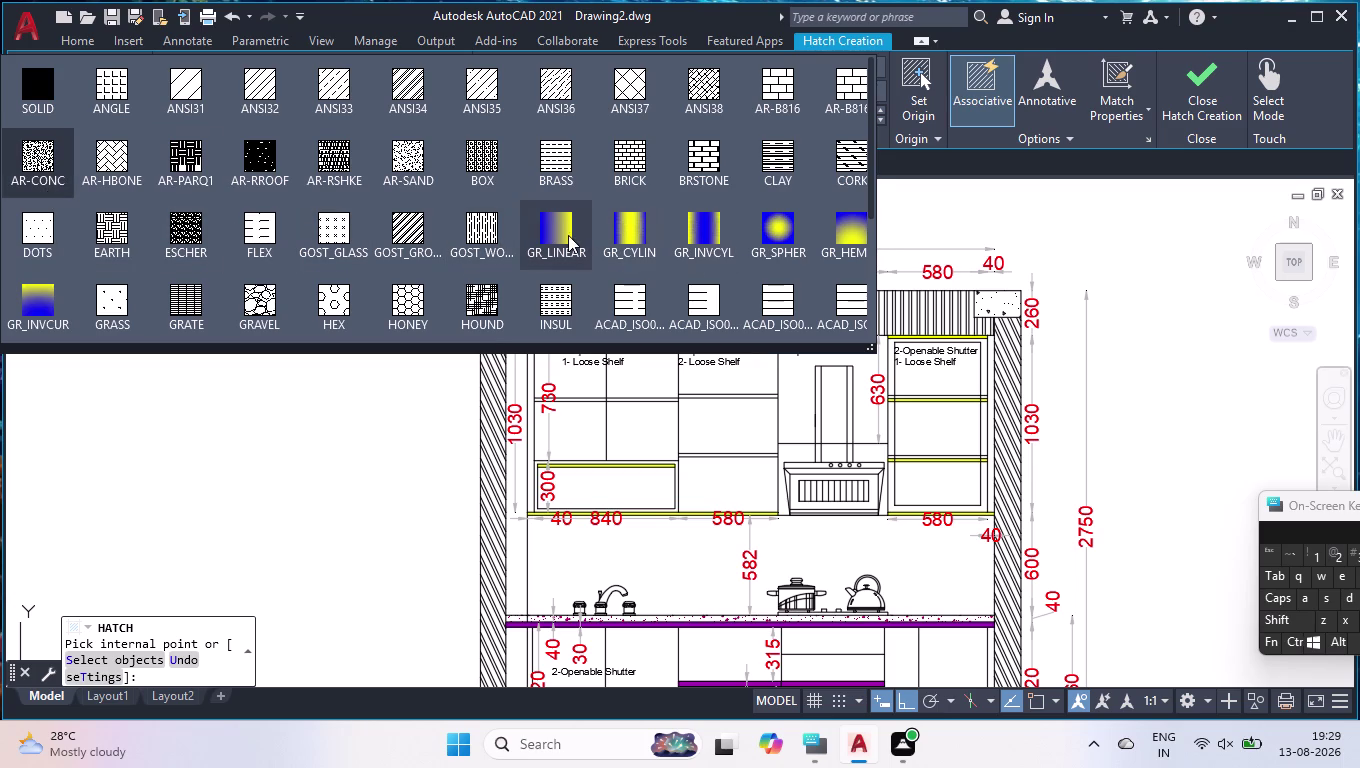
scroll(down, 3)
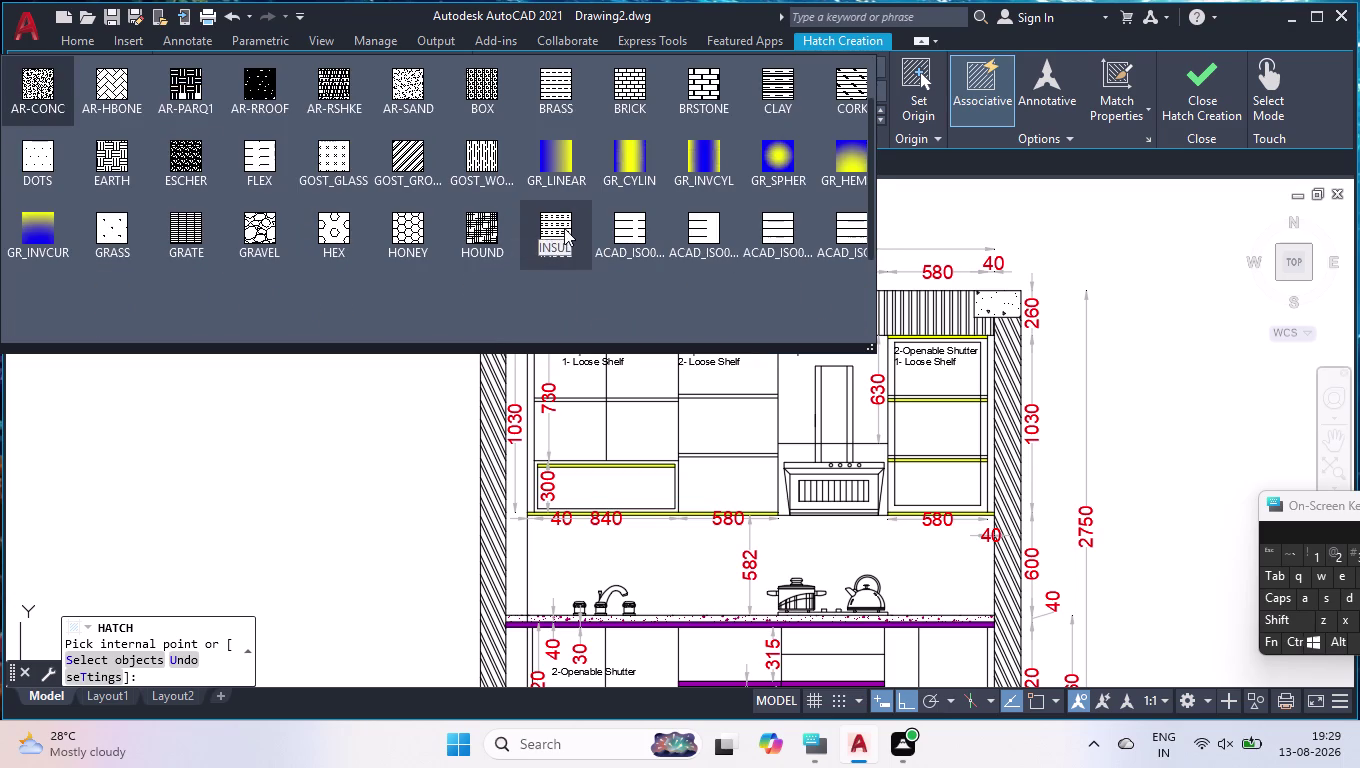
scroll(up, 3)
scroll(up, 3)
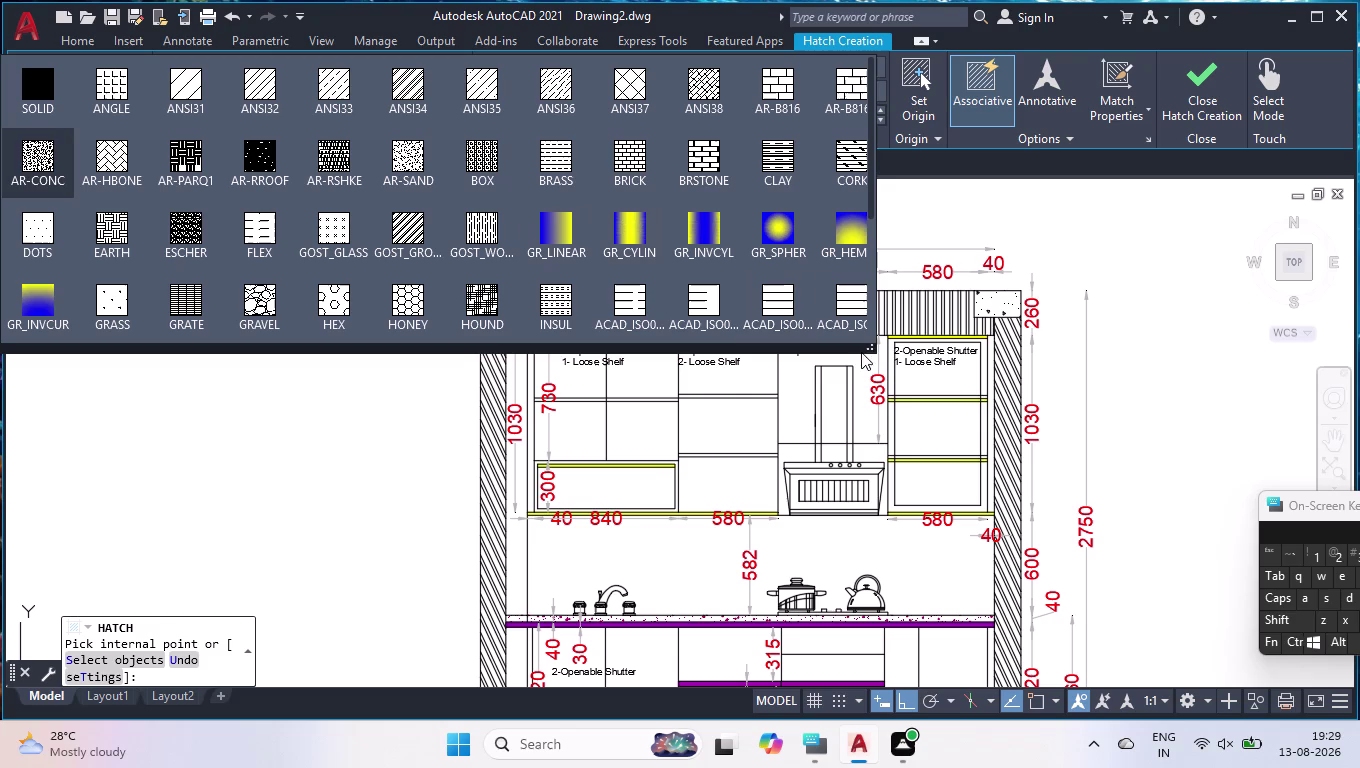
drag(875, 348, 1260, 667)
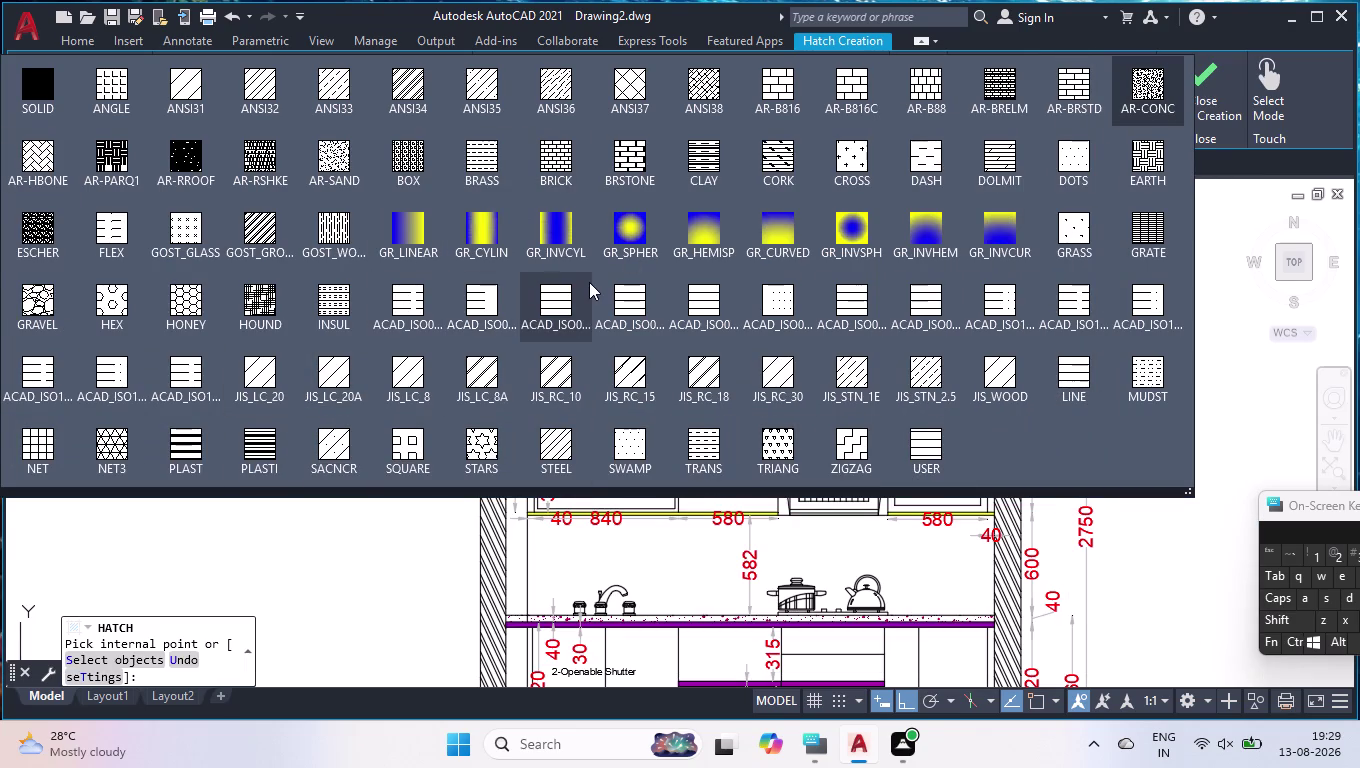
click(852, 358)
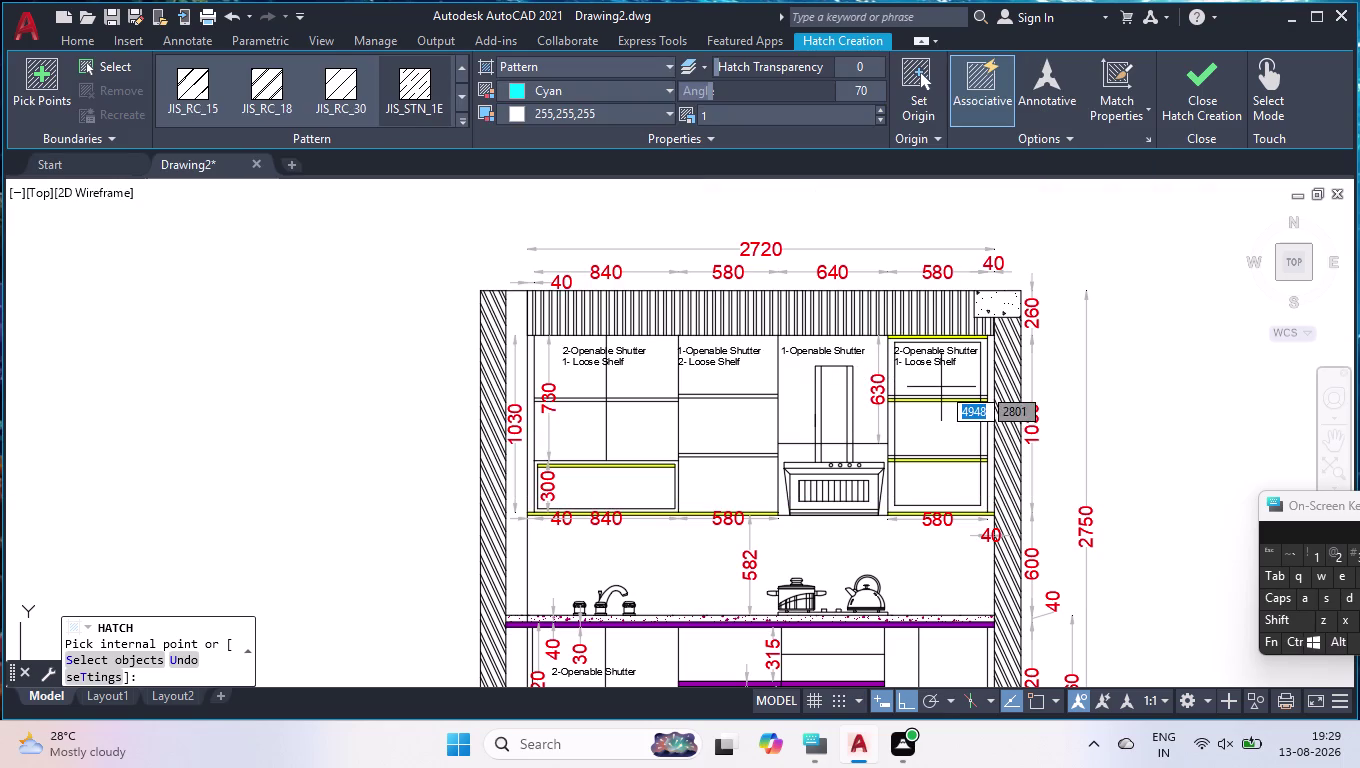
Fill the three sections of the right wall cabinet with the cyan hatch.
click(941, 386)
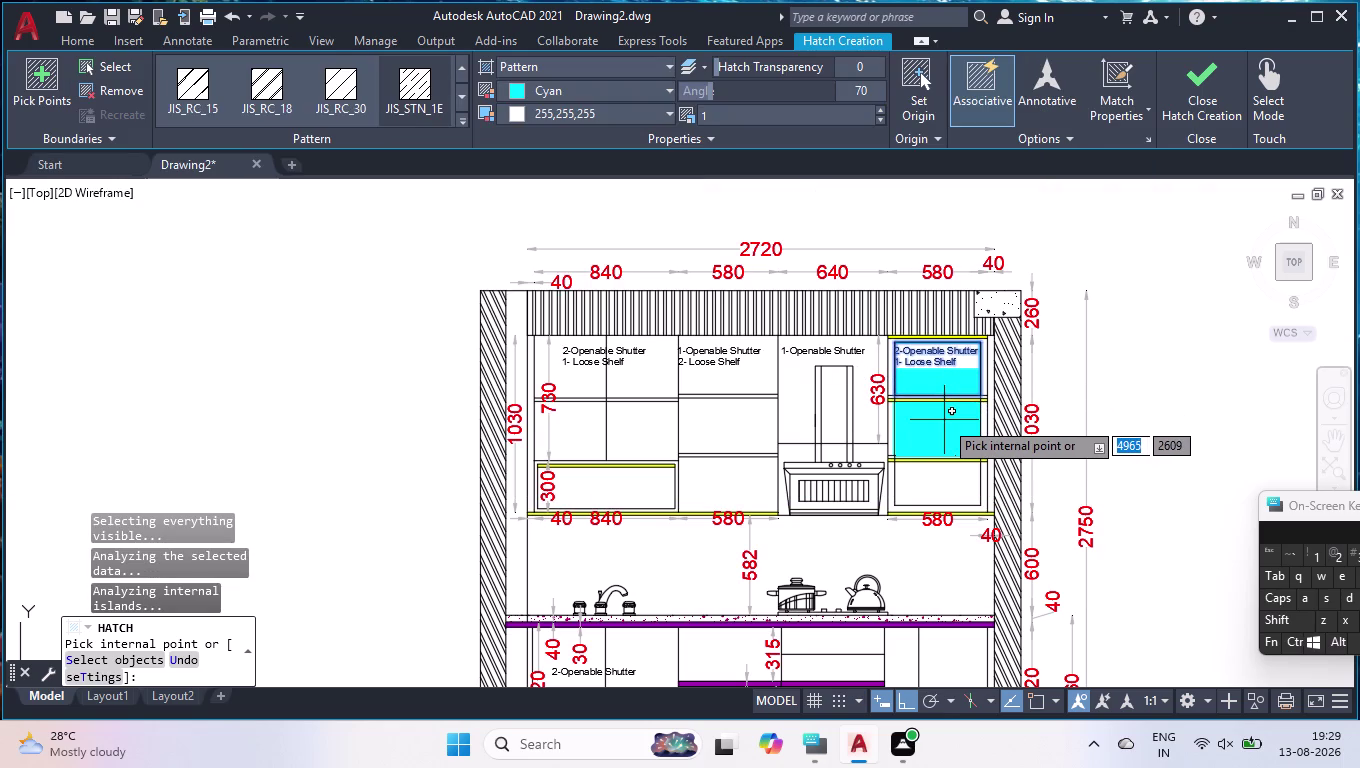
click(944, 420)
click(948, 487)
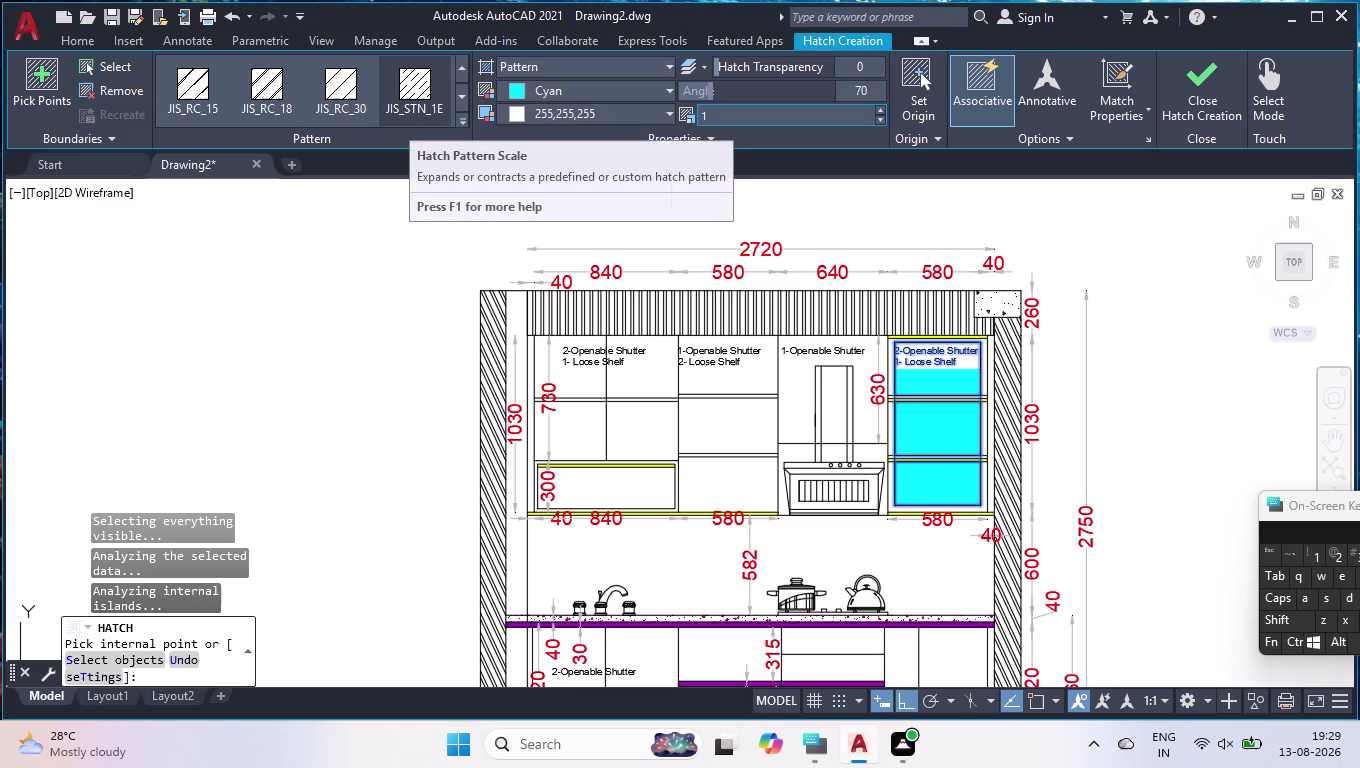
key(ctrl+1)
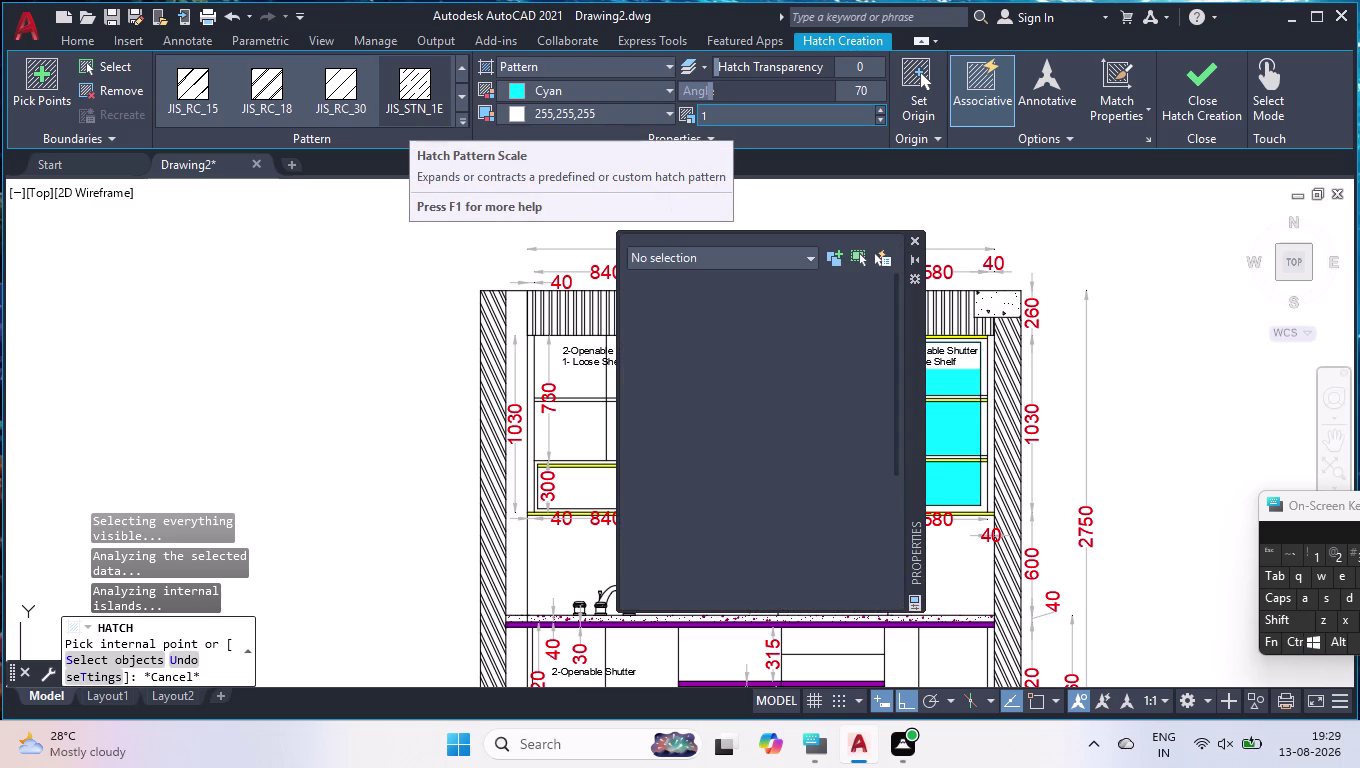
drag(754, 238, 653, 235)
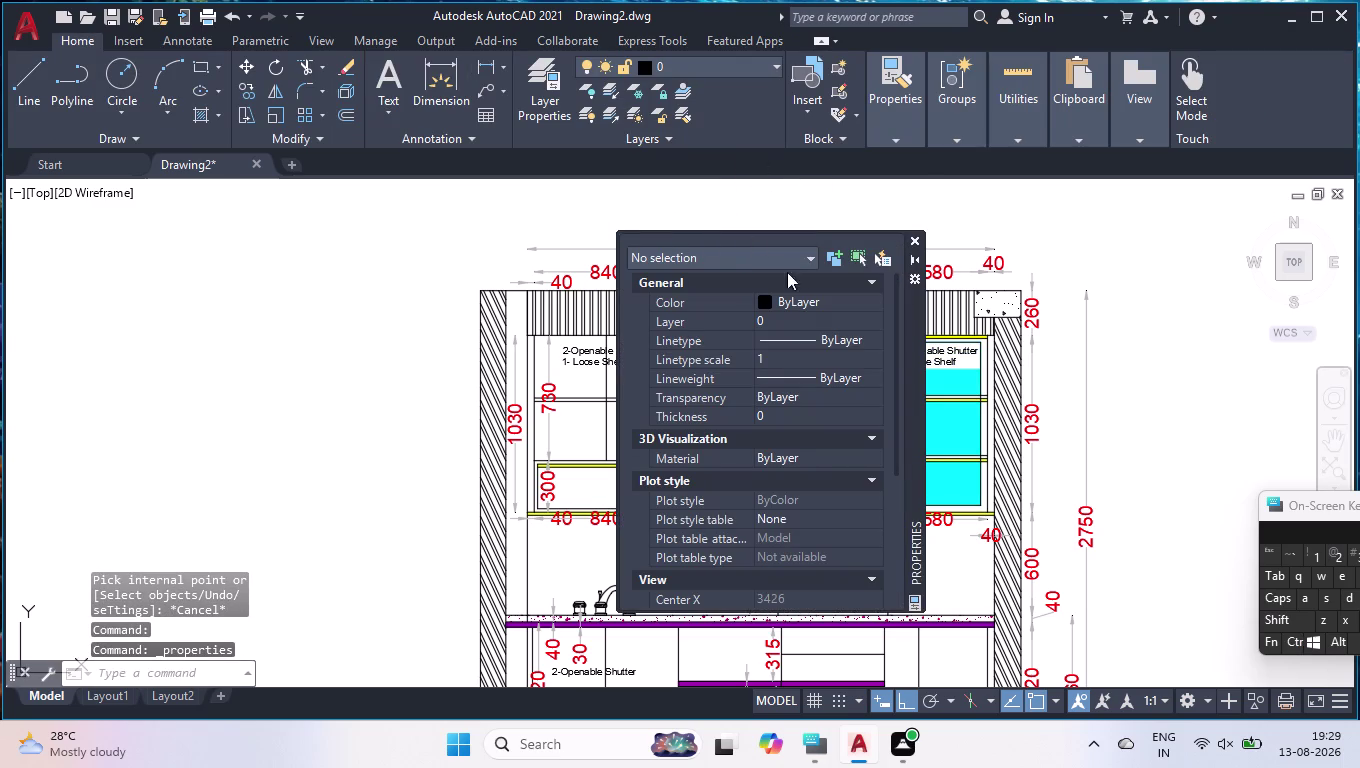
drag(910, 339, 498, 320)
scroll(down, 3)
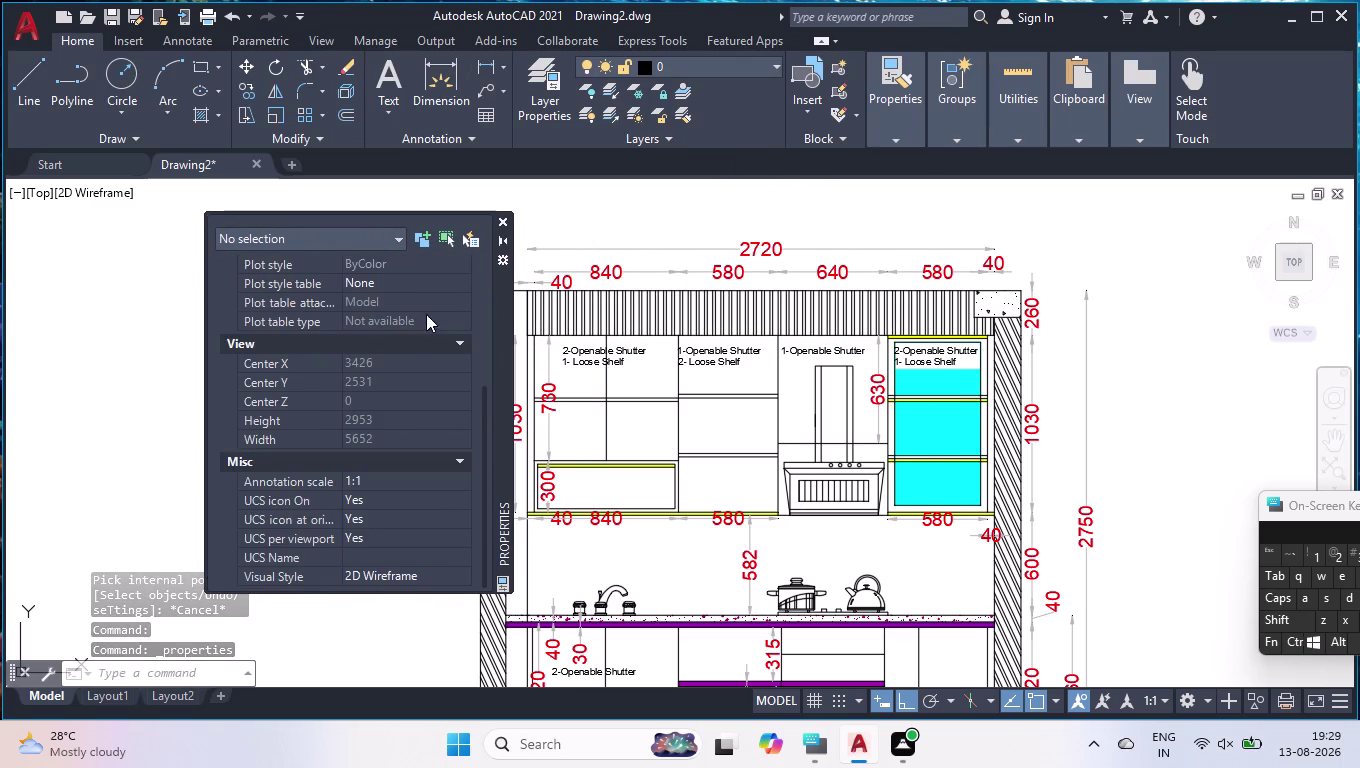
scroll(up, 3)
scroll(down, 3)
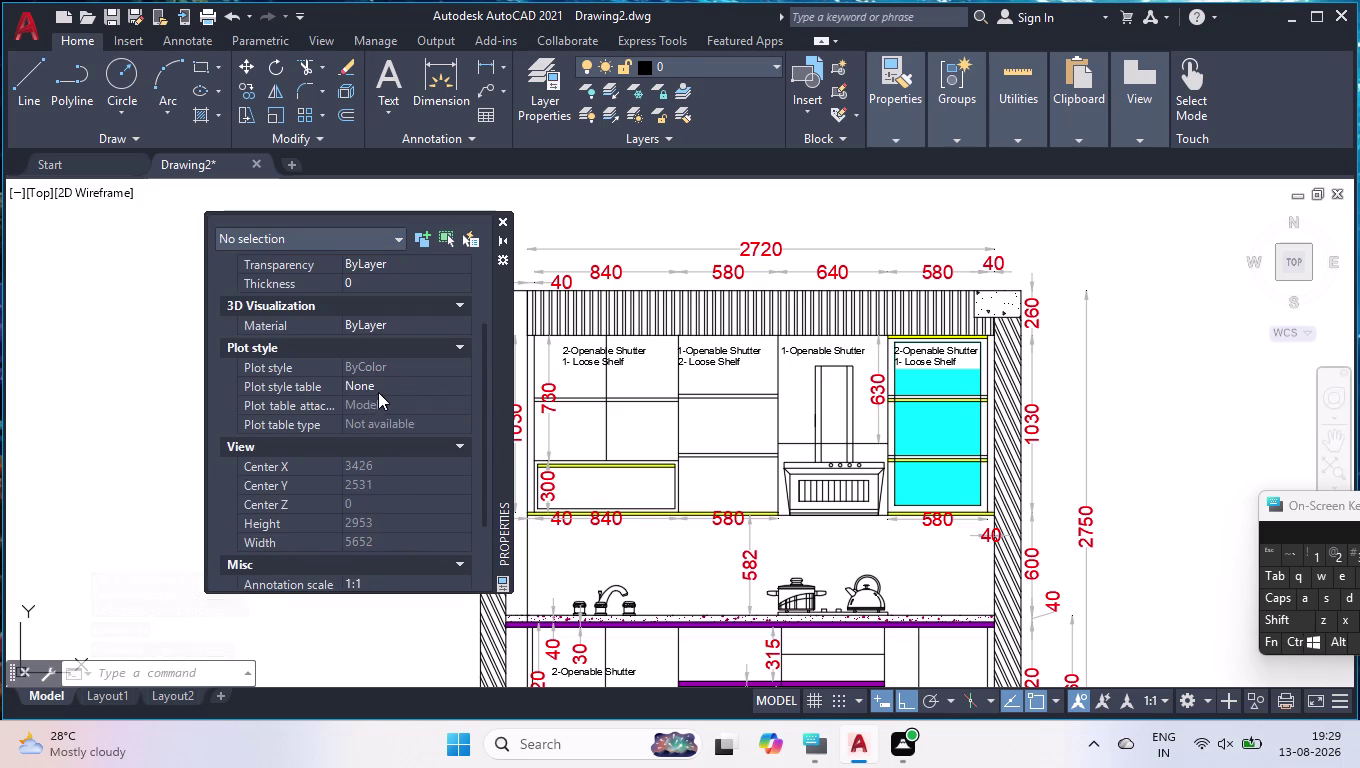
click(509, 226)
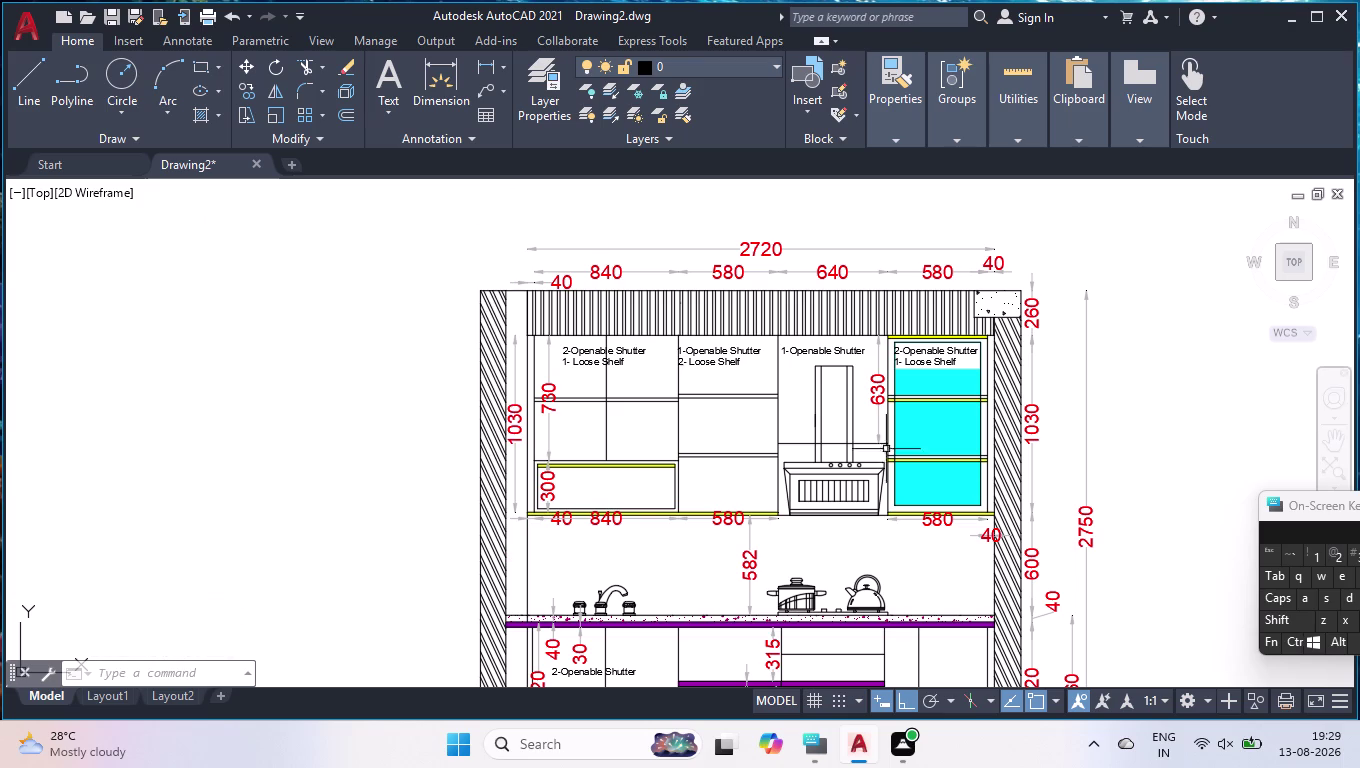
Select the hatch and try pattern scales 0.1 and 20 in Properties.
click(921, 431)
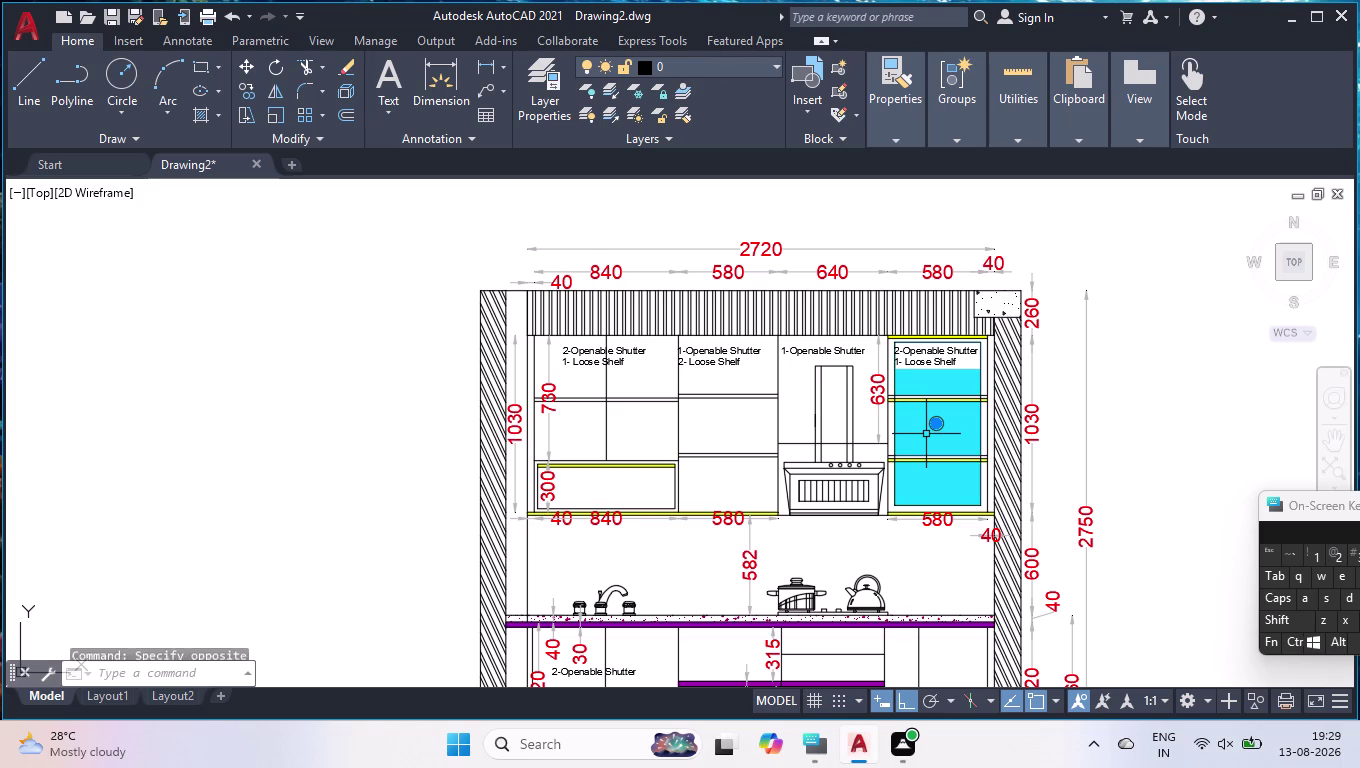
key(ctrl+1)
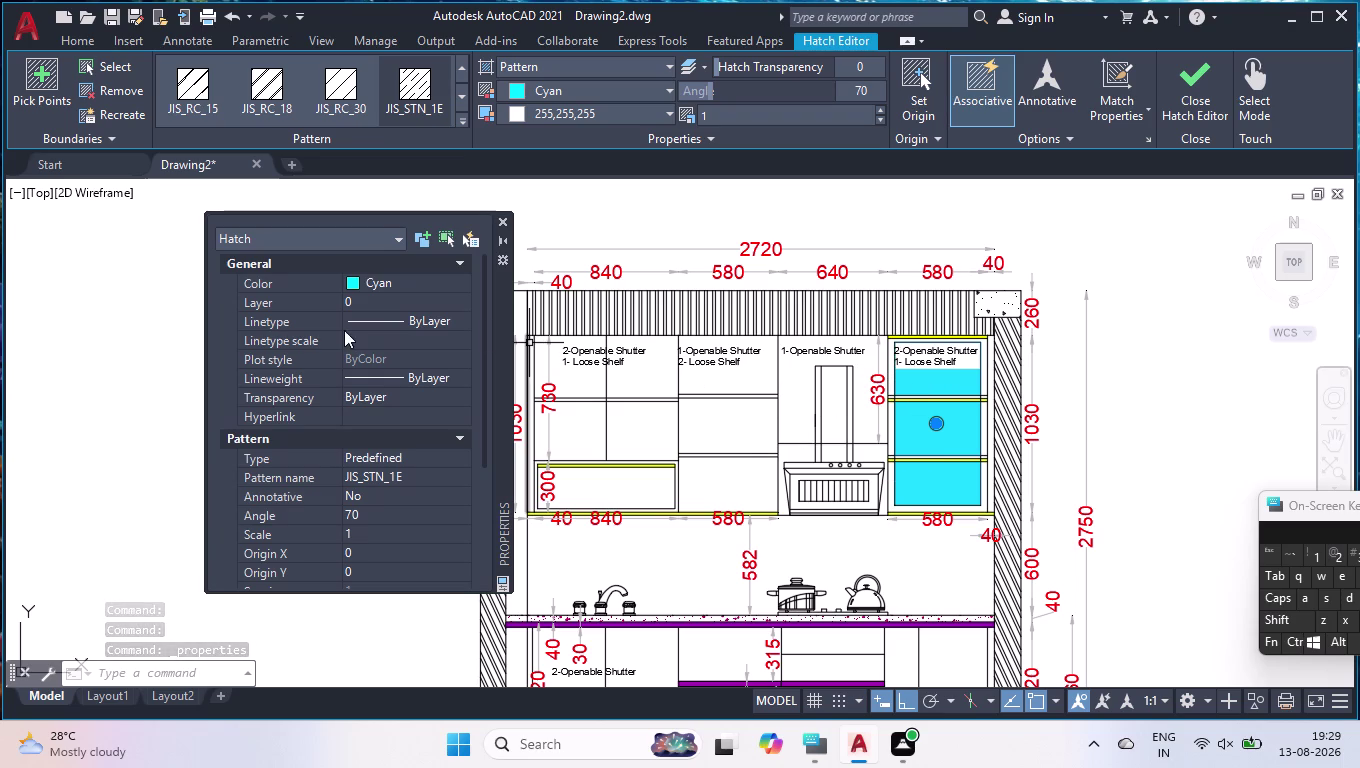
scroll(down, 3)
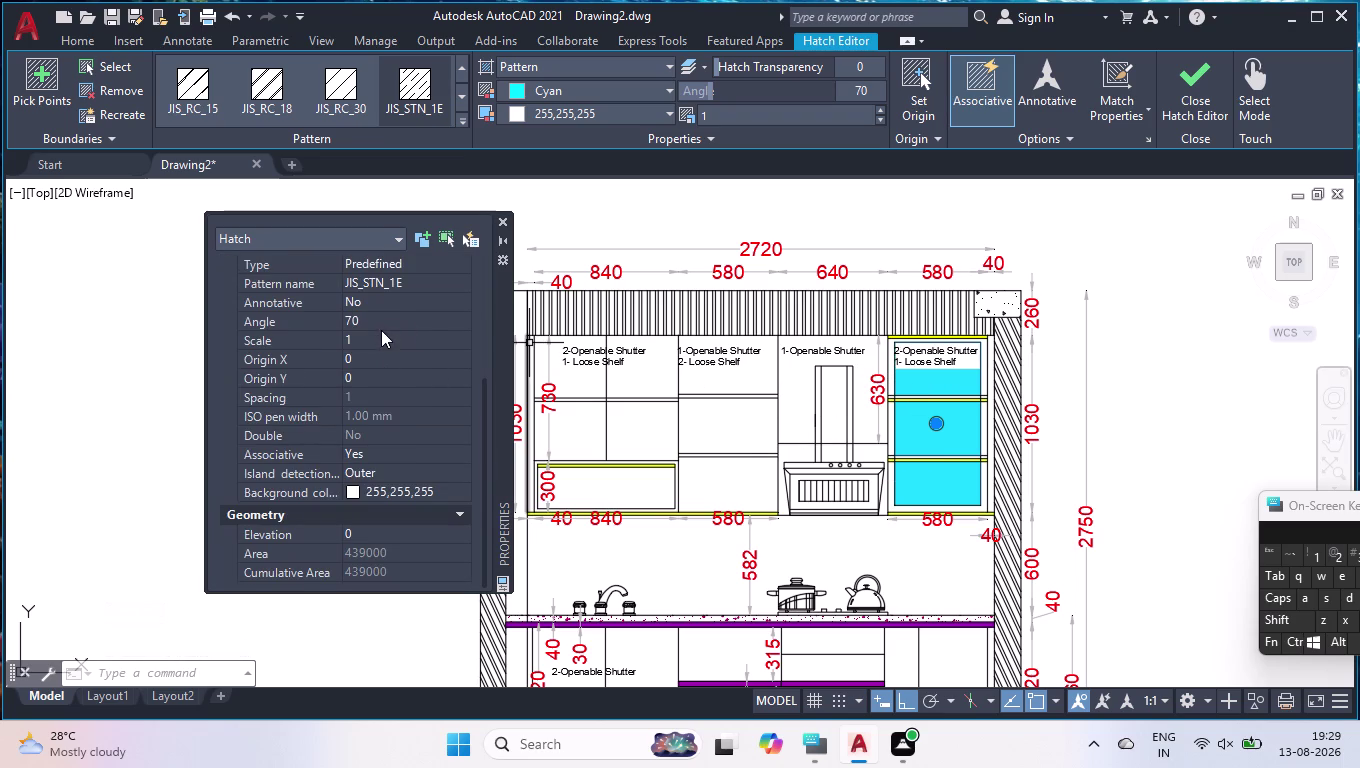
click(373, 339)
text(0.)
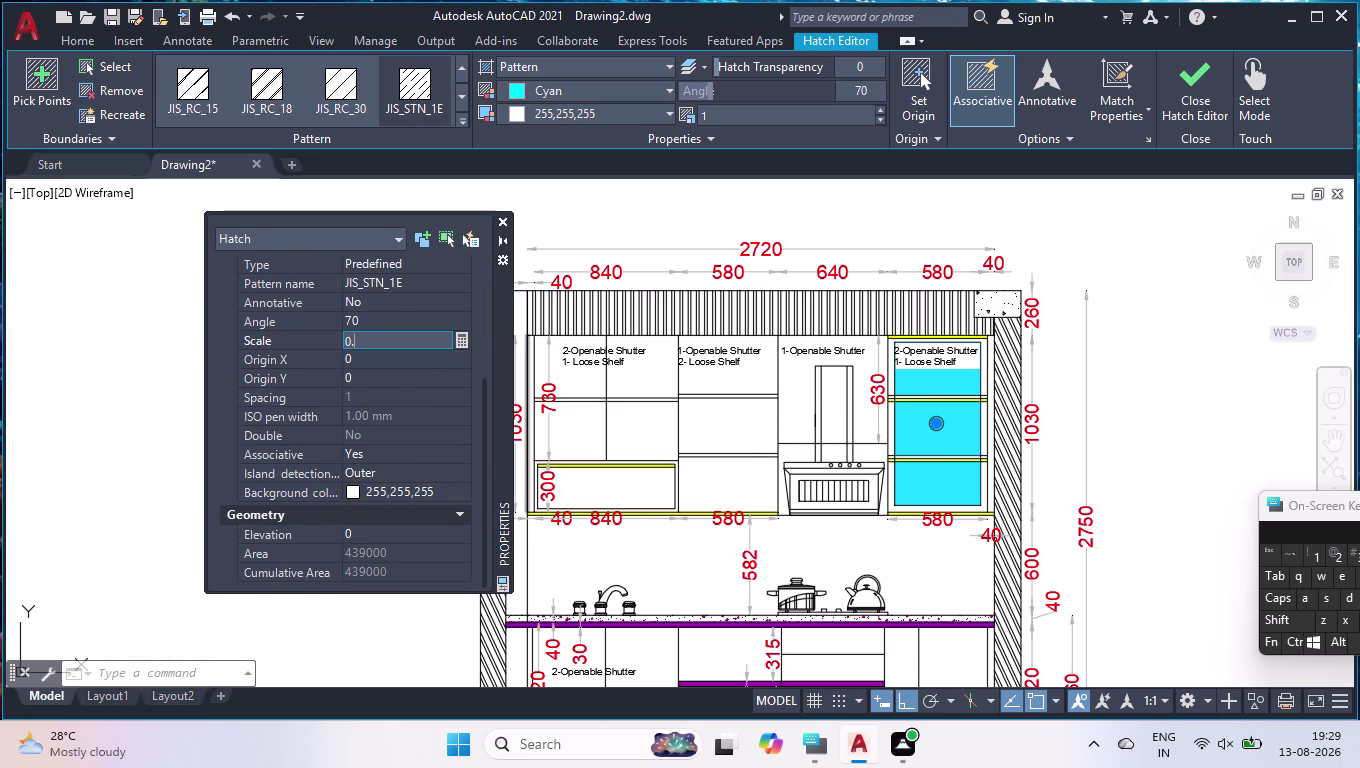
text(1)
key(Return)
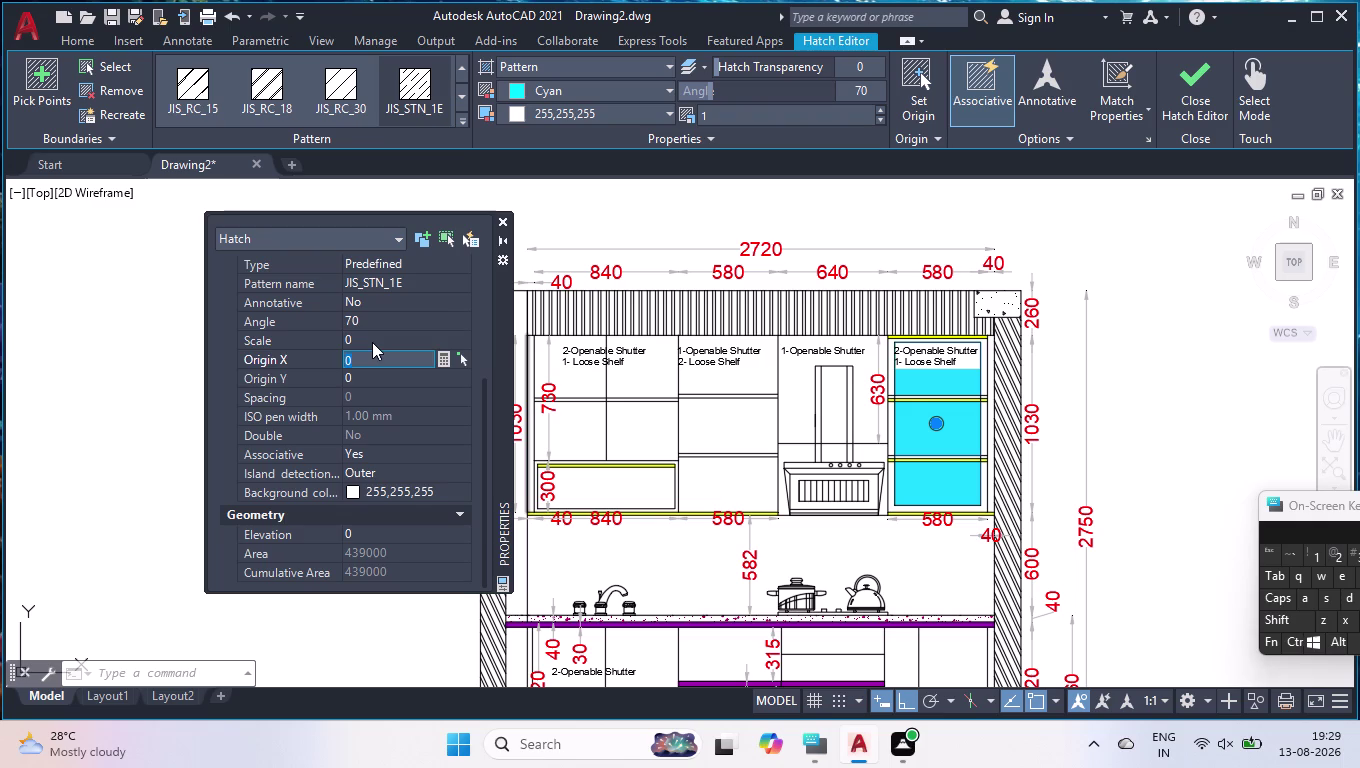
click(372, 342)
text(2)
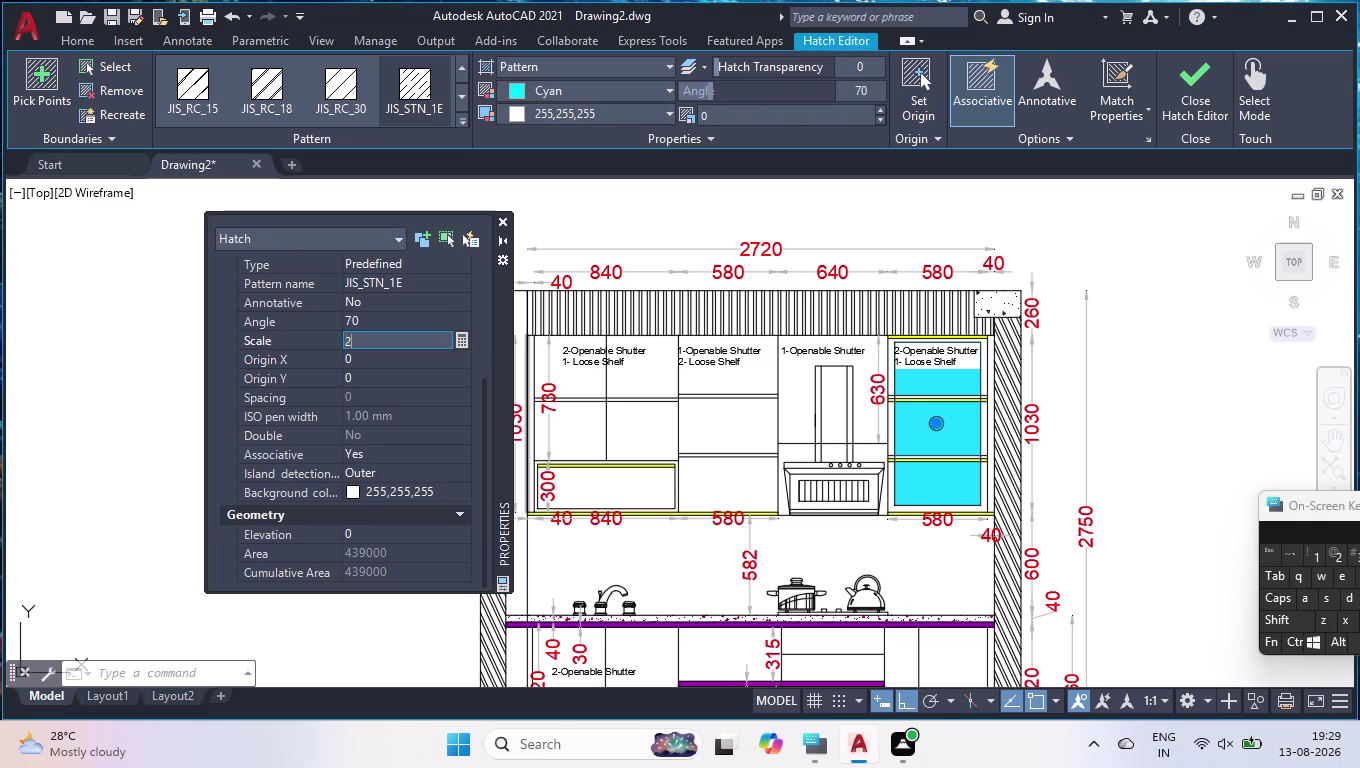
text(0)
key(Return)
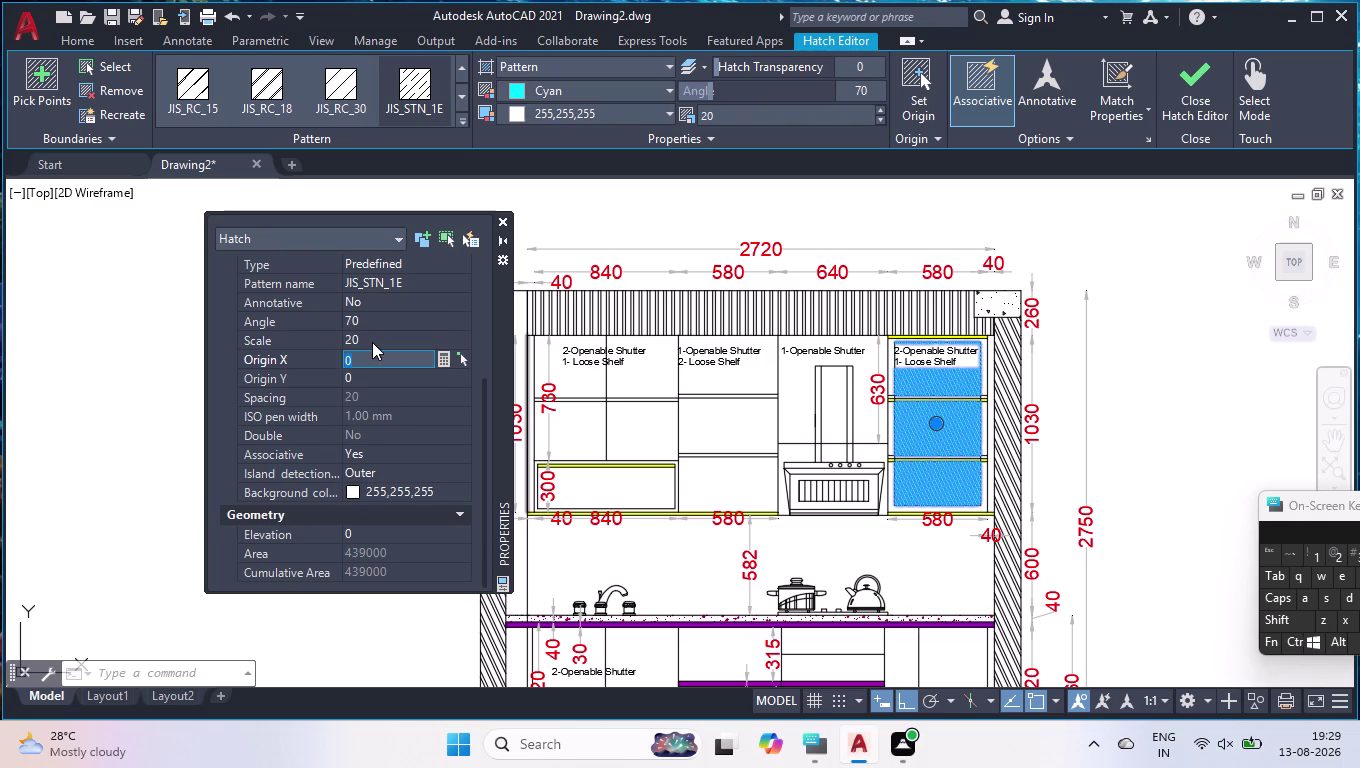
Raise the hatch pattern scale to 50, 100, then 200.
click(372, 342)
text(50)
key(Return)
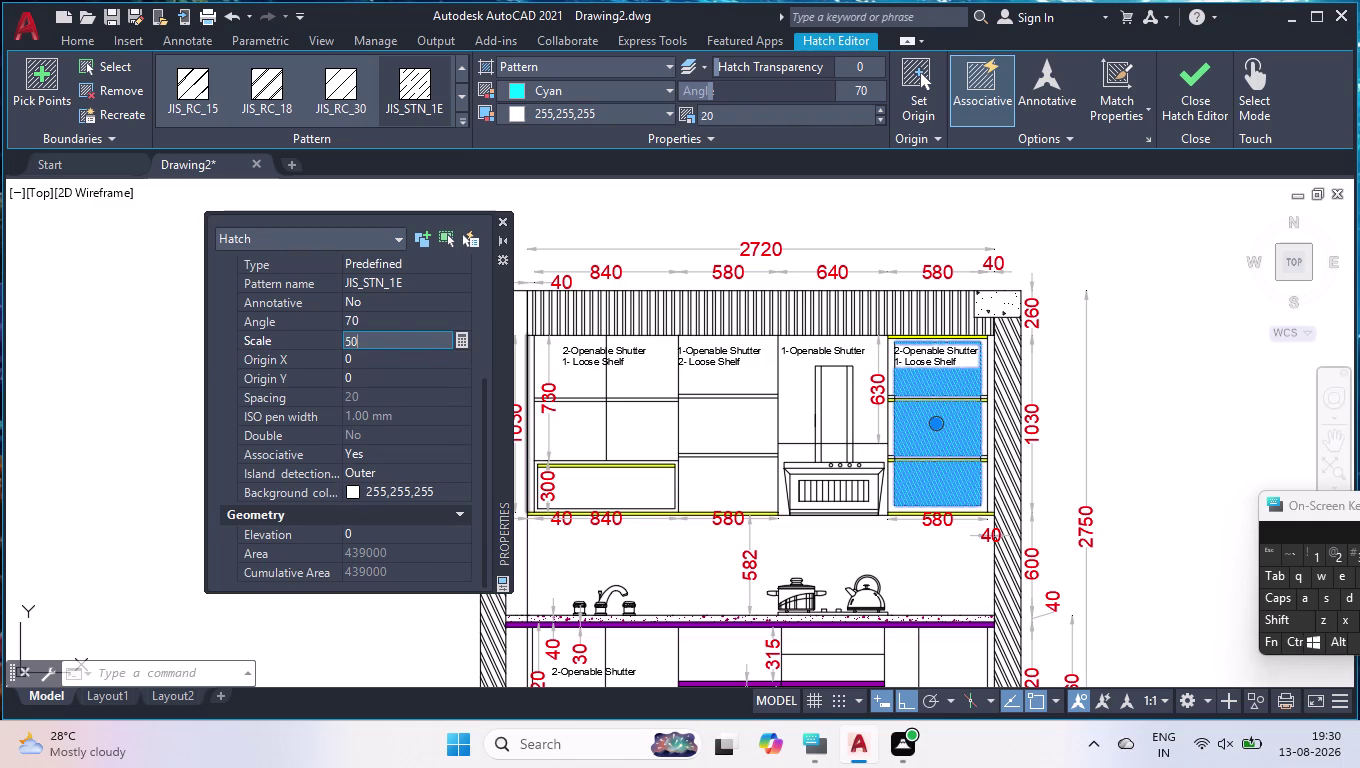
click(372, 342)
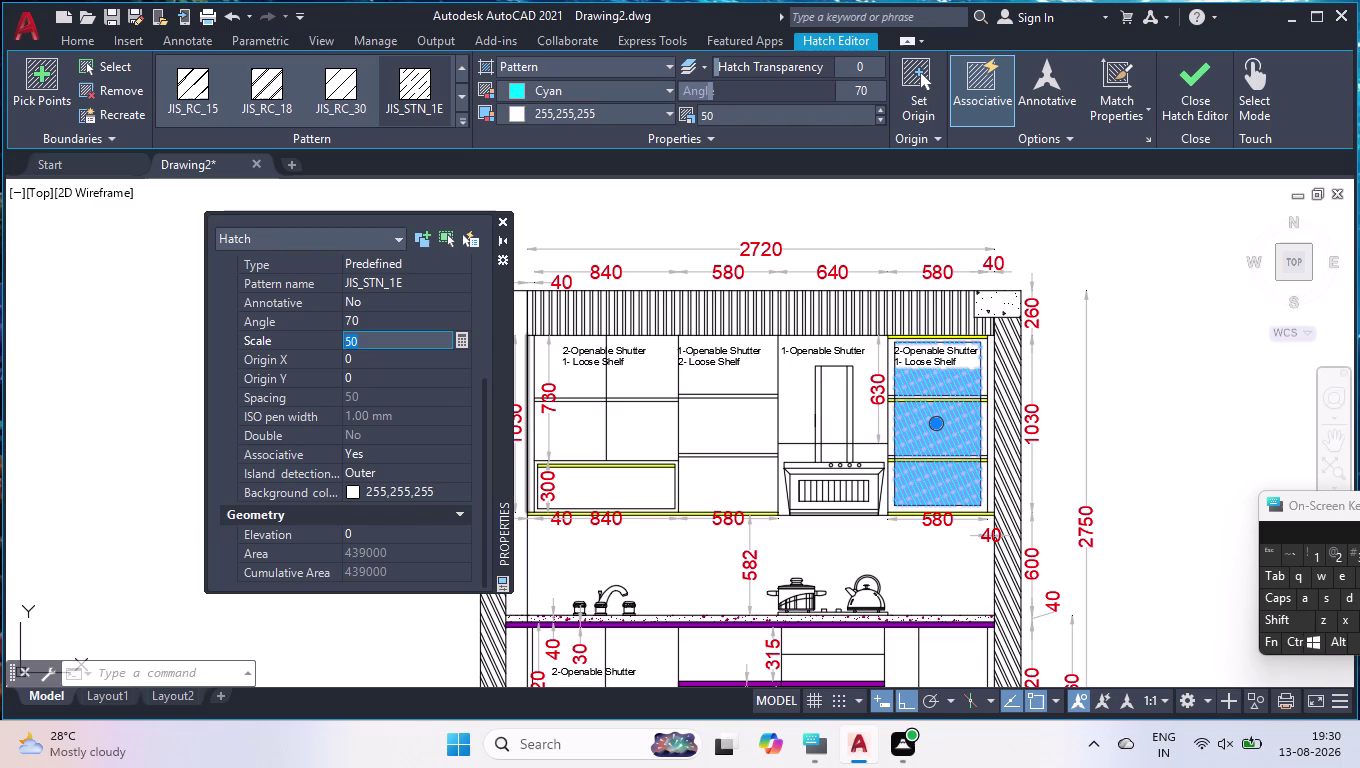
text(100)
key(Return)
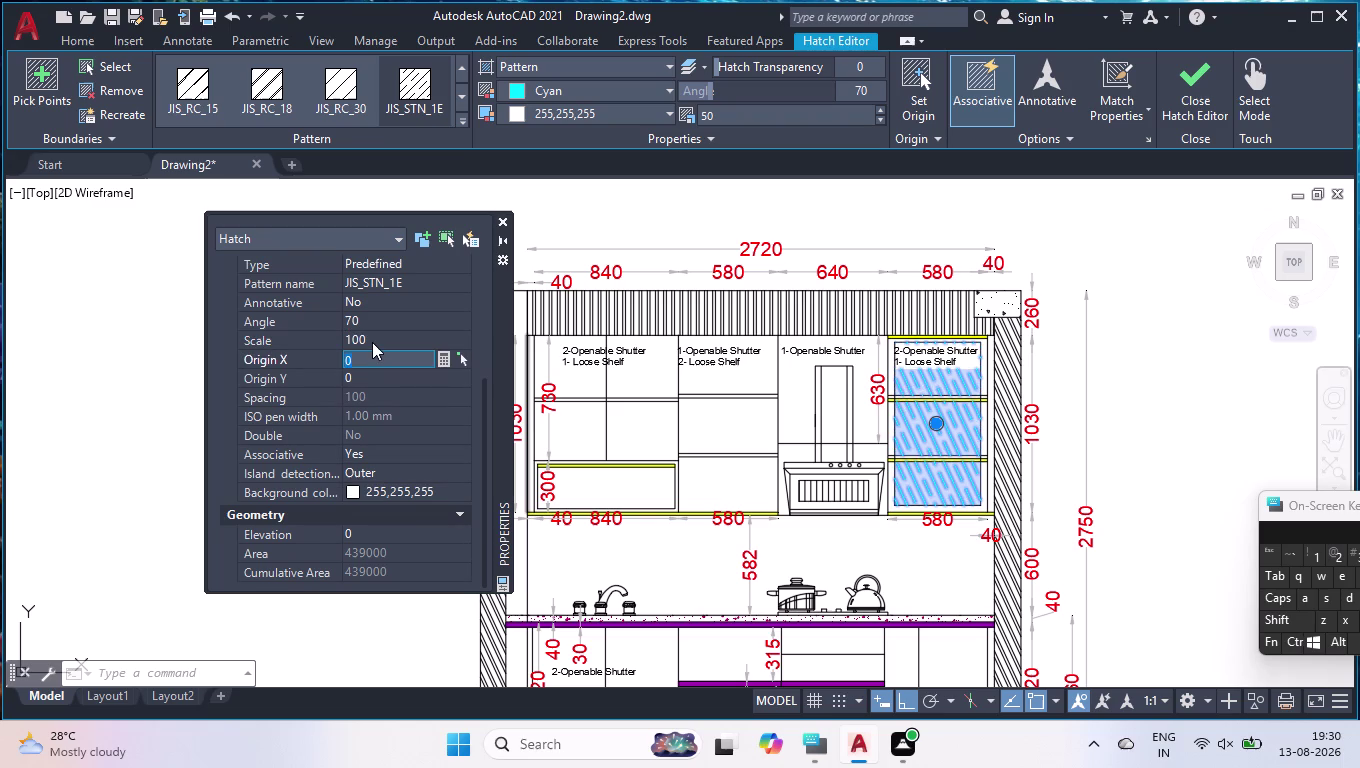
click(372, 342)
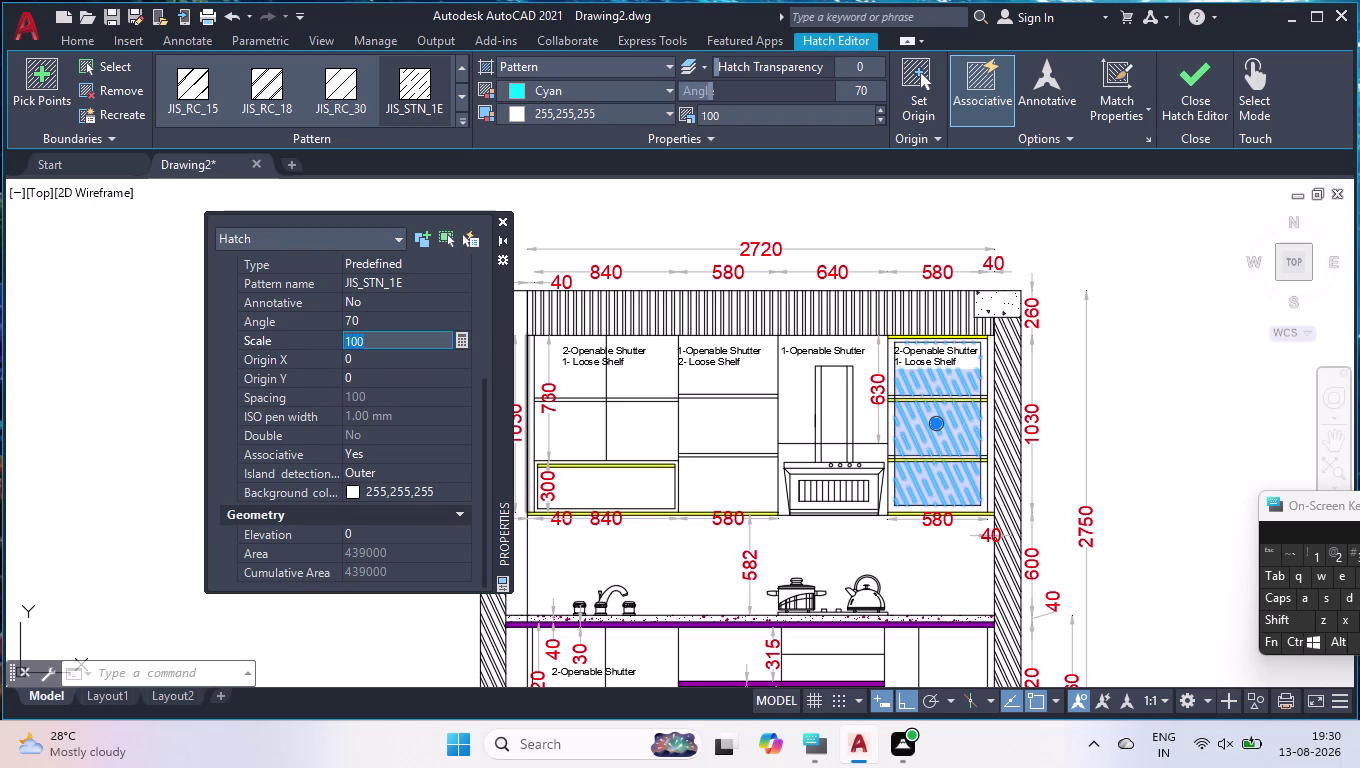
text(200)
key(Return)
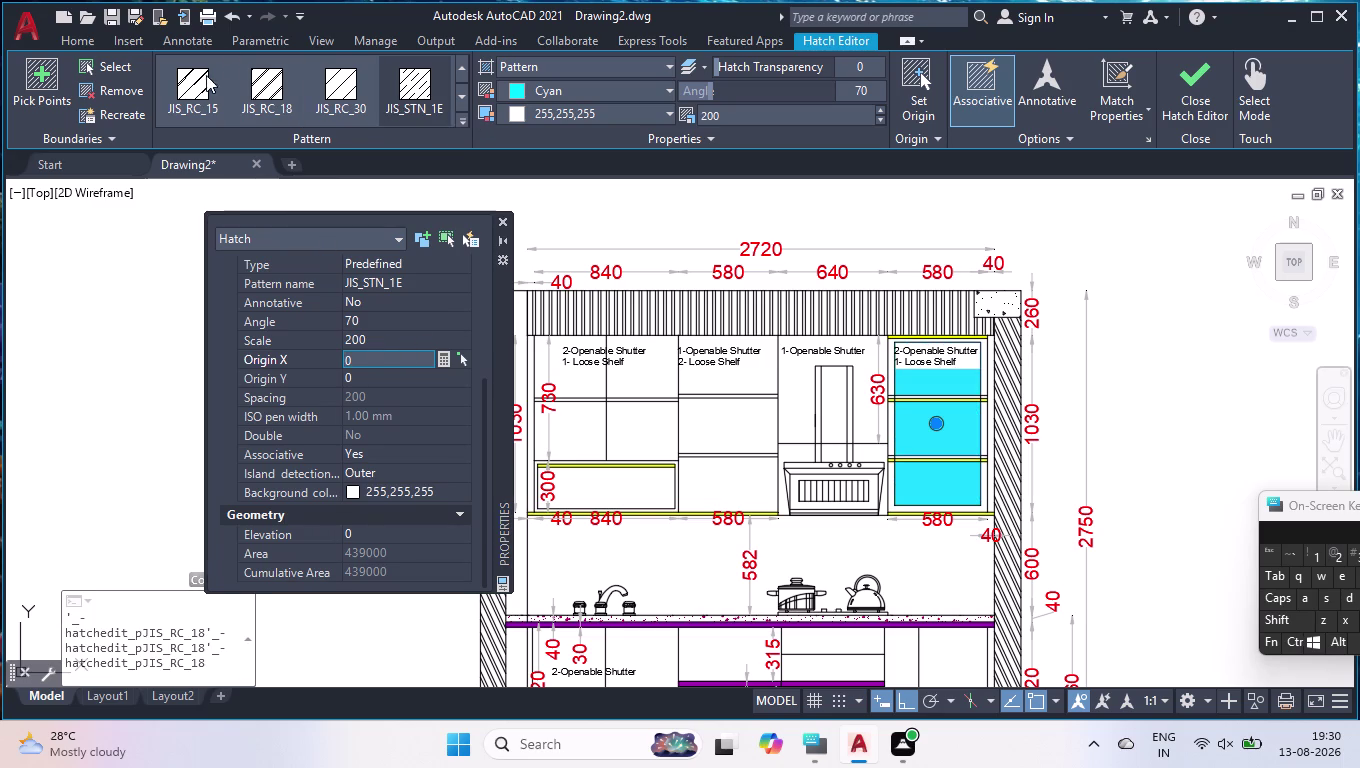
click(459, 119)
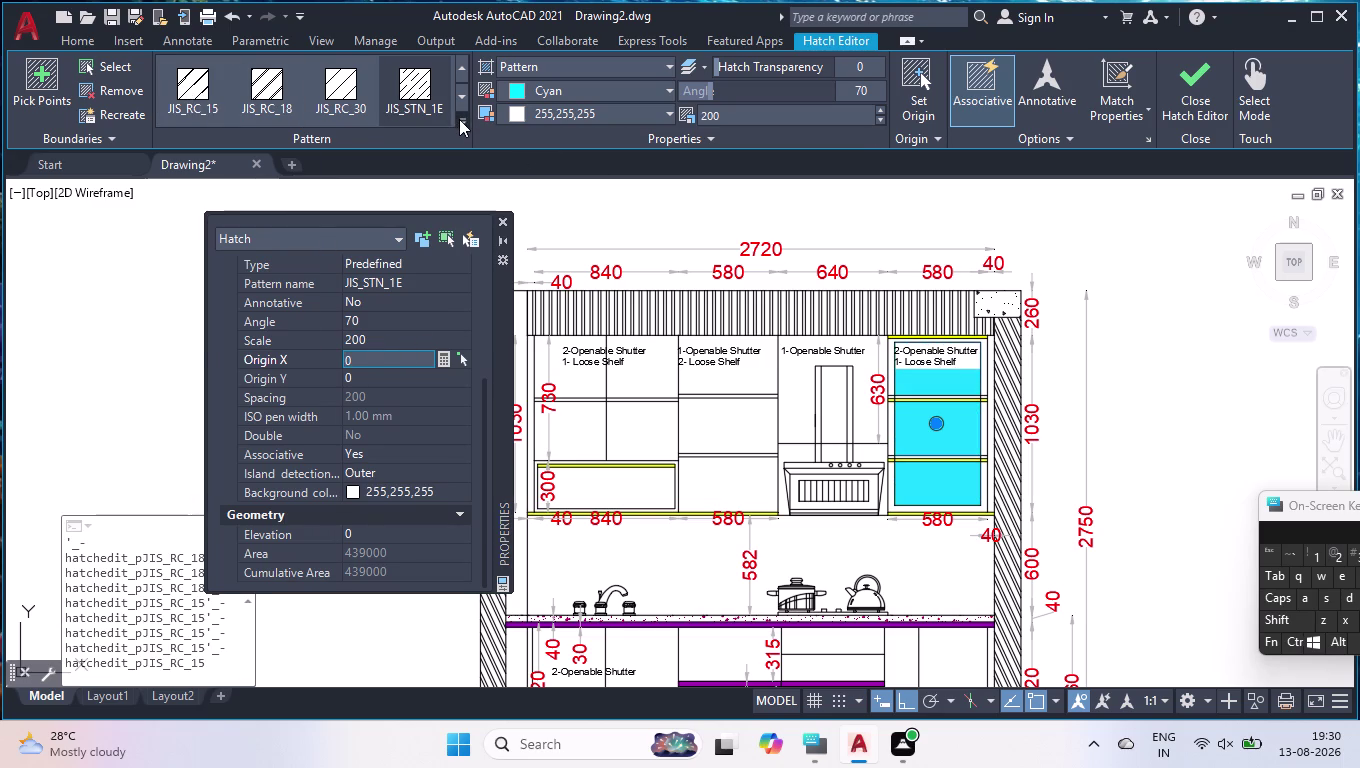
Preview other patterns in the enlarged gallery, then erase the cyan hatch.
drag(308, 346, 355, 368)
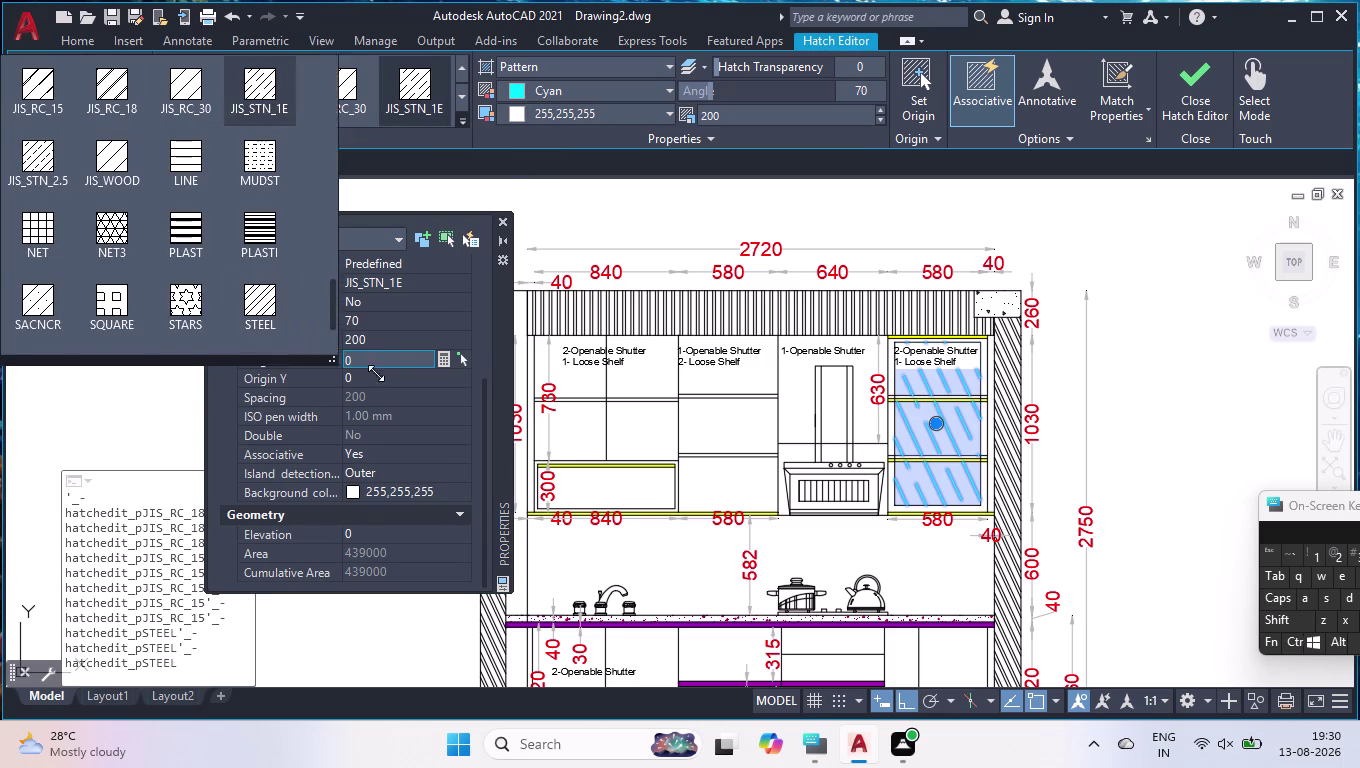
drag(355, 368, 1297, 688)
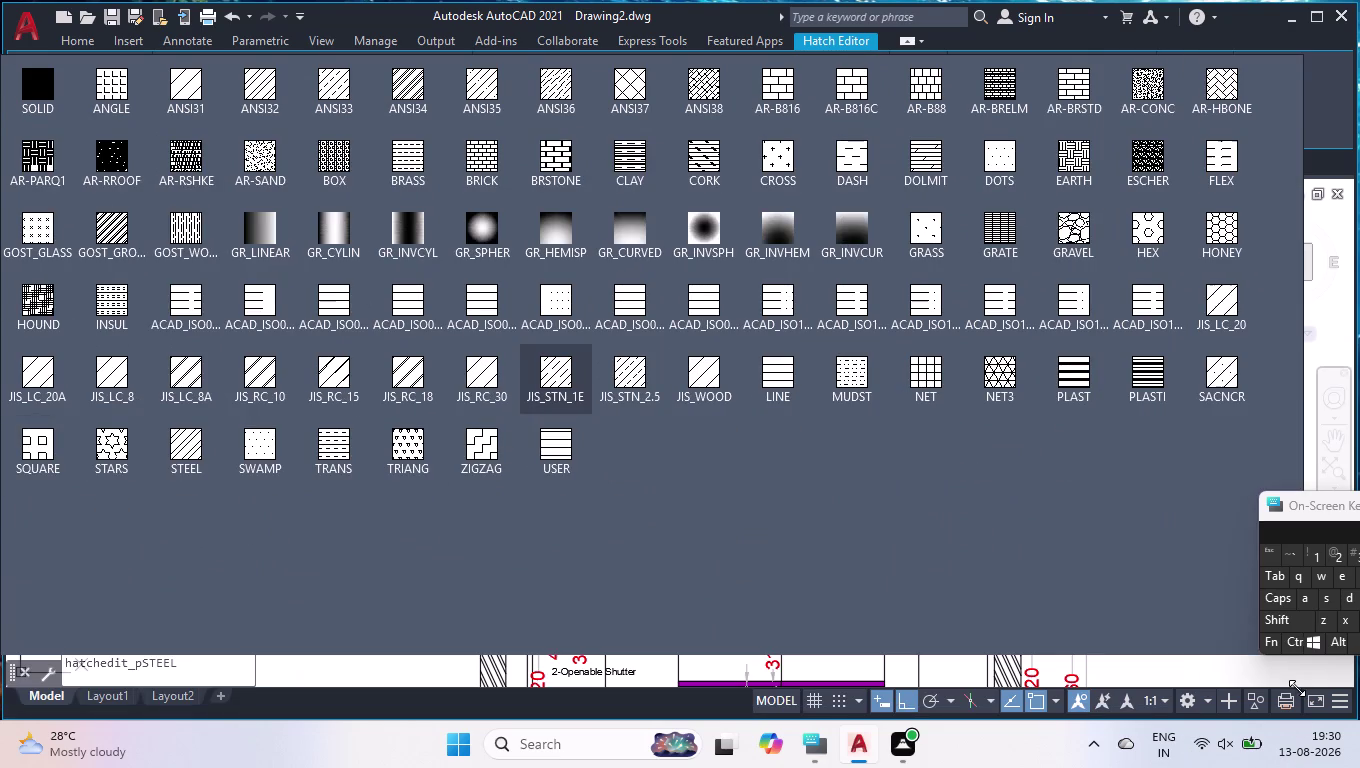
drag(1297, 688, 1332, 695)
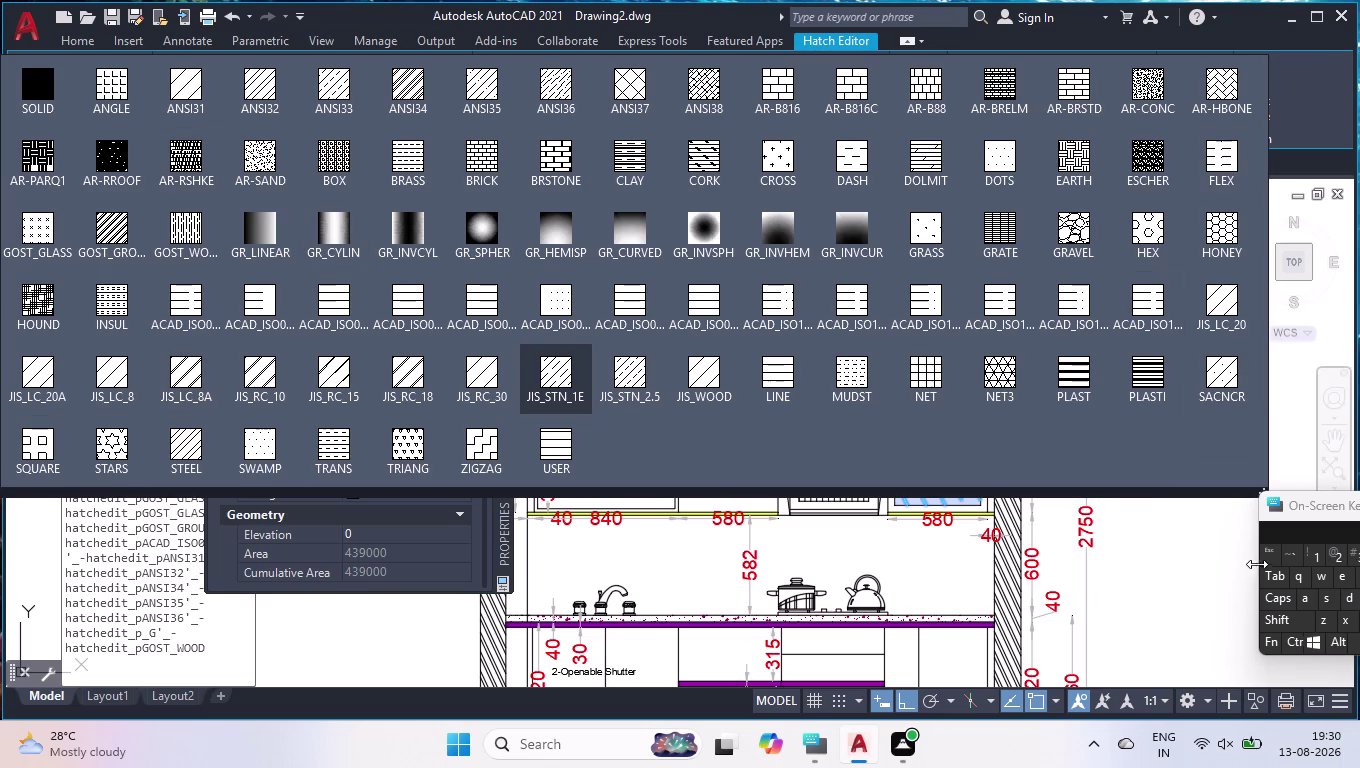
key(Escape)
key(Delete)
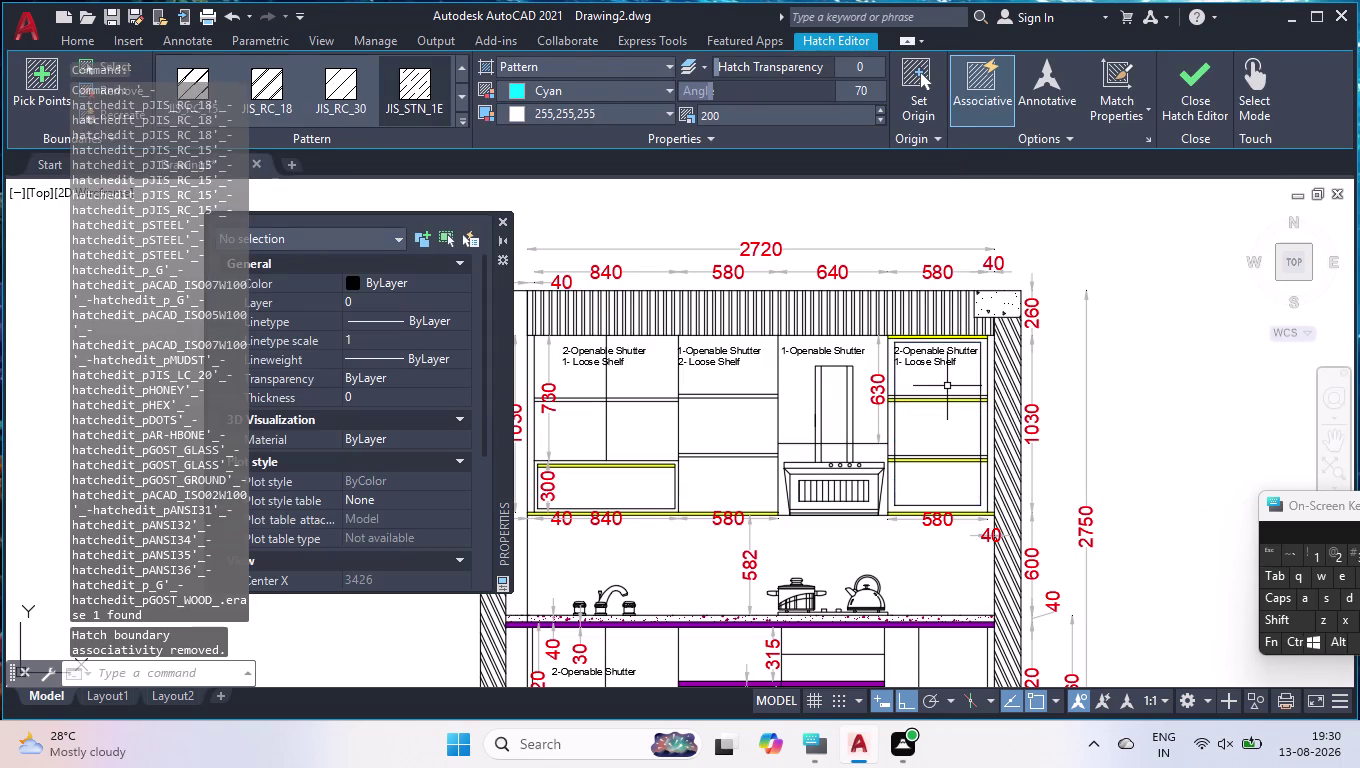
Hide the command line and start a new hatch with the ANSI36 pattern.
click(503, 221)
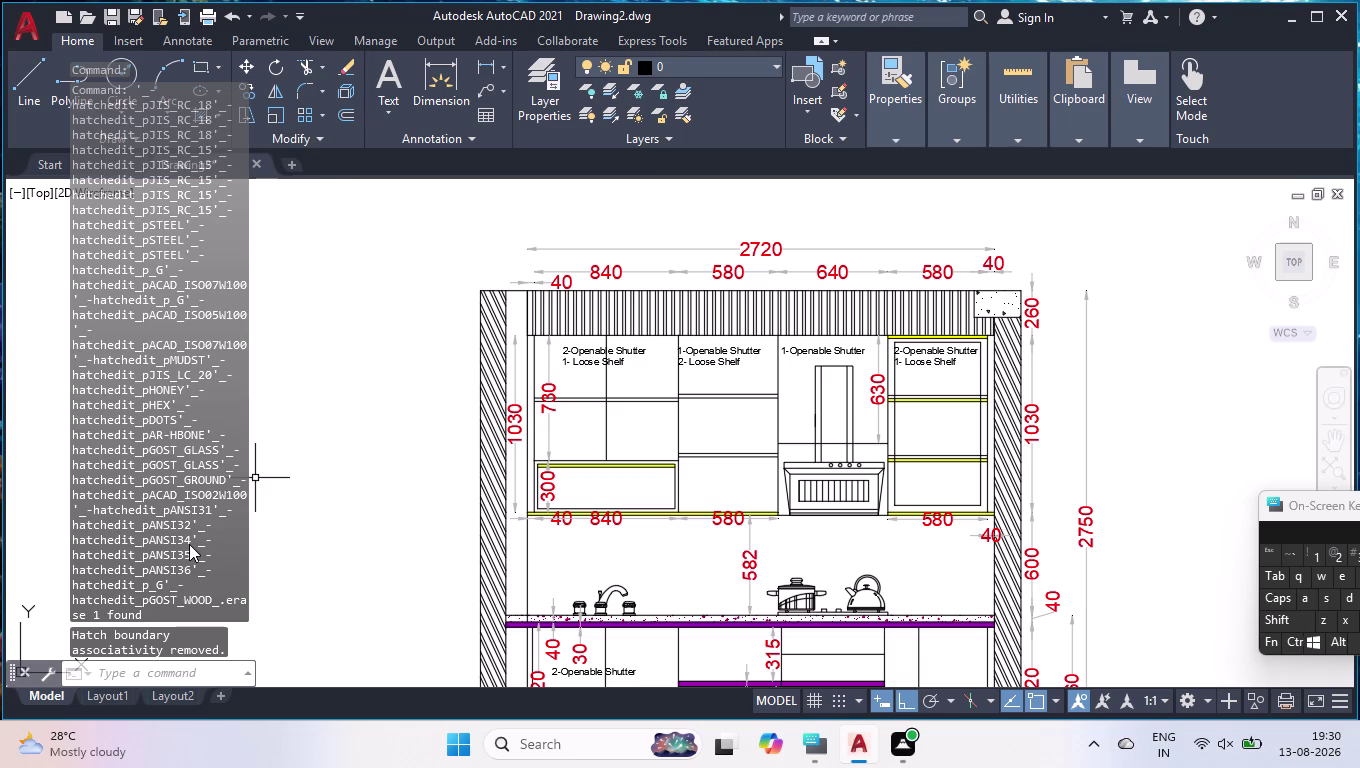
key(ctrl+9)
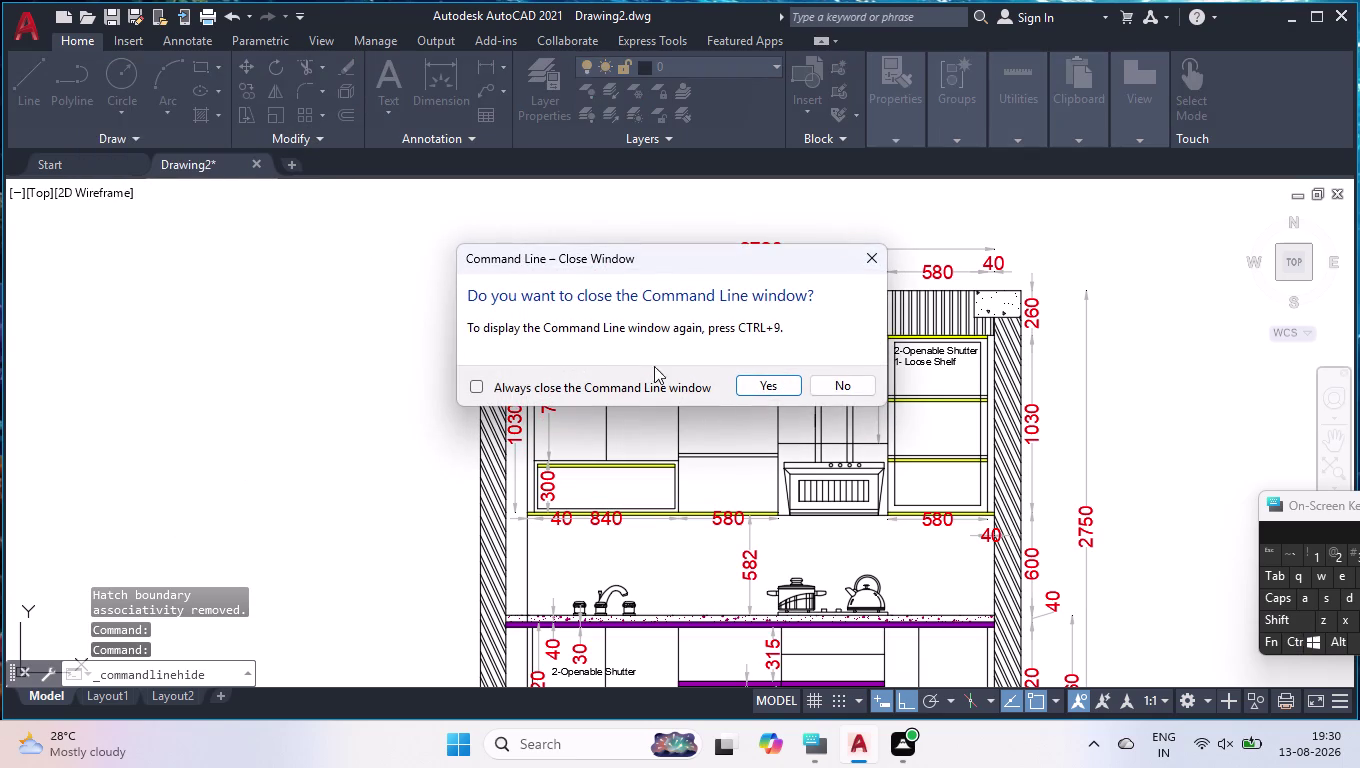
click(754, 391)
click(200, 119)
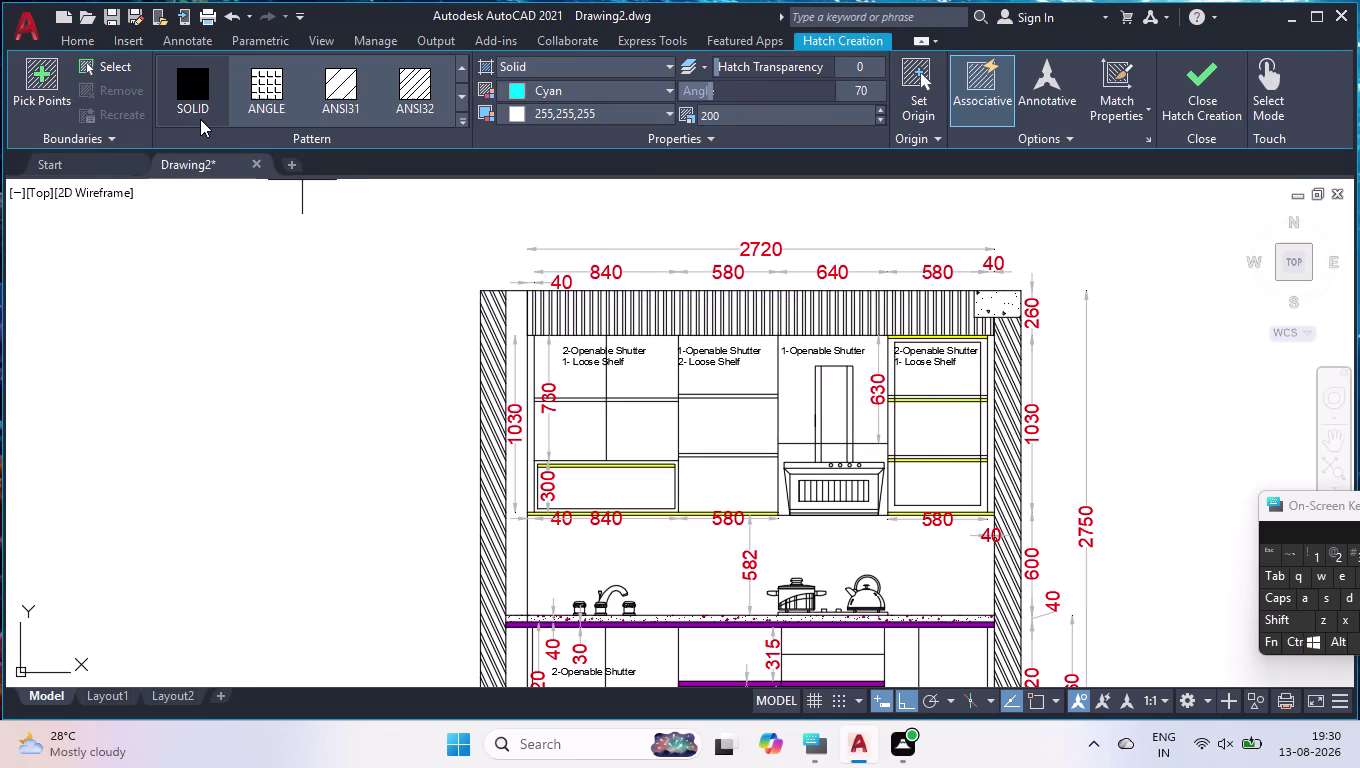
click(463, 121)
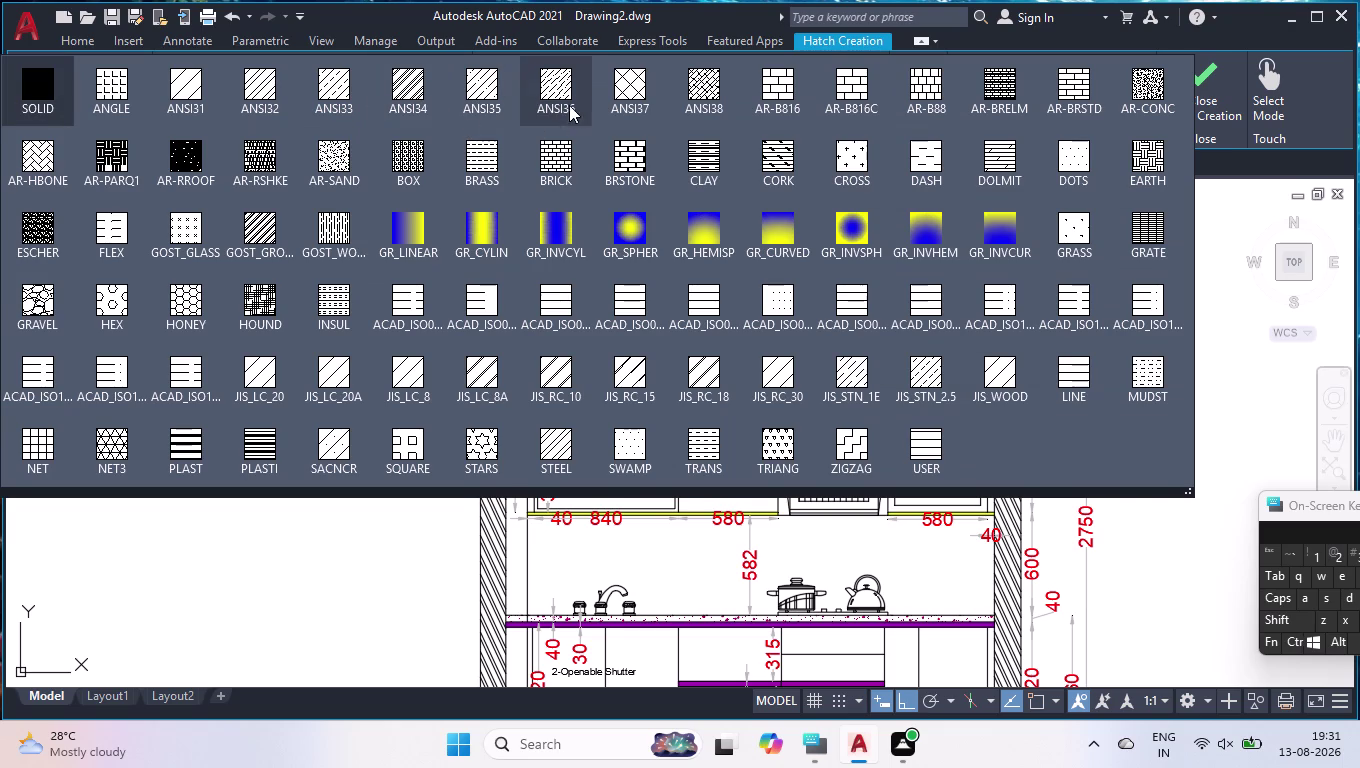
click(566, 100)
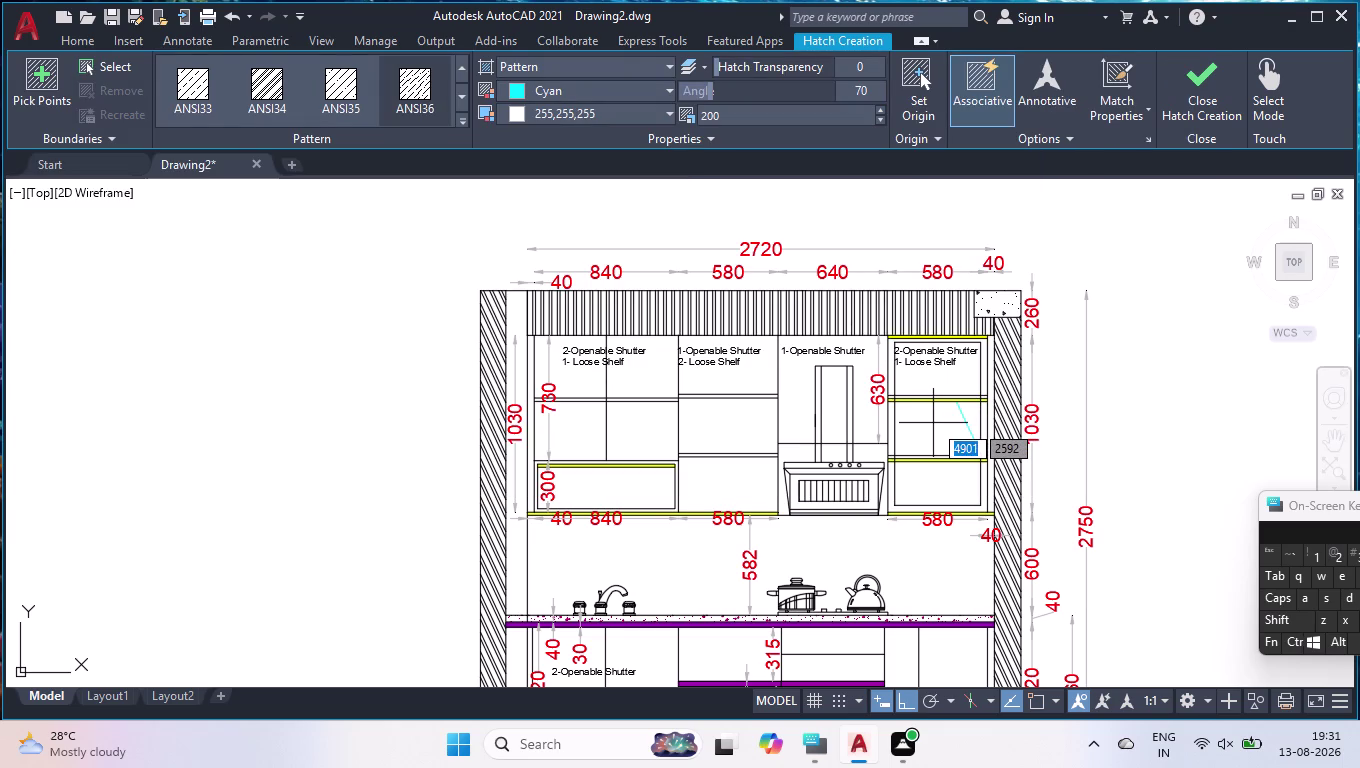
Fill every compartment of the right wall cabinet with the ANSI36 hatch.
click(933, 423)
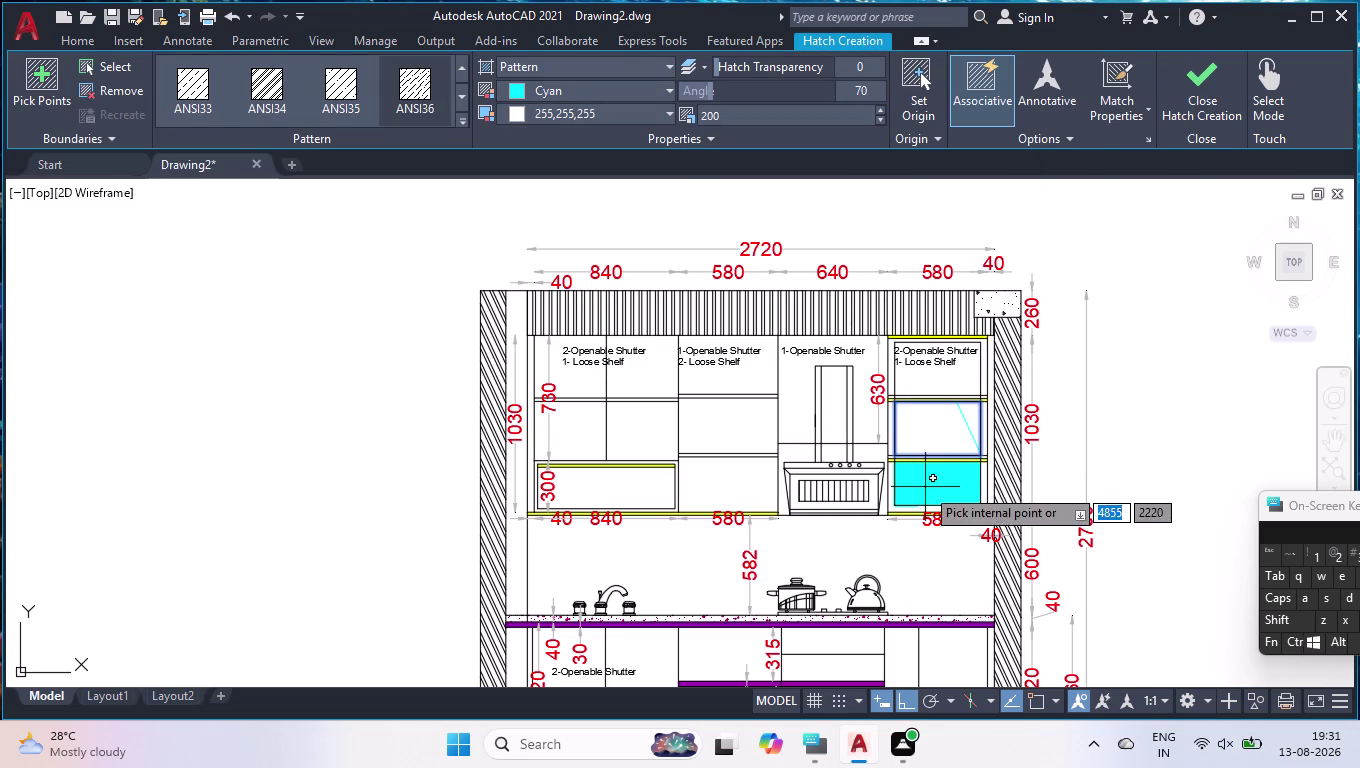
click(931, 484)
click(939, 379)
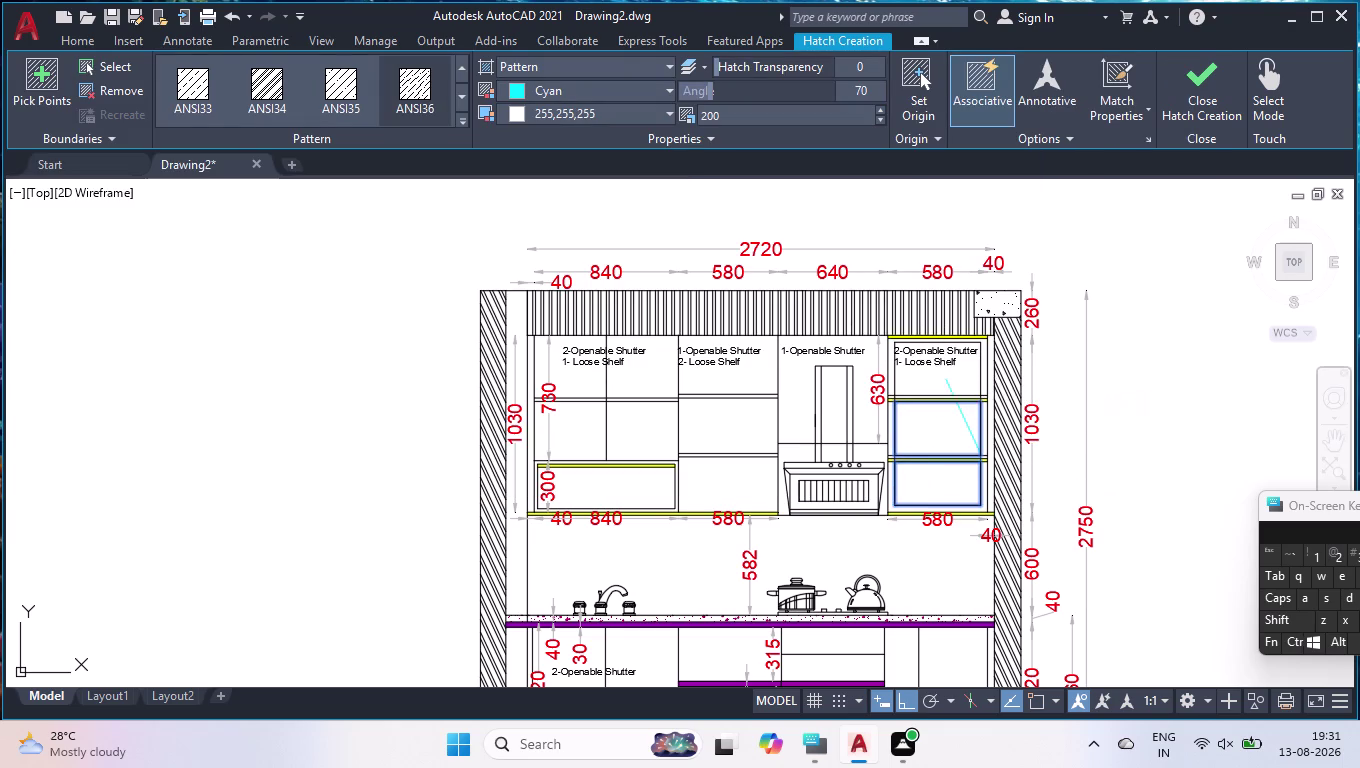
scroll(up, 3)
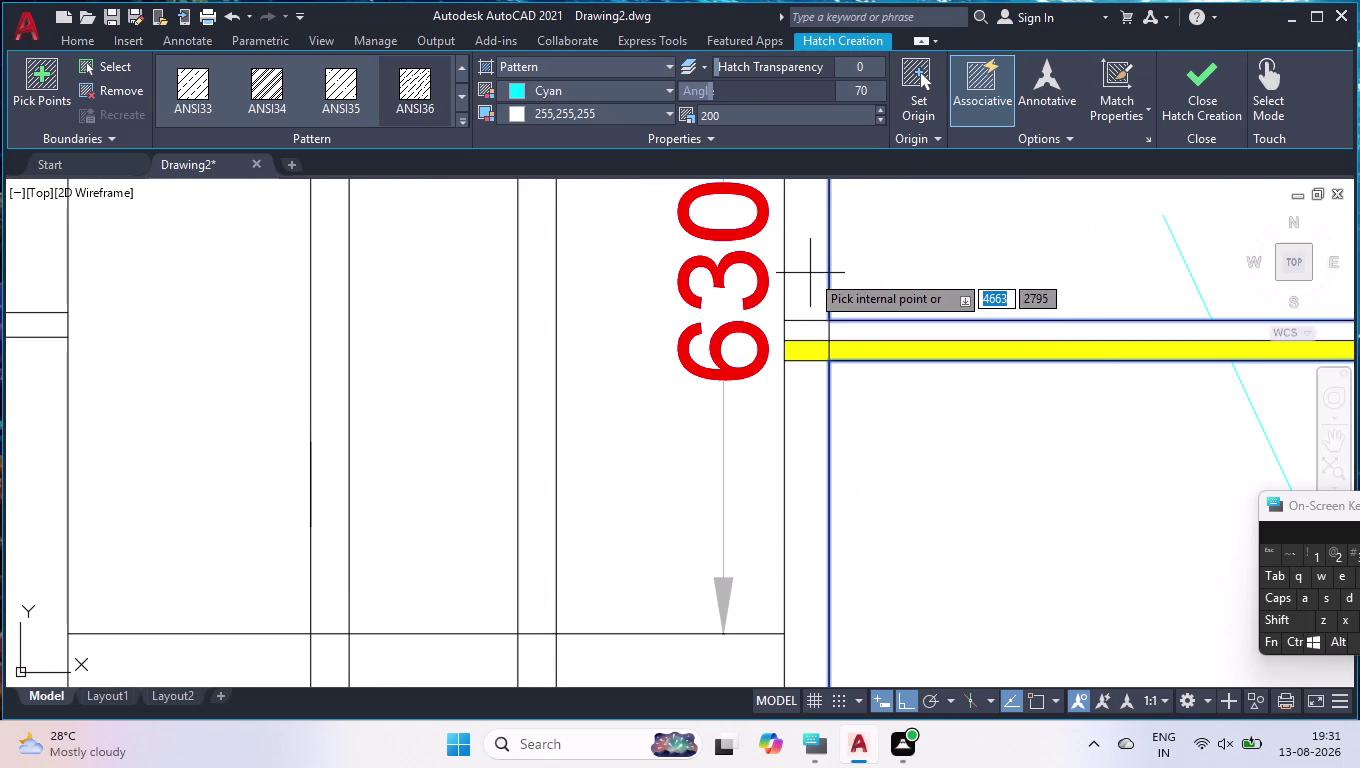
click(810, 273)
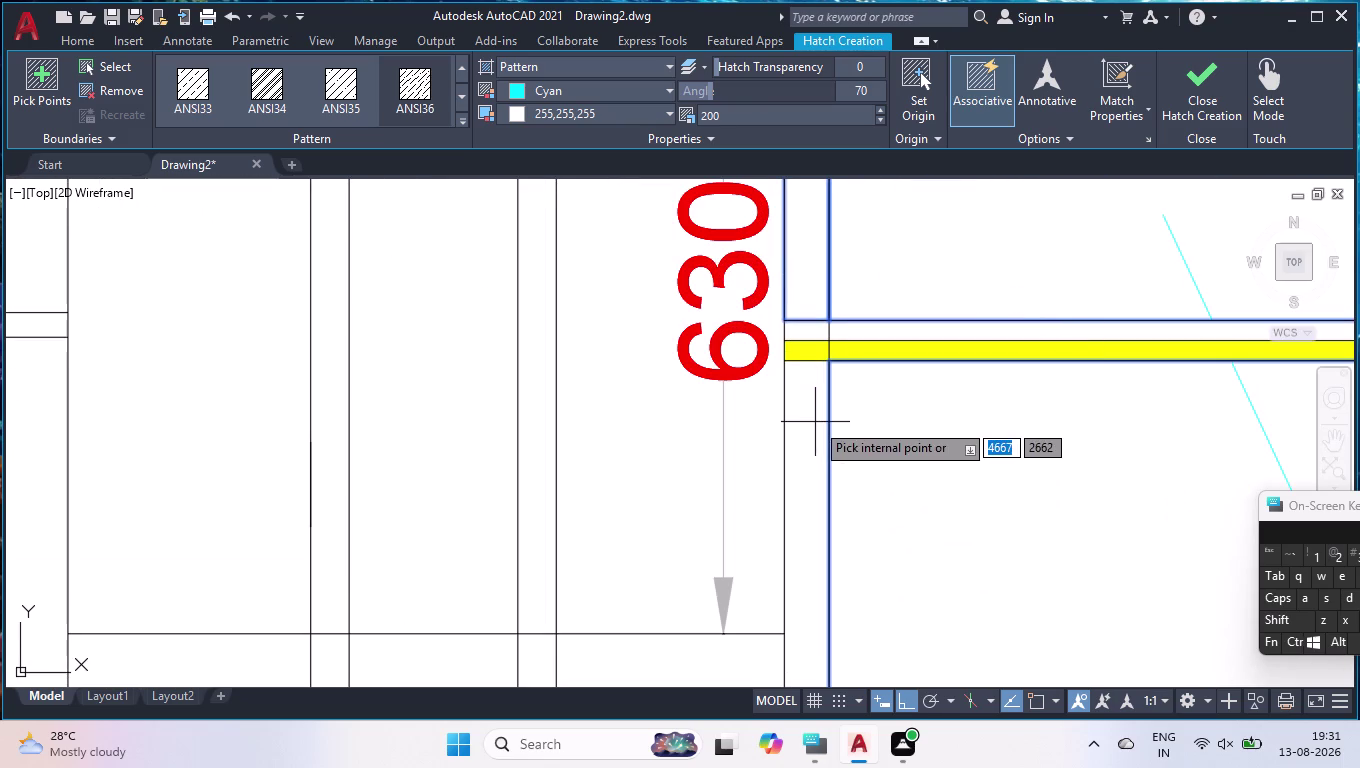
click(815, 422)
scroll(down, 3)
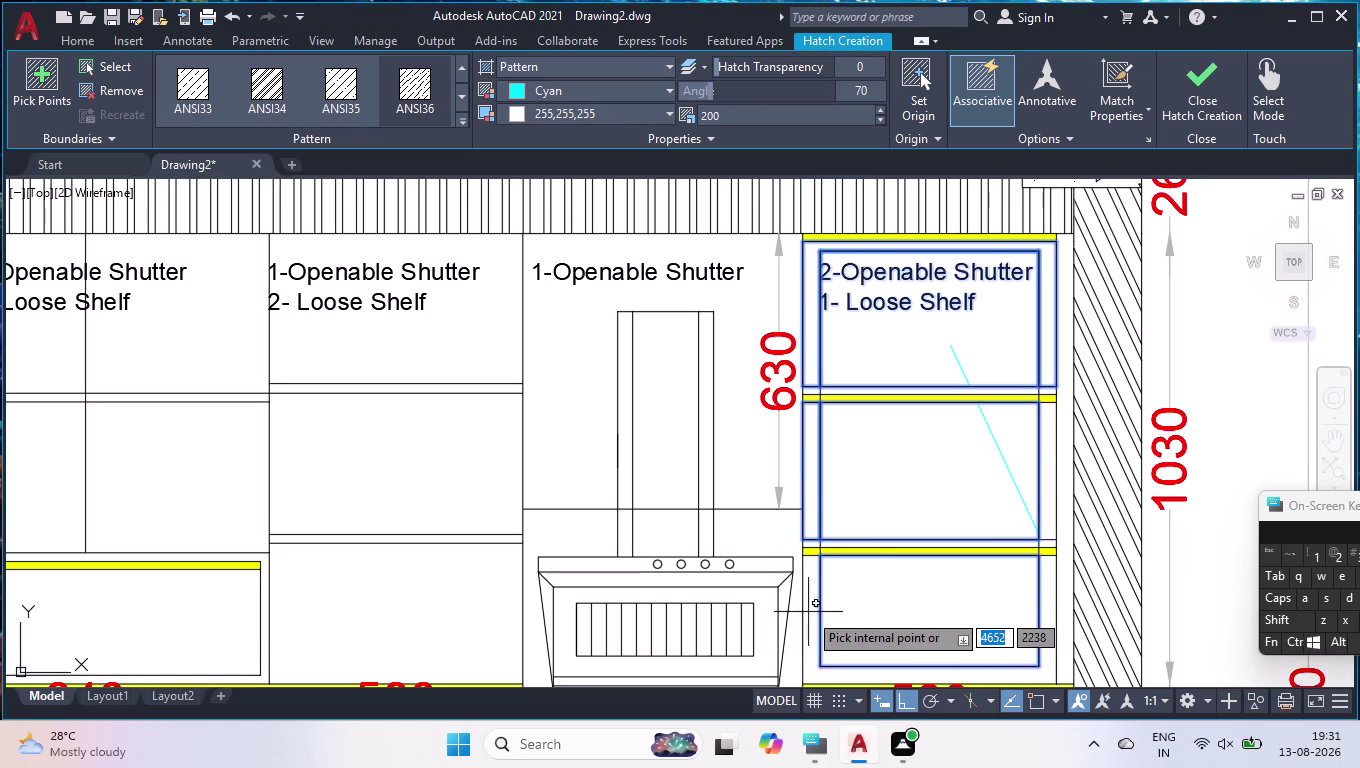
click(816, 612)
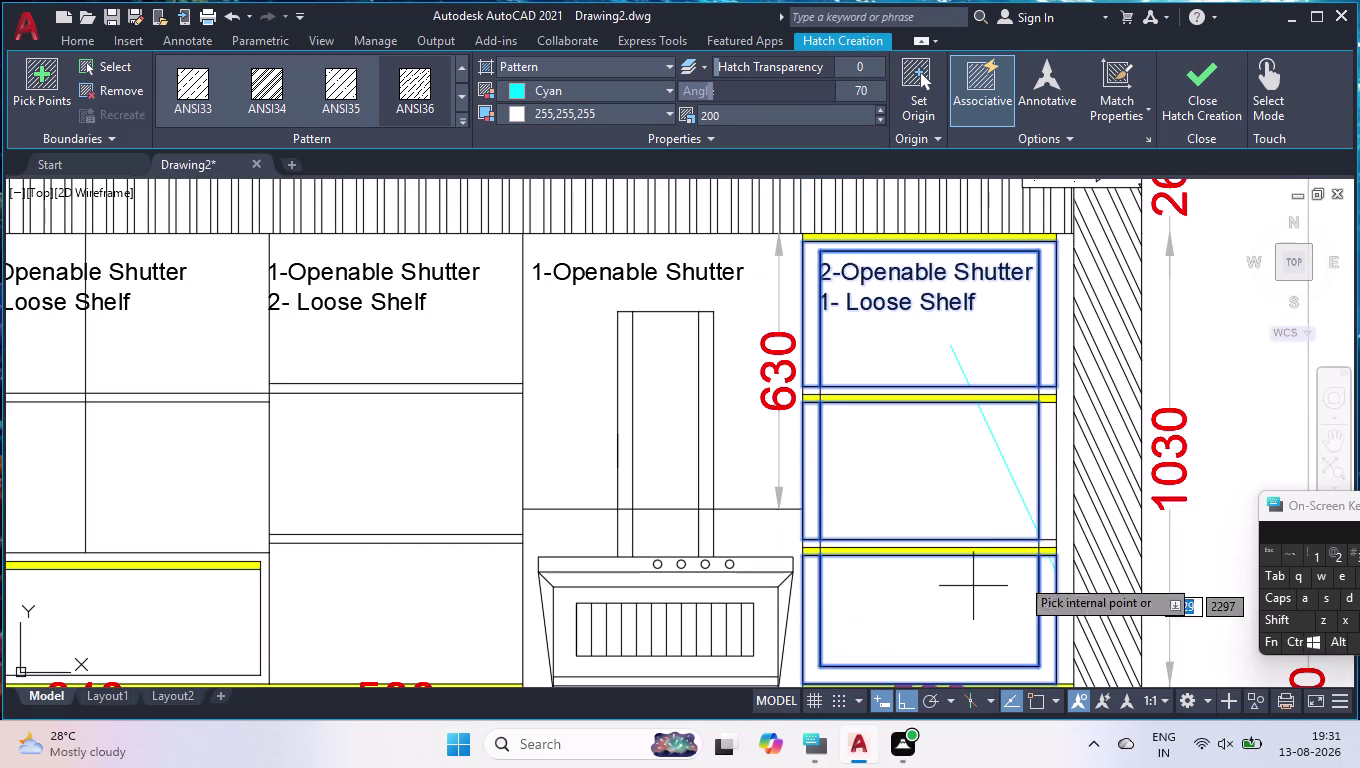
click(1046, 434)
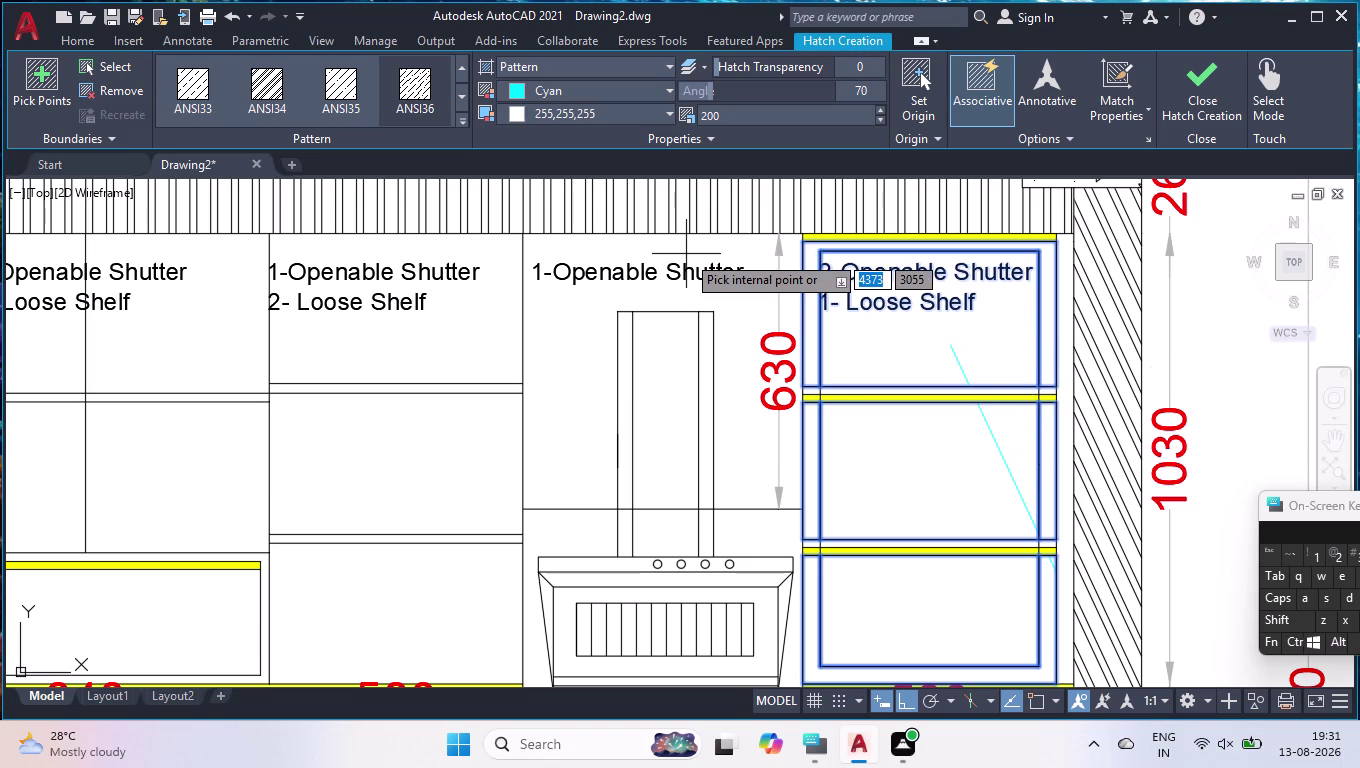
key(Return)
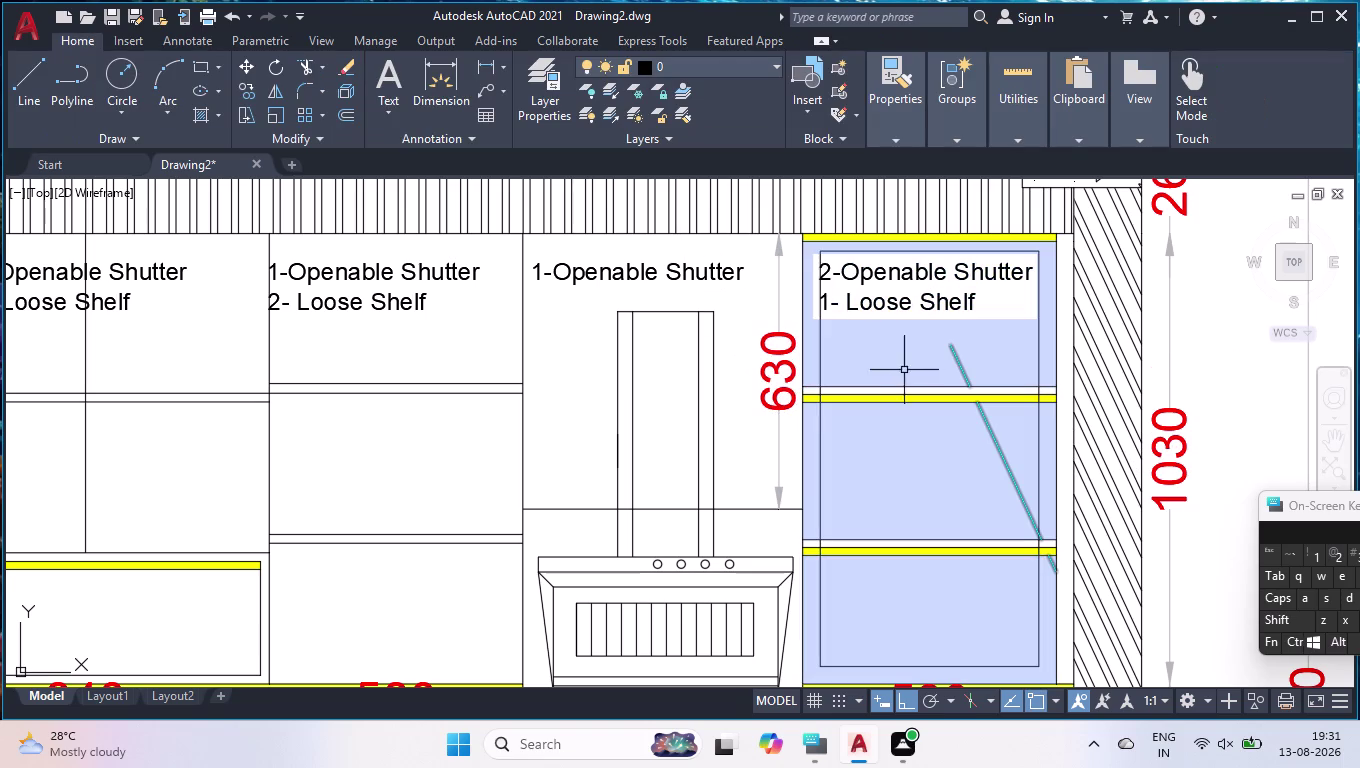
Select the cabinet hatch and set its pattern angle to 100.
click(931, 360)
key(ctrl+1)
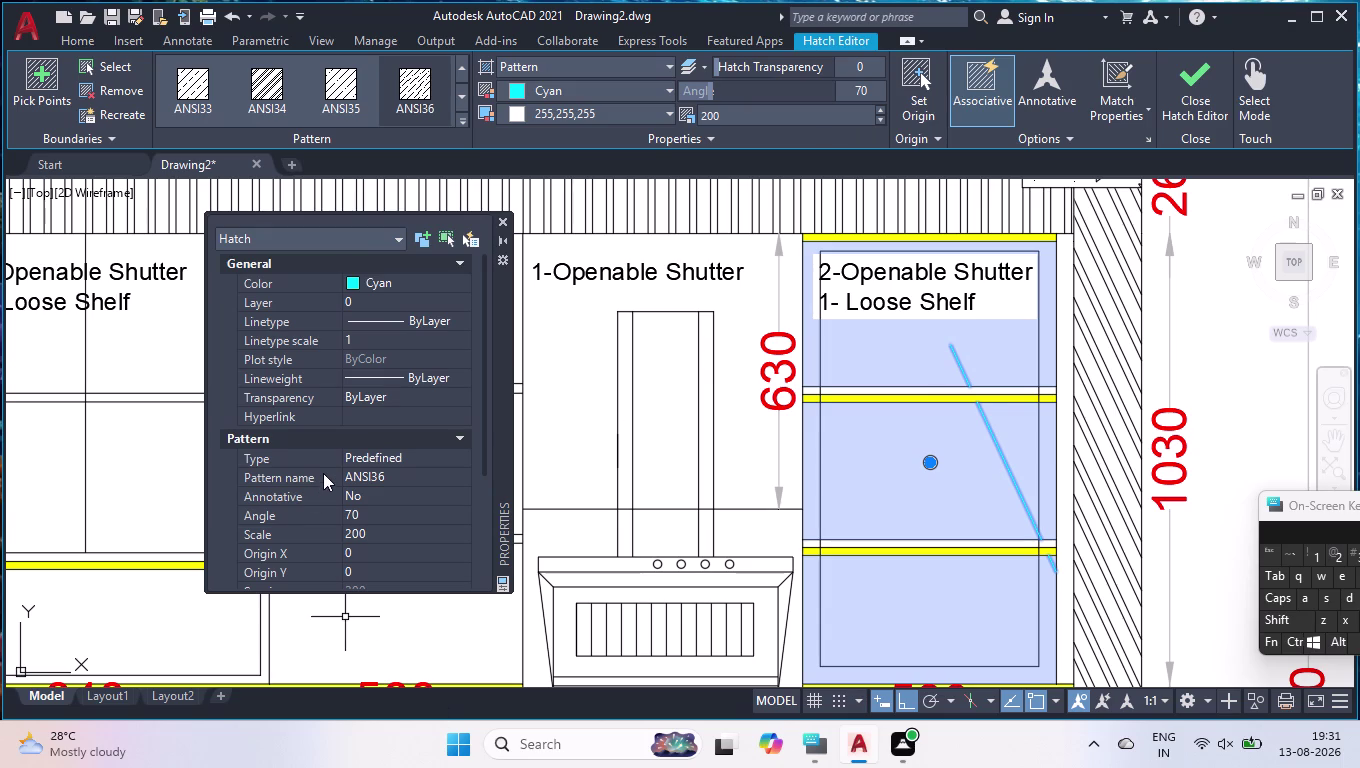
scroll(down, 3)
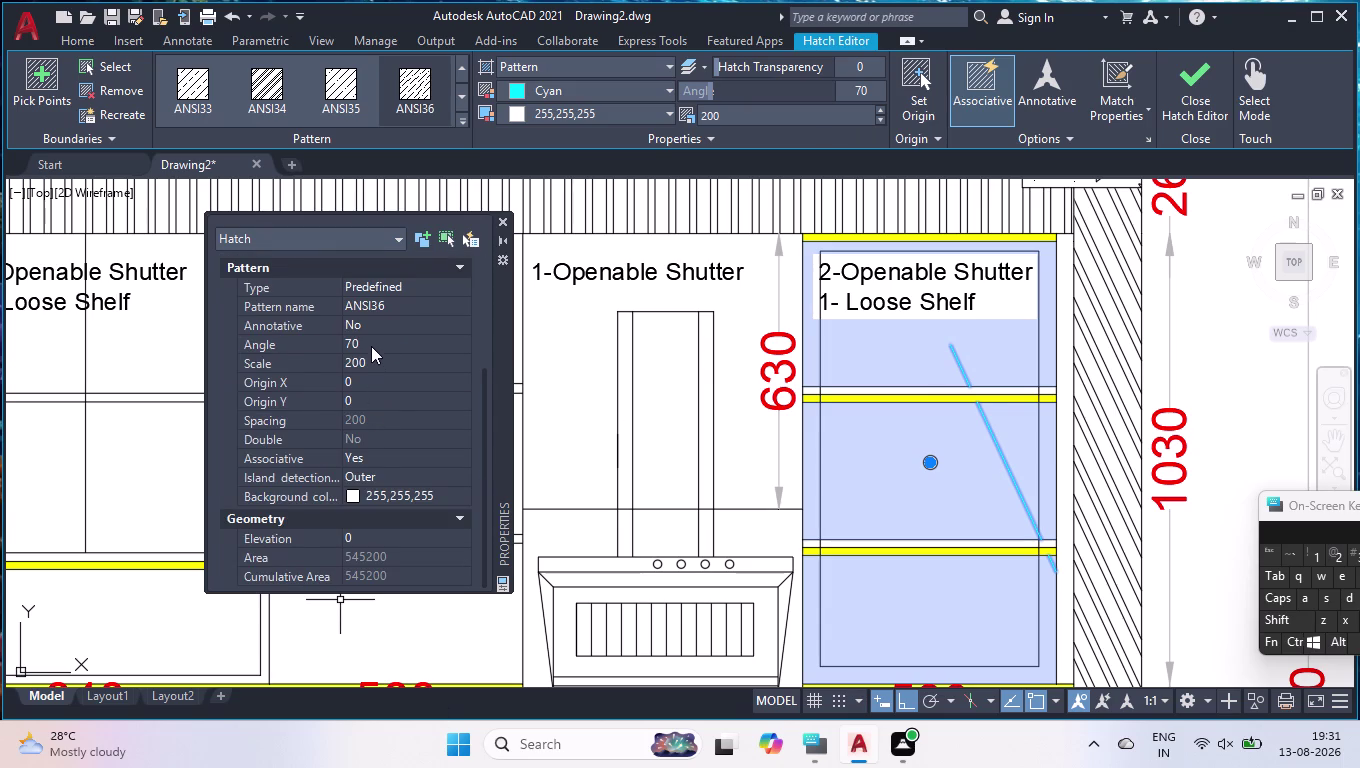
click(370, 345)
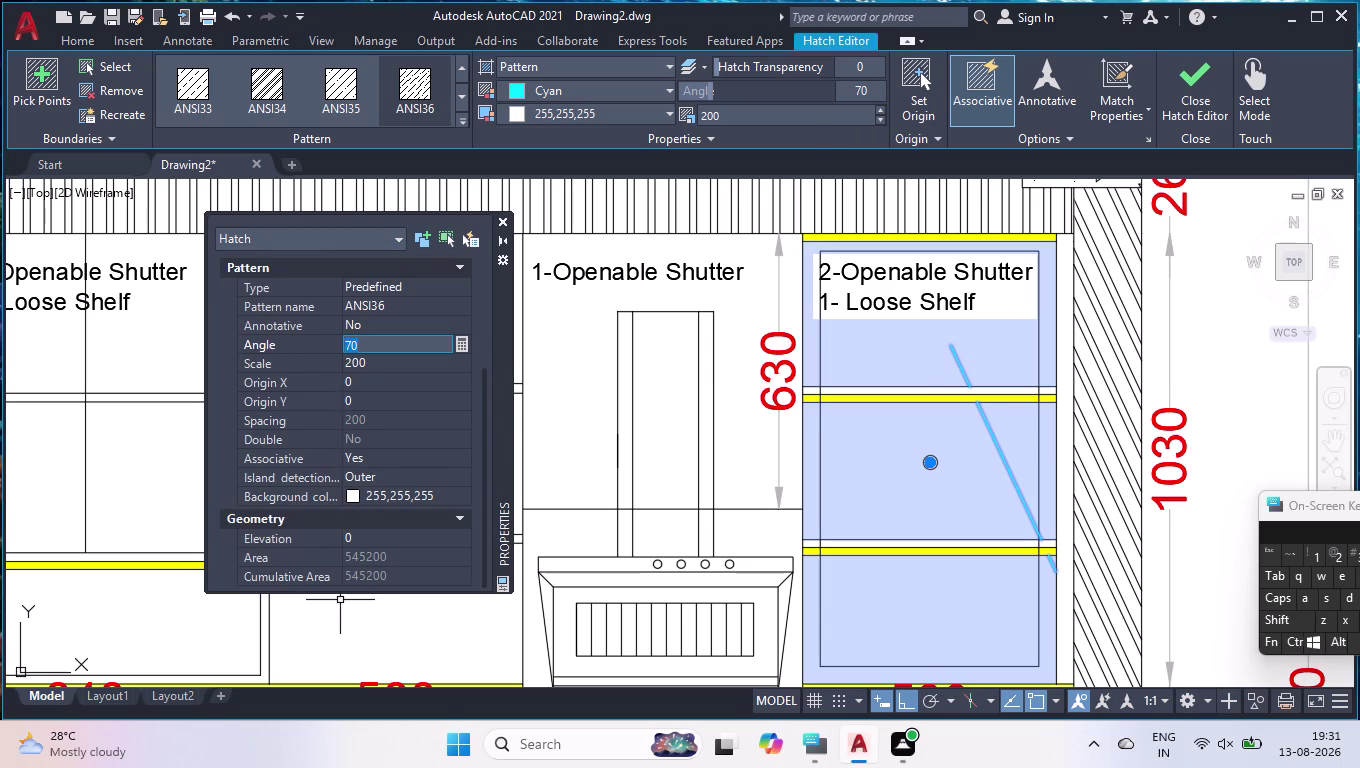
key(1)
text(00)
key(Return)
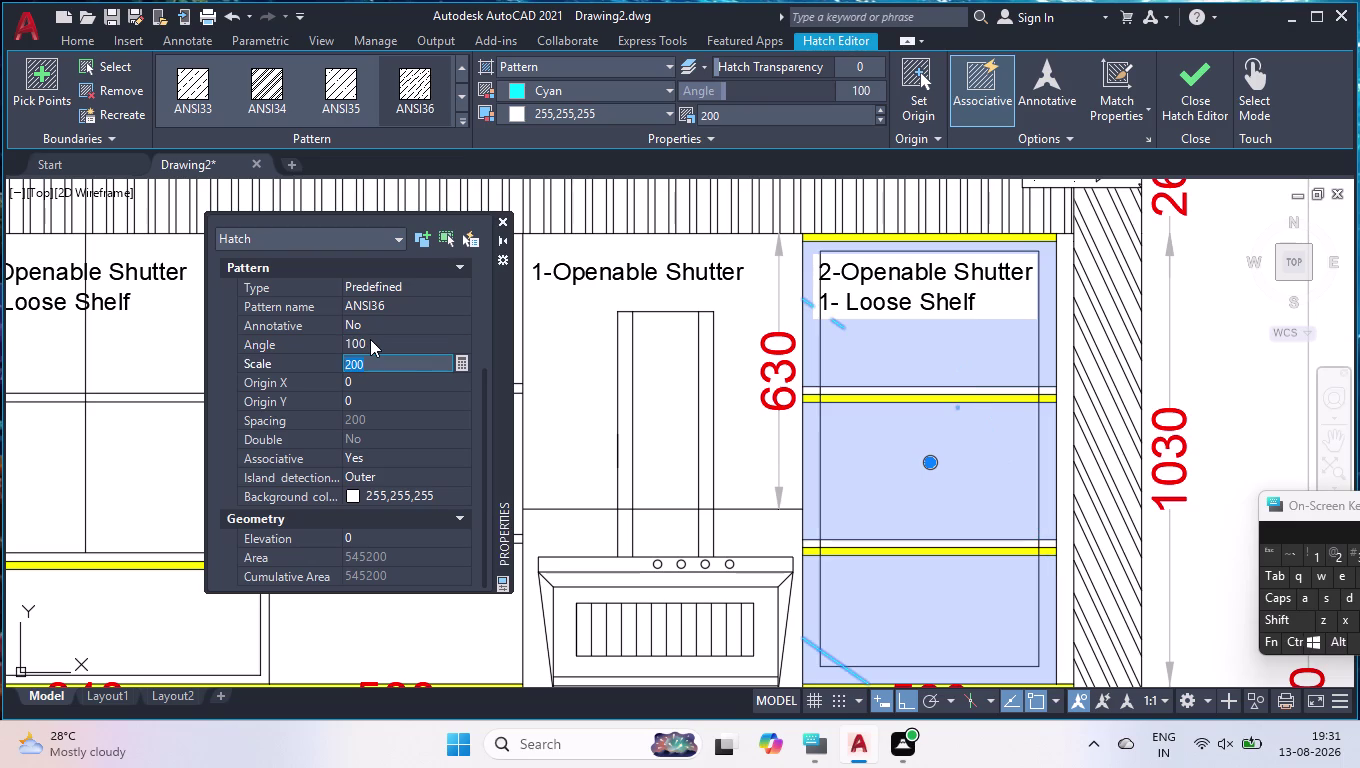
Change the hatch pattern angle to 200, then to 140.
click(370, 339)
text(200)
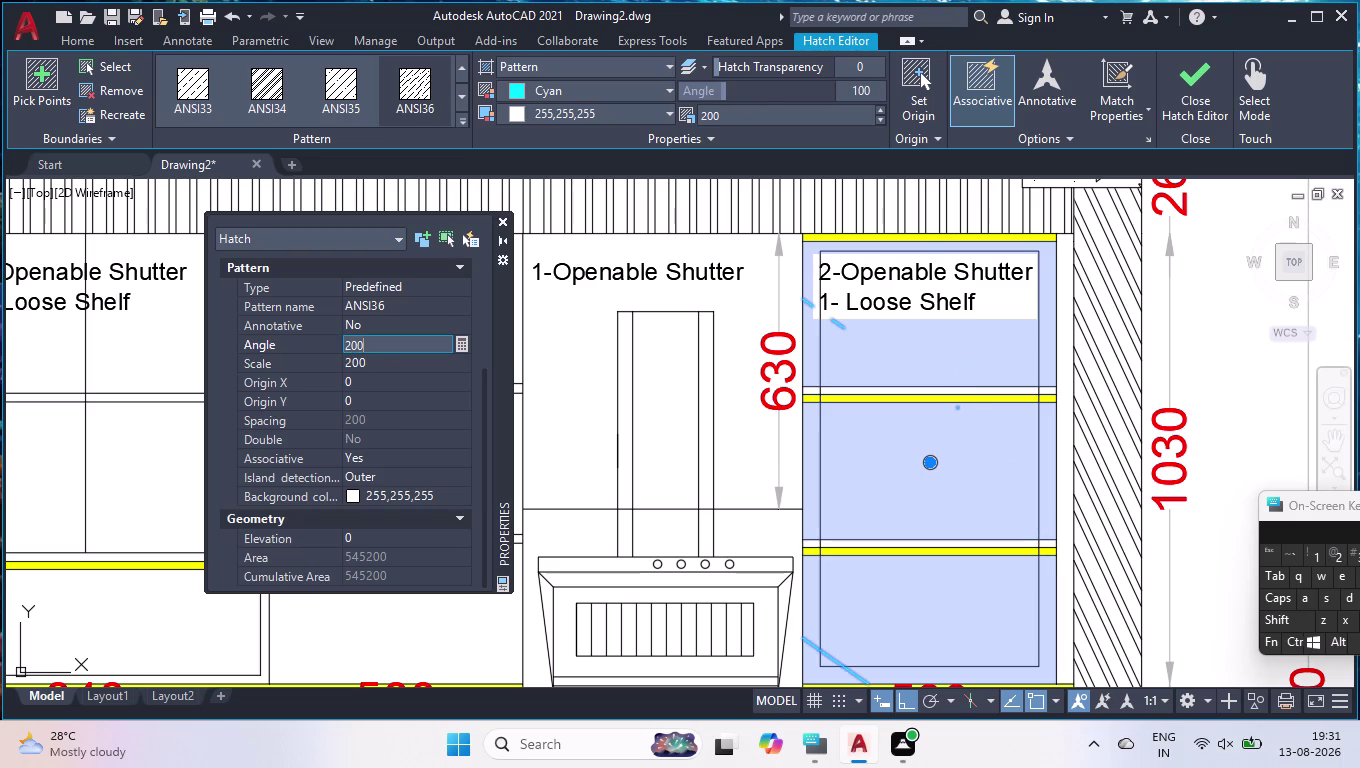
key(Return)
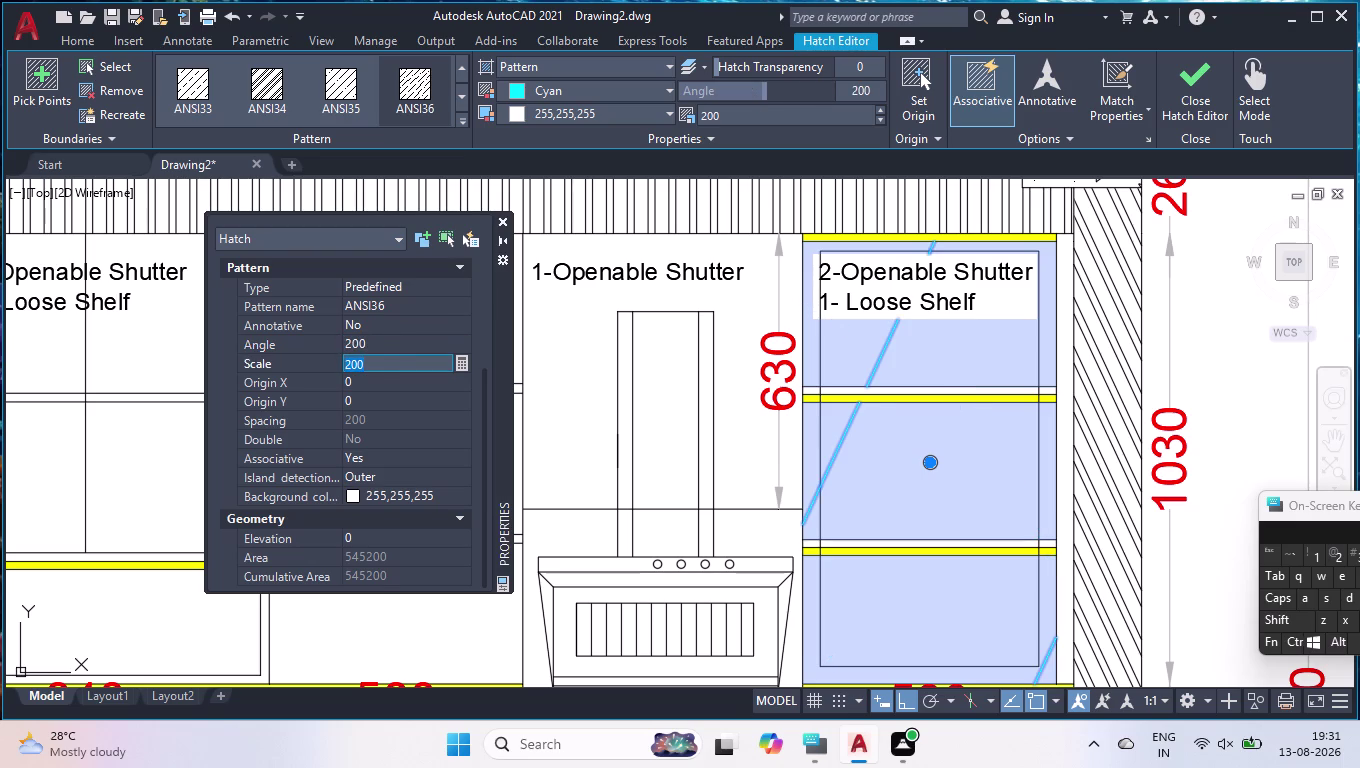
click(385, 335)
text(5)
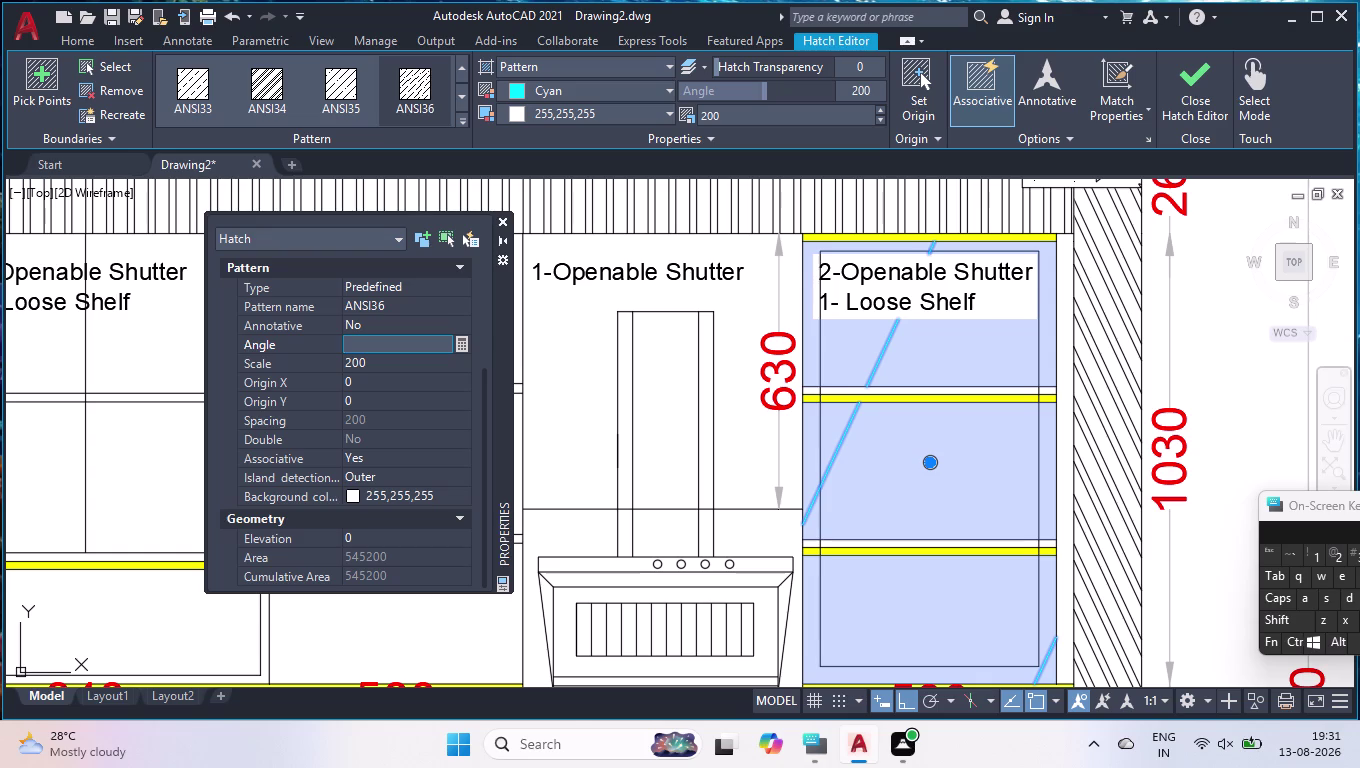
text(00)
key(Return)
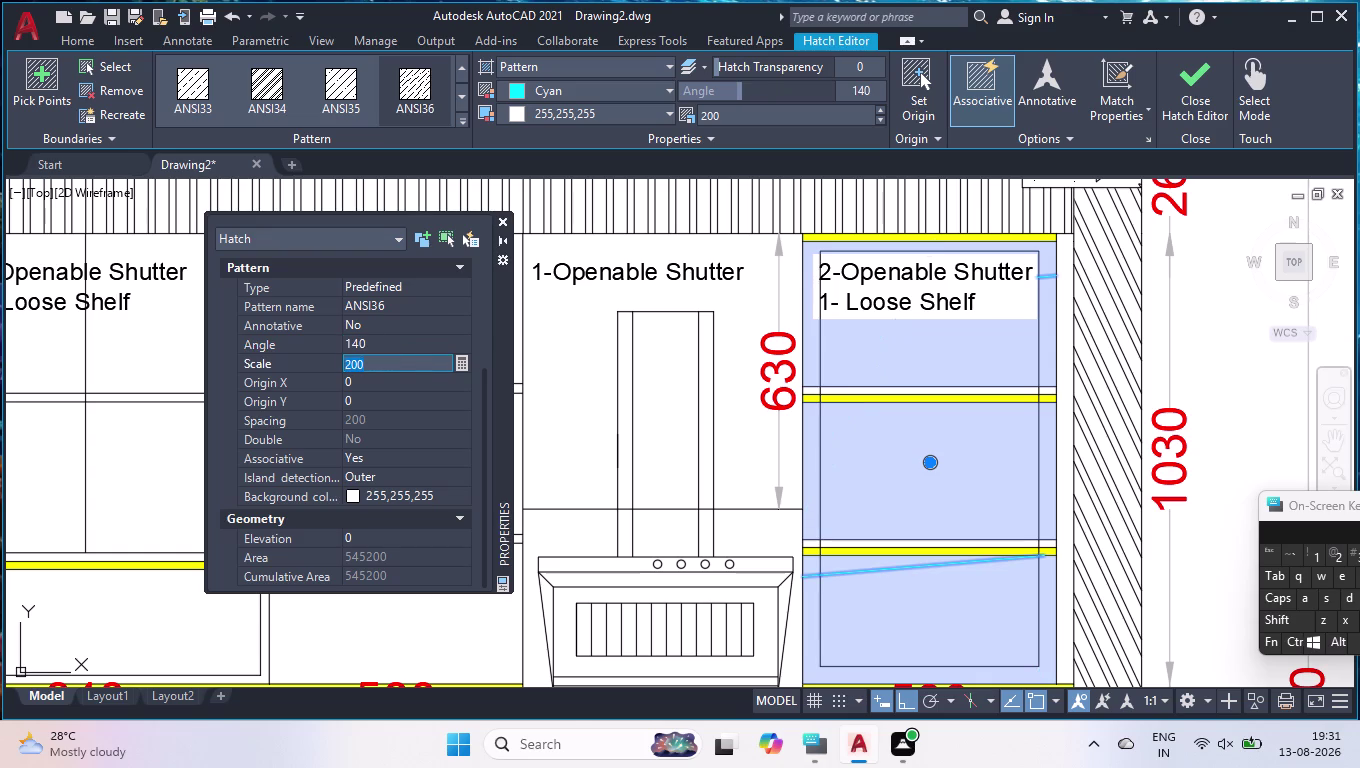
Set the hatch scale to 500 and begin re-editing the scale value.
key(5)
text(00)
key(Return)
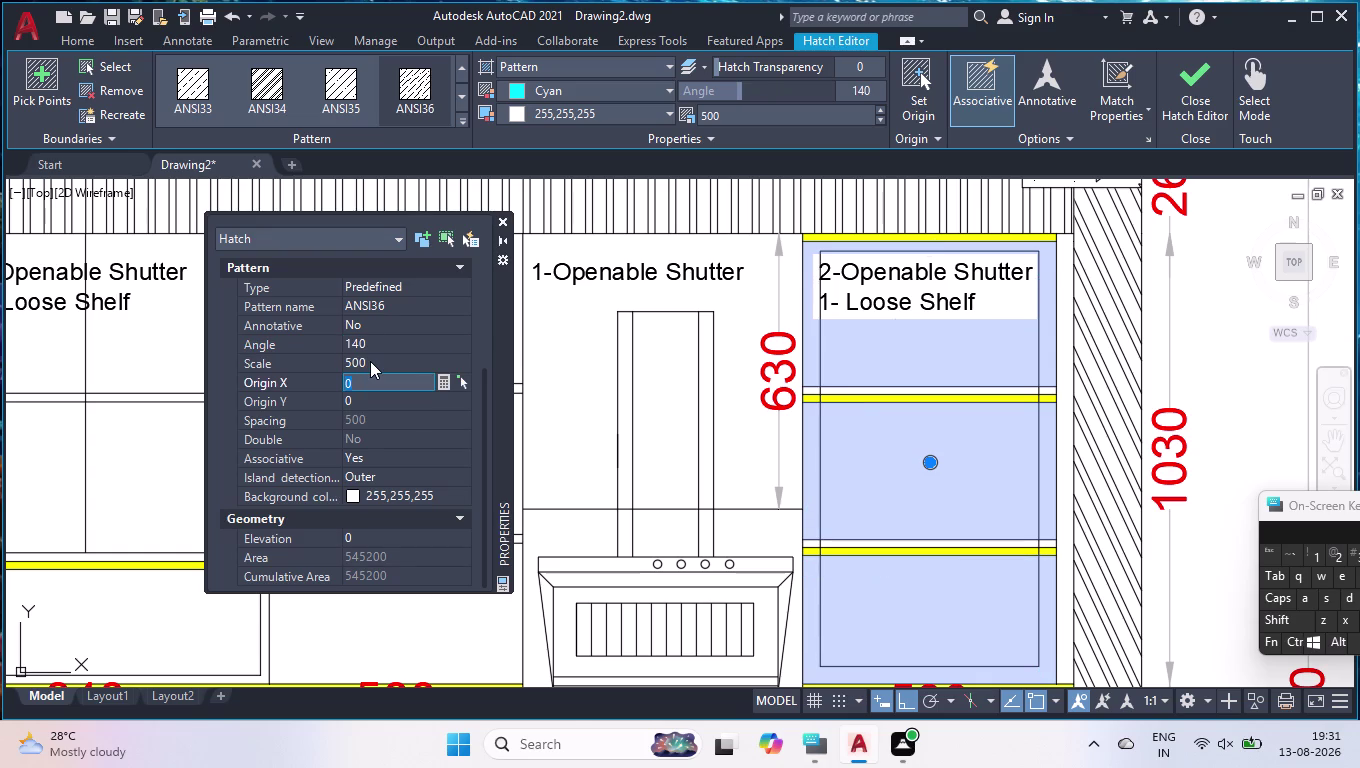
drag(383, 360, 281, 369)
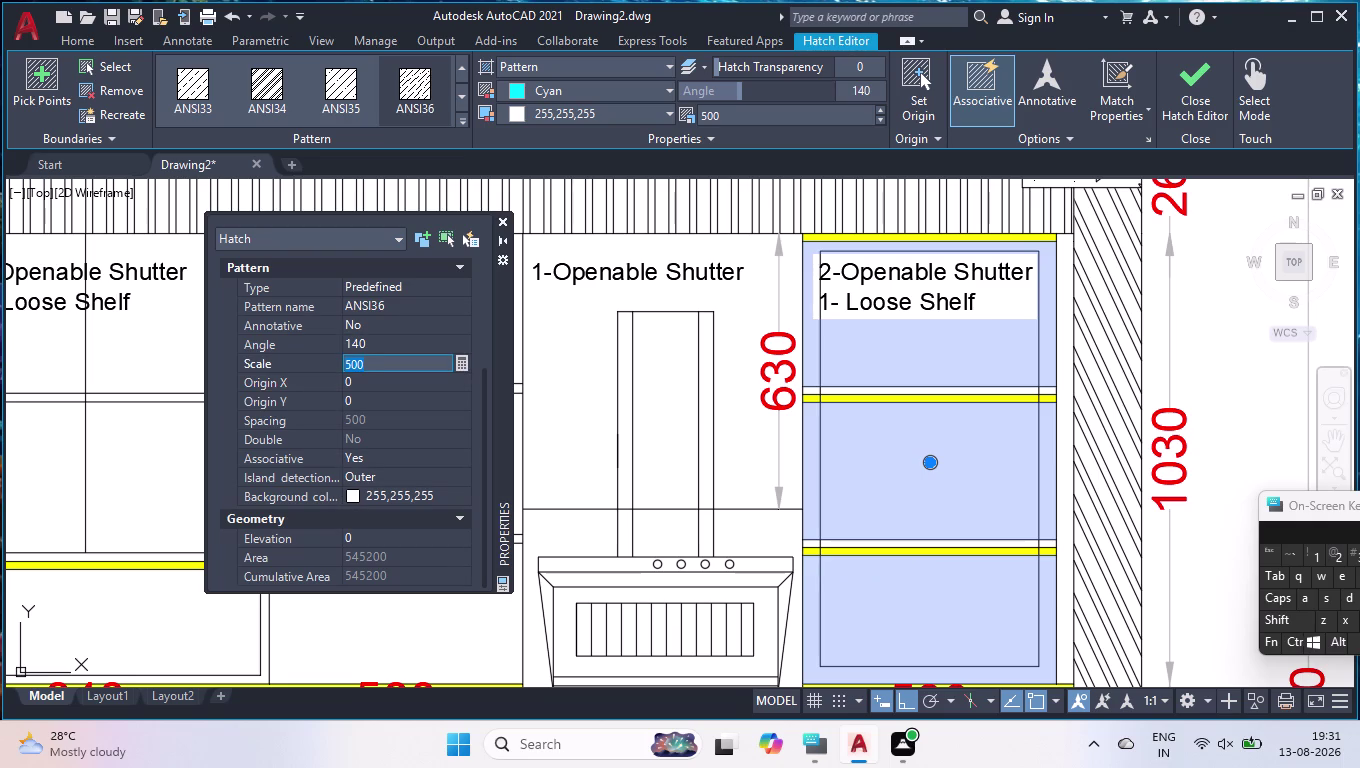
key(1)
key(BackSpace)
Set the cyan hatch's scale to 50, then change it to 10.
text(5)
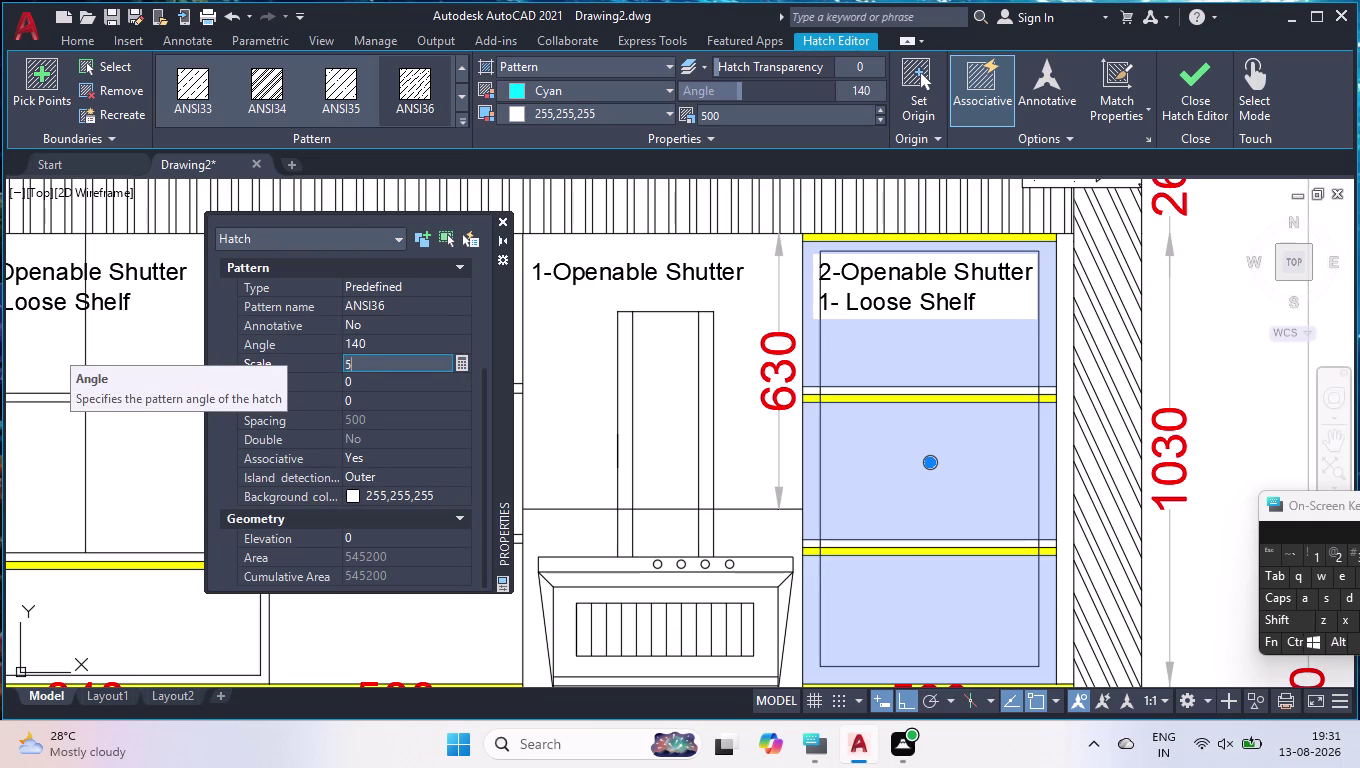
text(0)
key(Return)
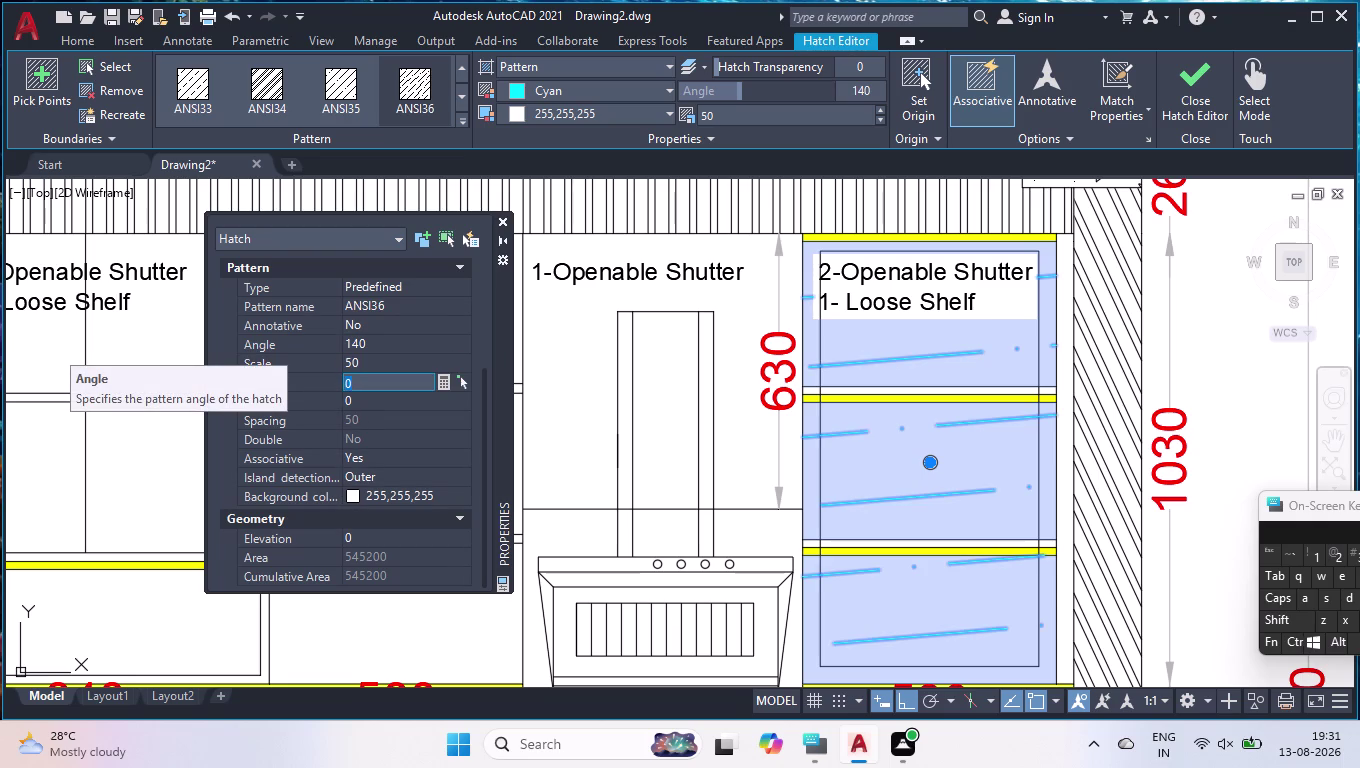
click(367, 362)
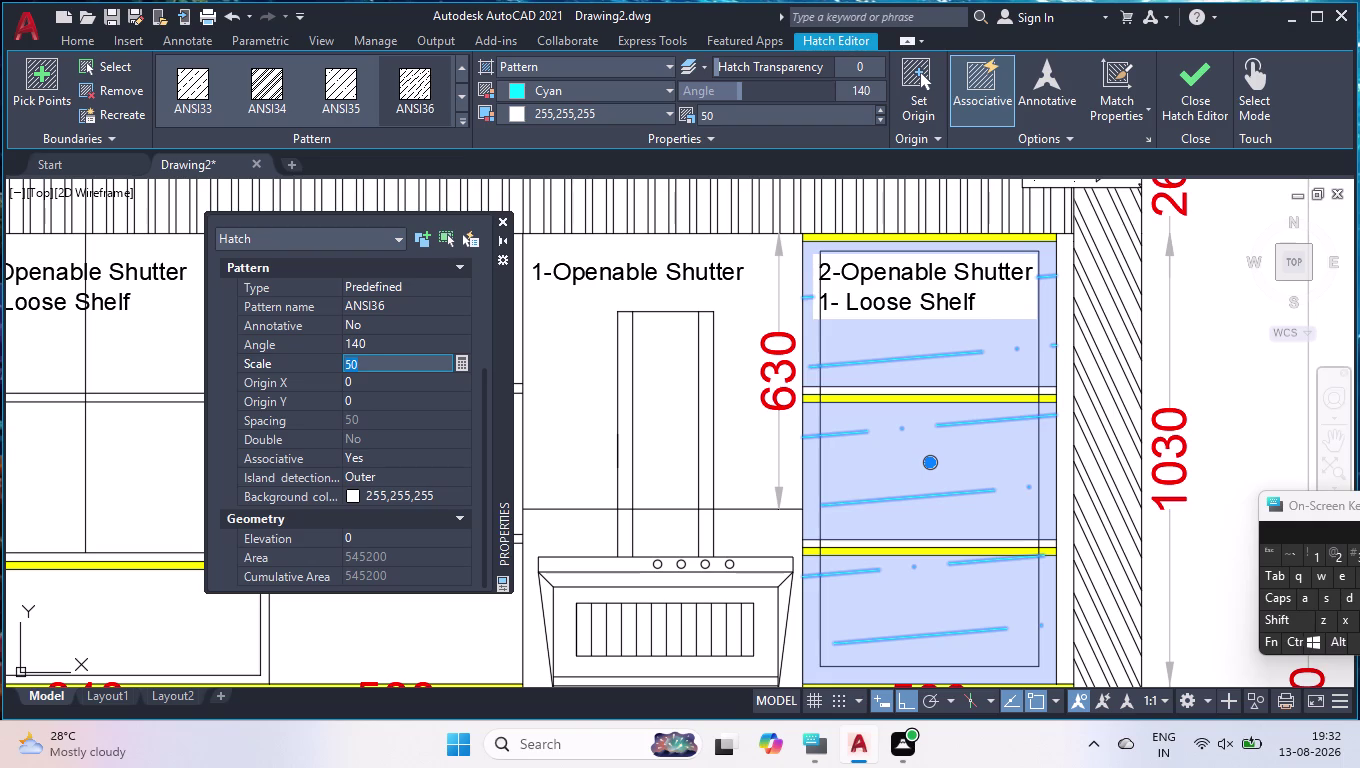
text(10)
key(Return)
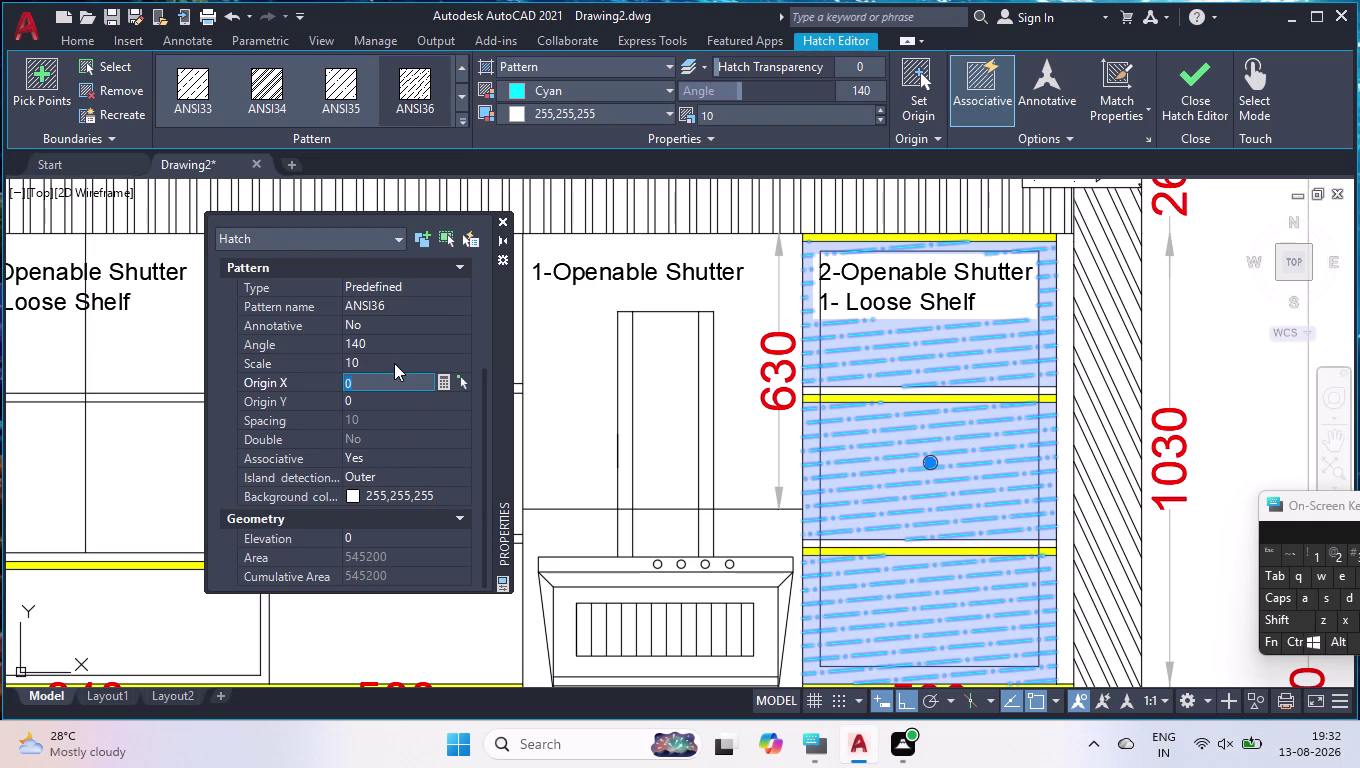
Change the hatch pattern angle to 180.
click(399, 345)
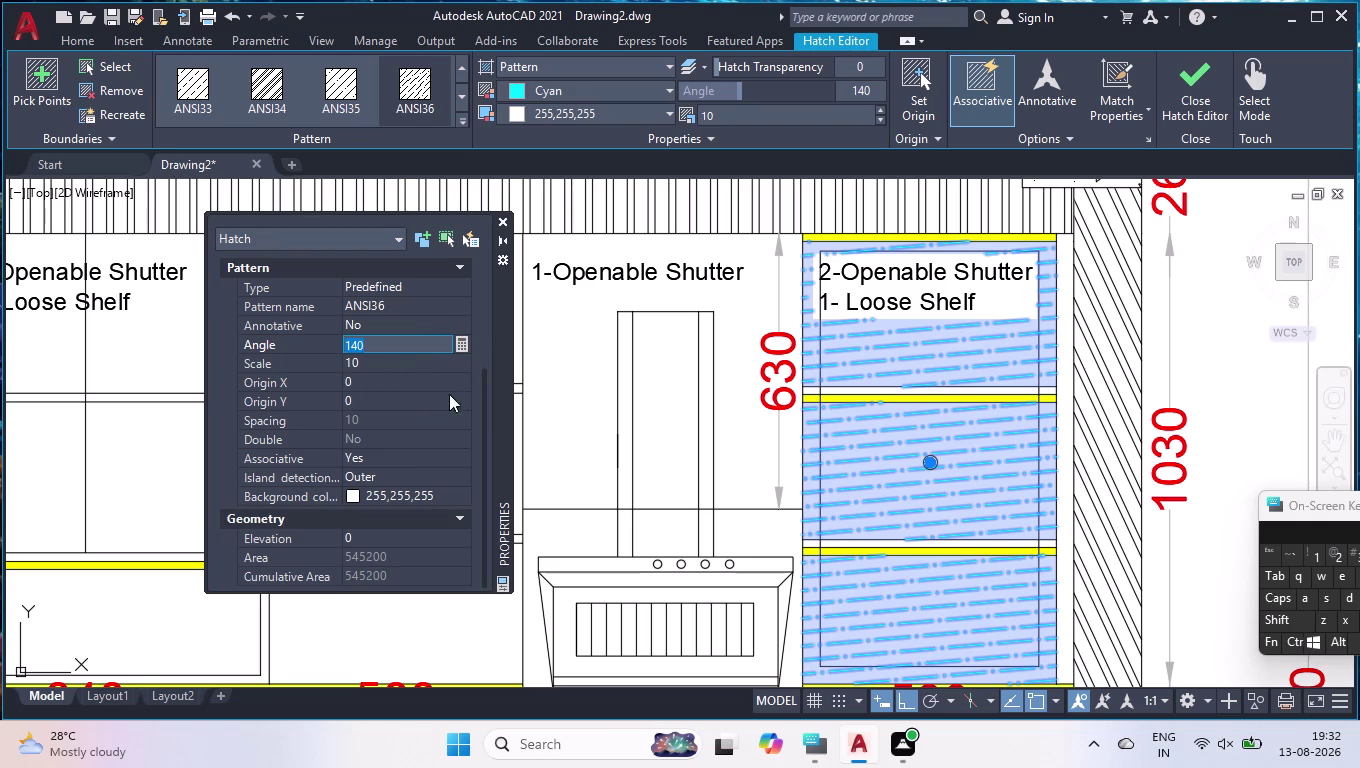
click(397, 339)
key(BackSpace)
key(BackSpace)
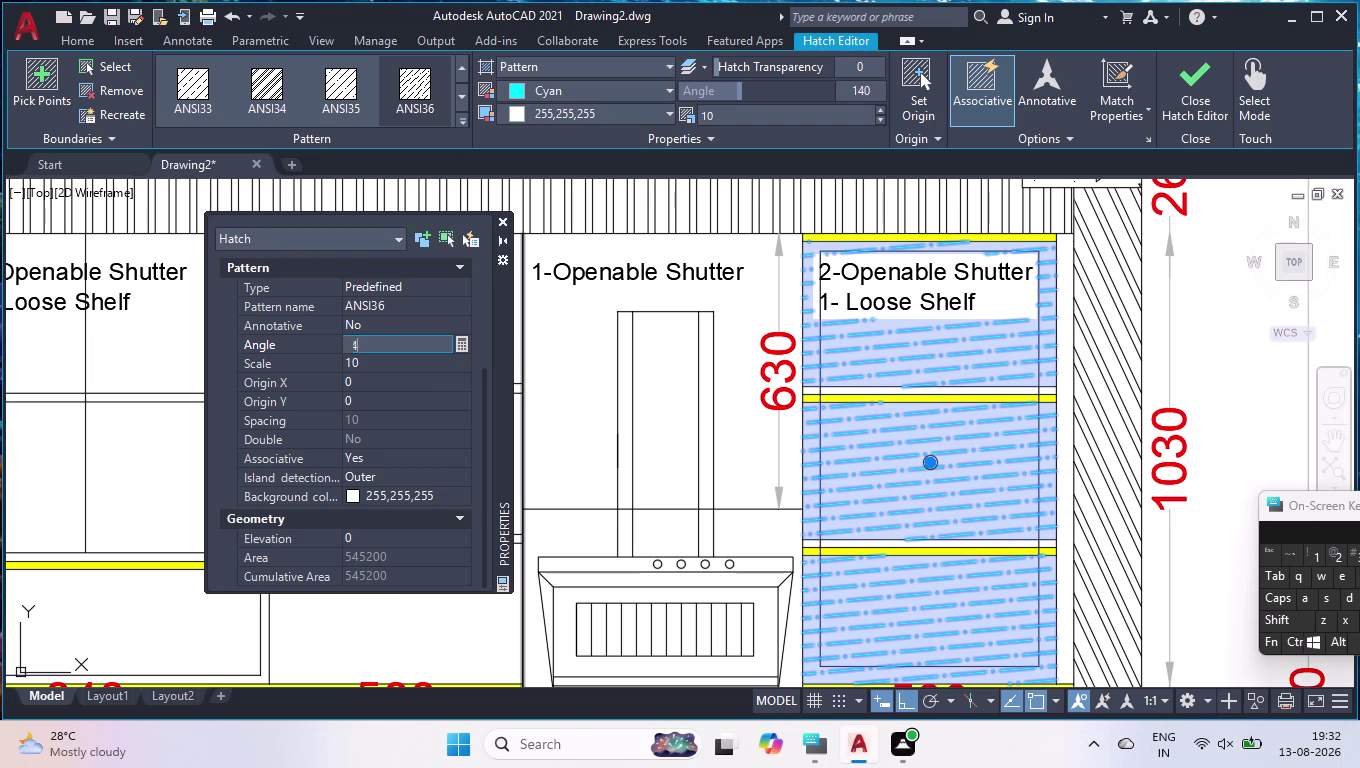
text(80)
key(Return)
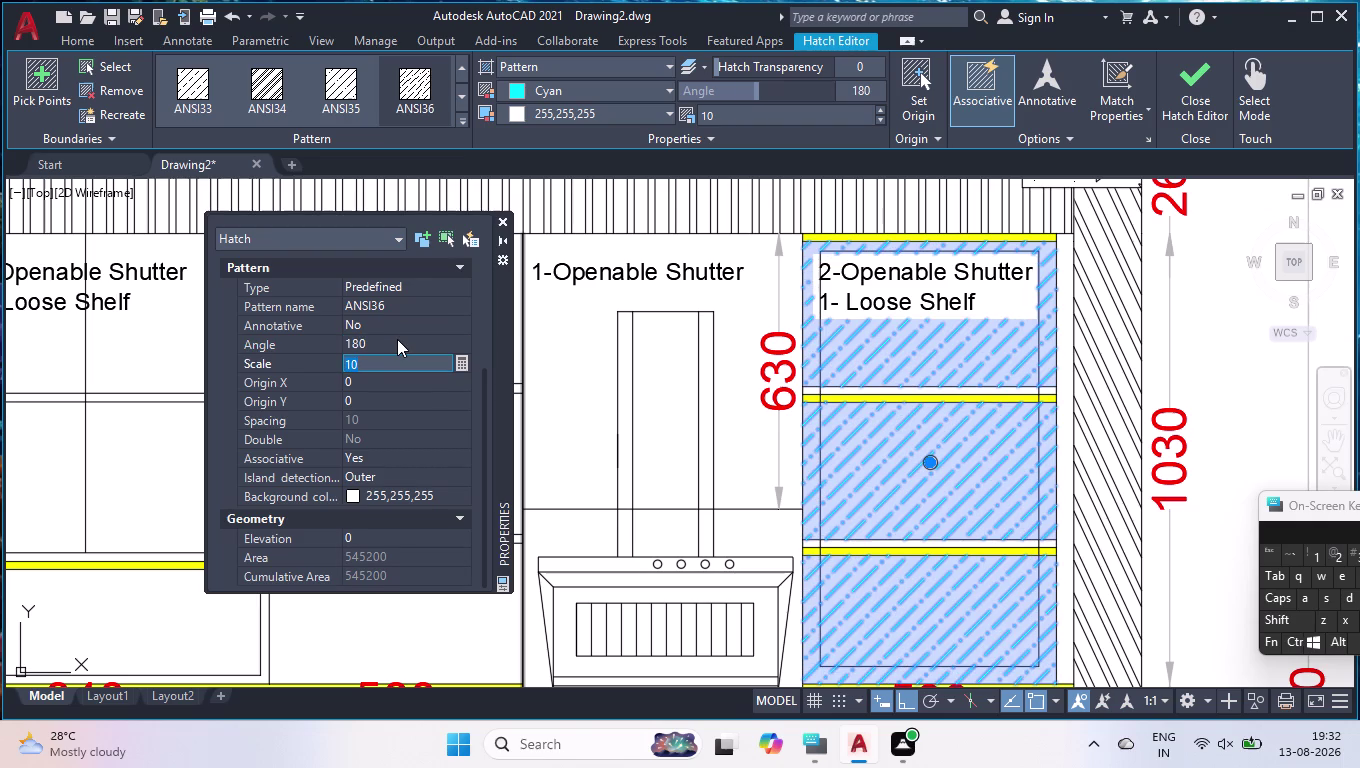
Confirm the hatch values, close the Properties palette, and deselect the hatch.
click(501, 224)
key(Return)
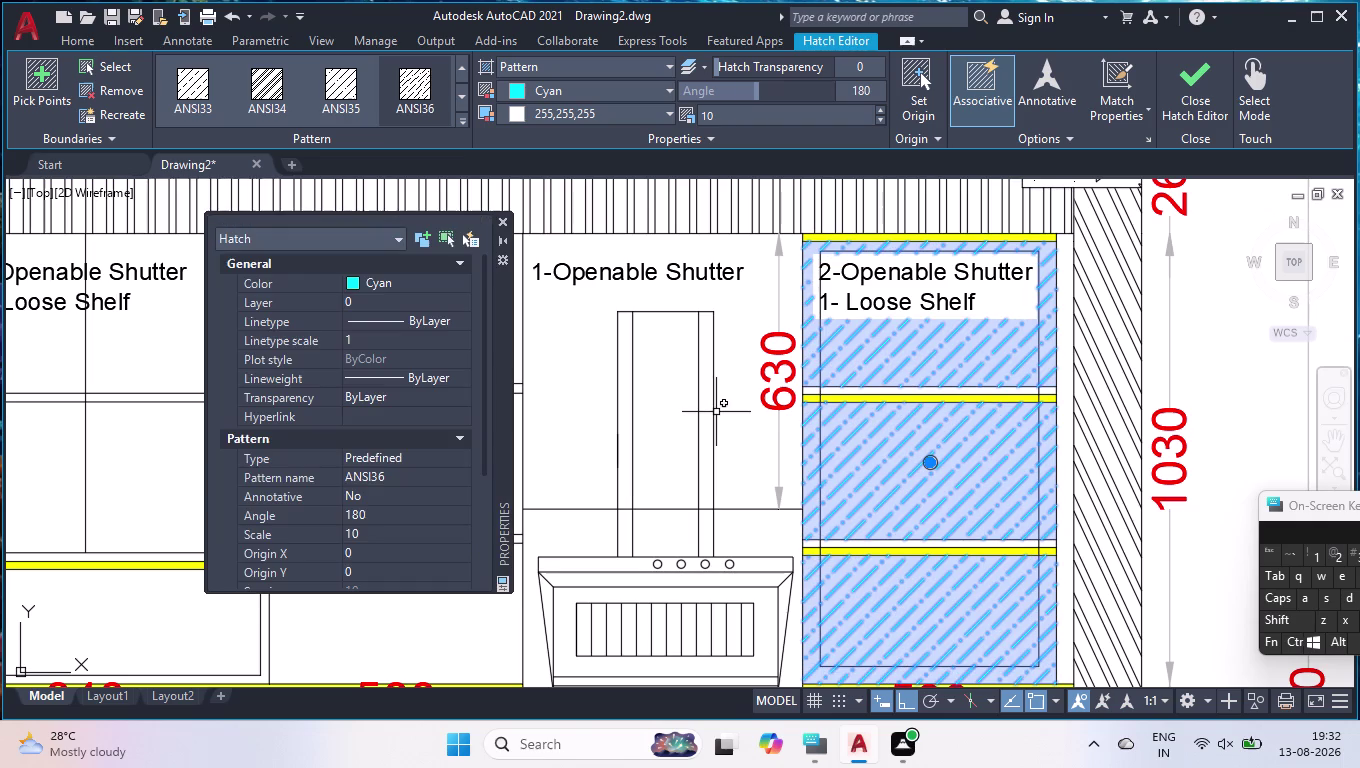
click(500, 223)
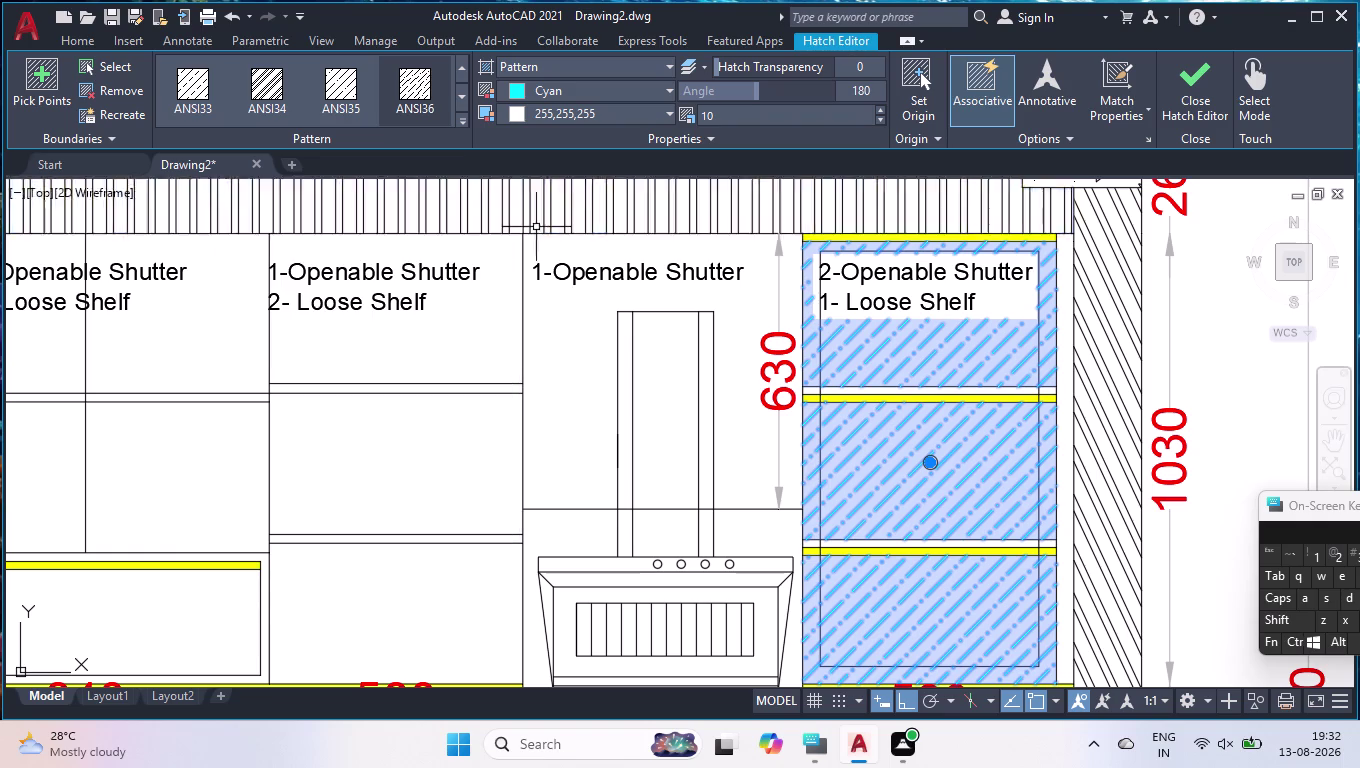
key(Escape)
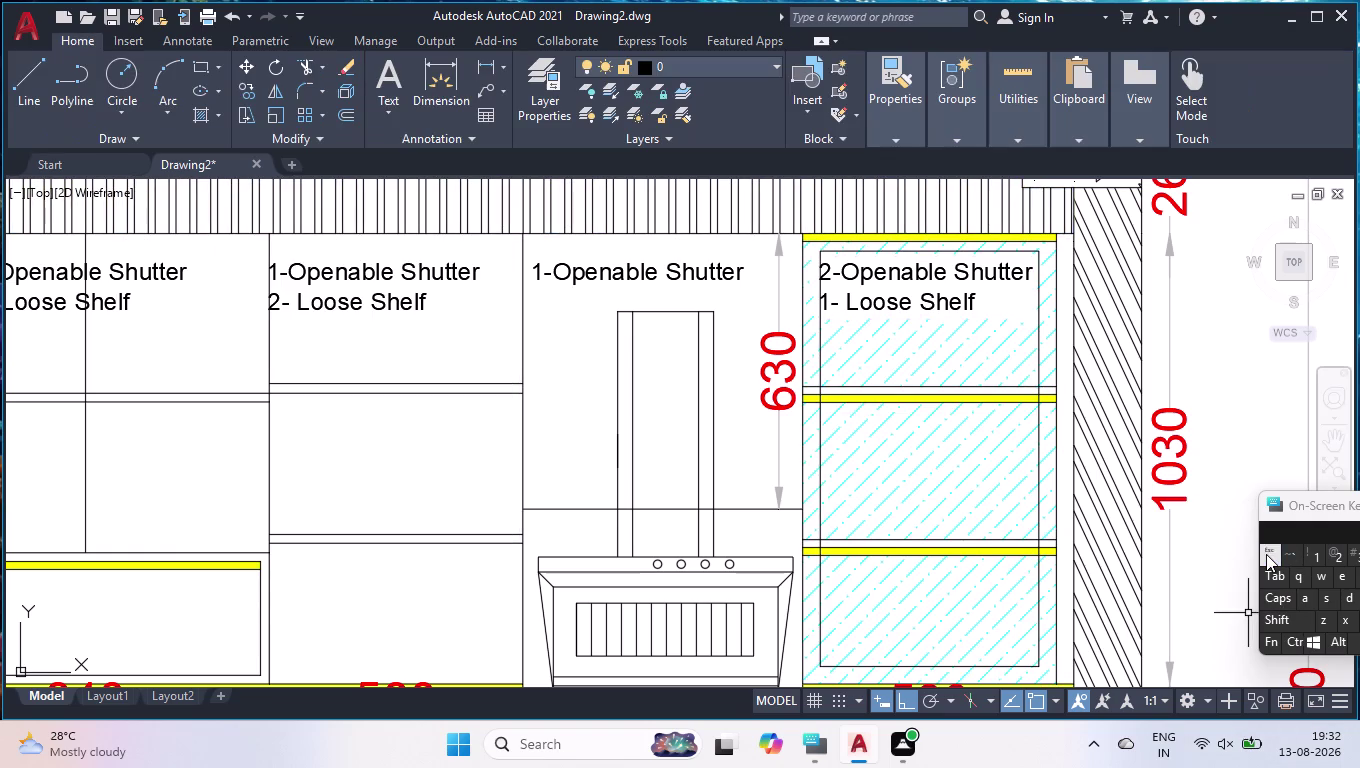
scroll(down, 3)
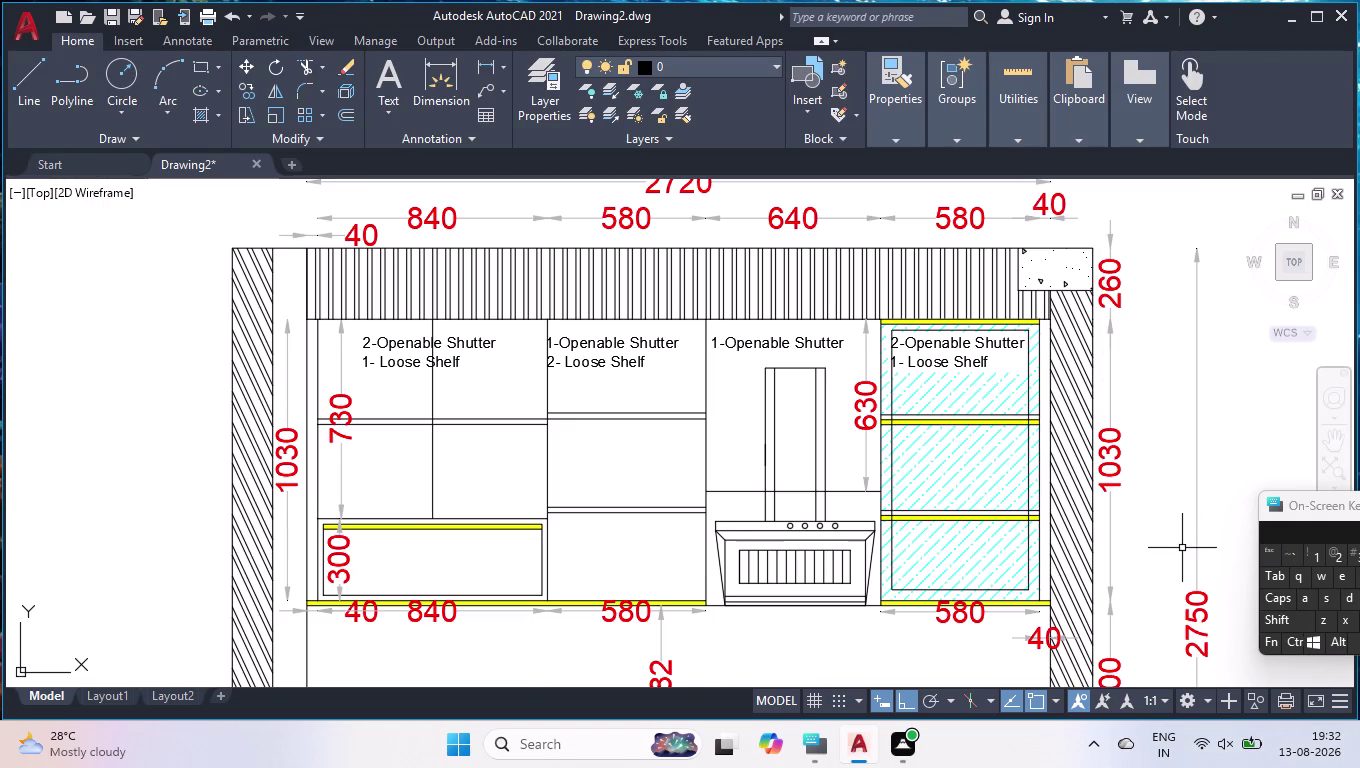